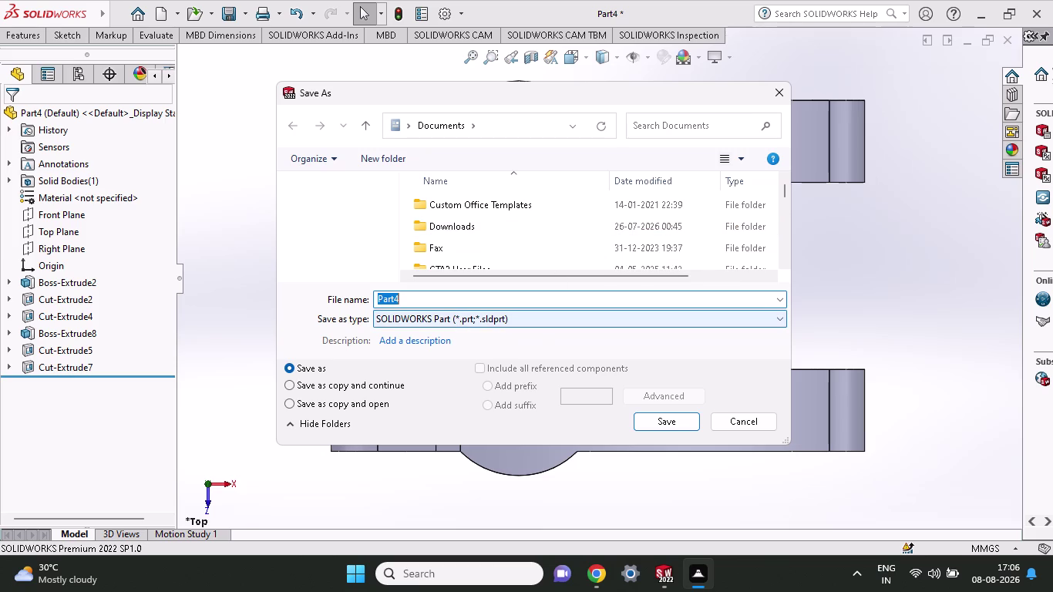
Save the part as 'bike lever half', choosing to rebuild before saving.
drag(437, 300, 363, 311)
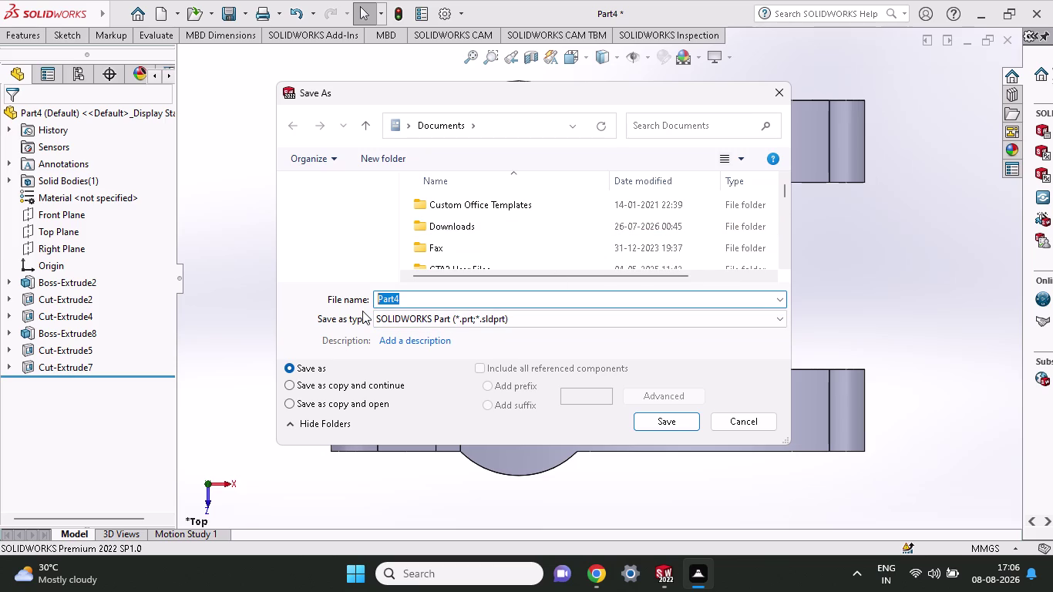
key(BackSpace)
text(bik)
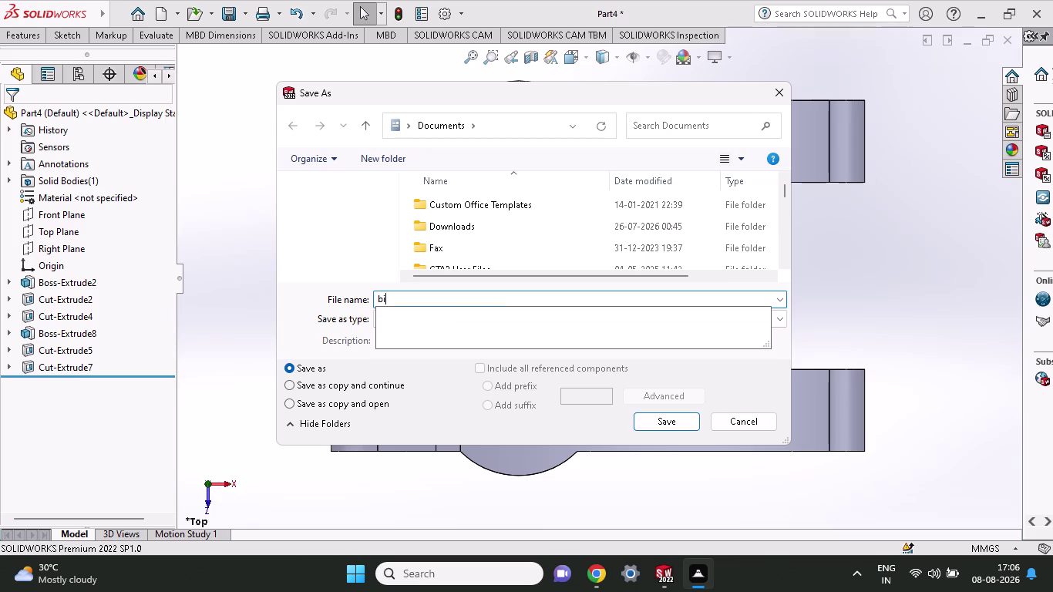
text(e le)
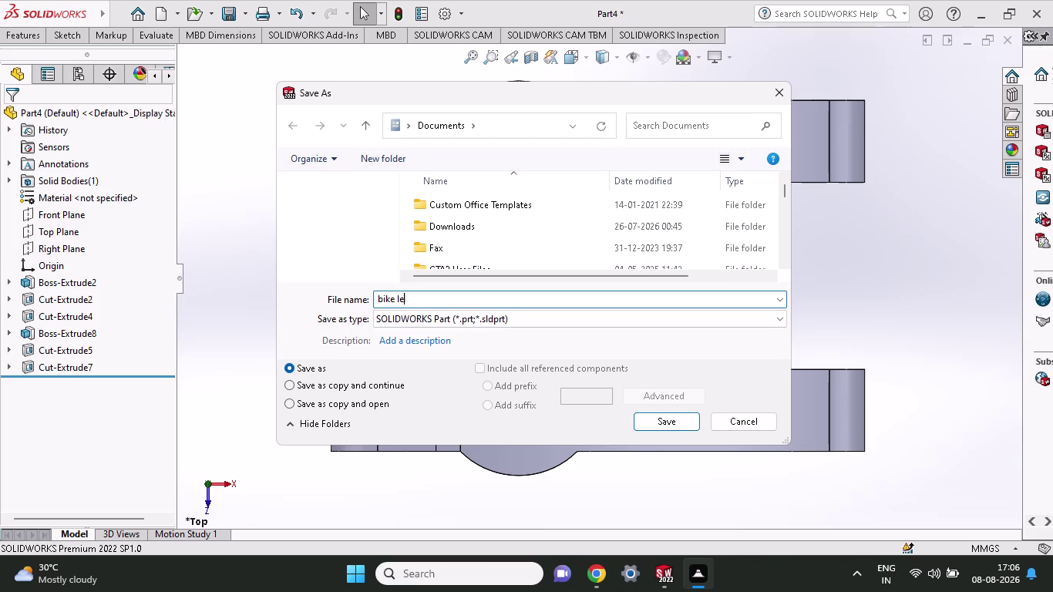
text(ver ha)
key(l)
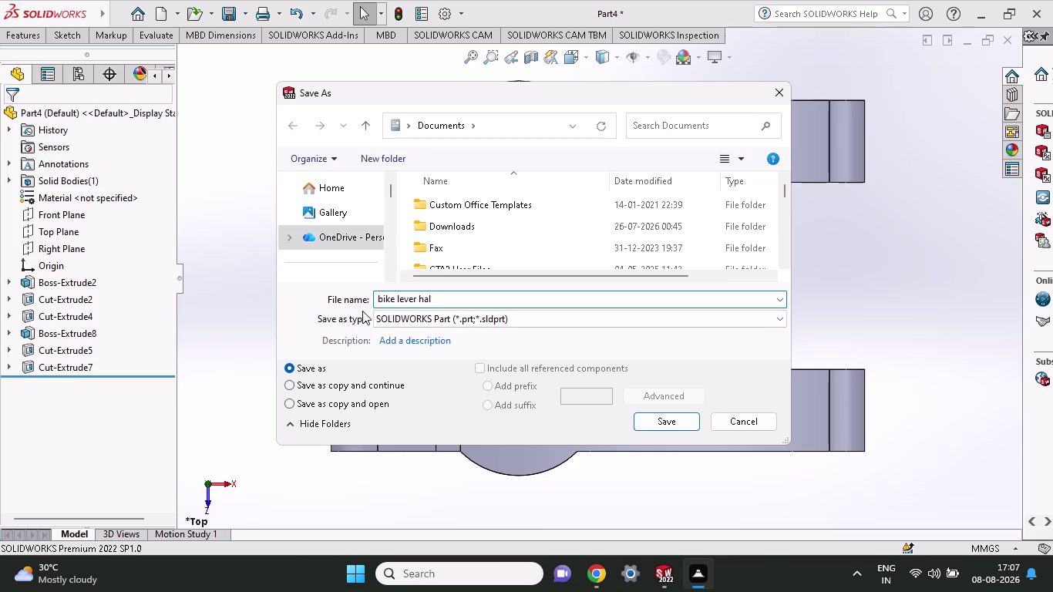
key(f)
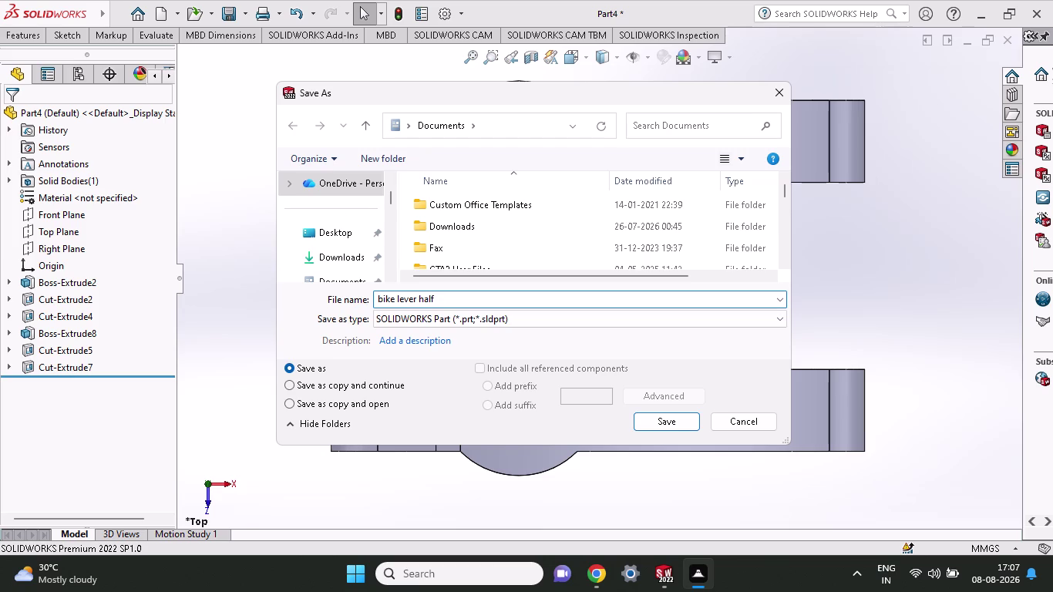
click(669, 427)
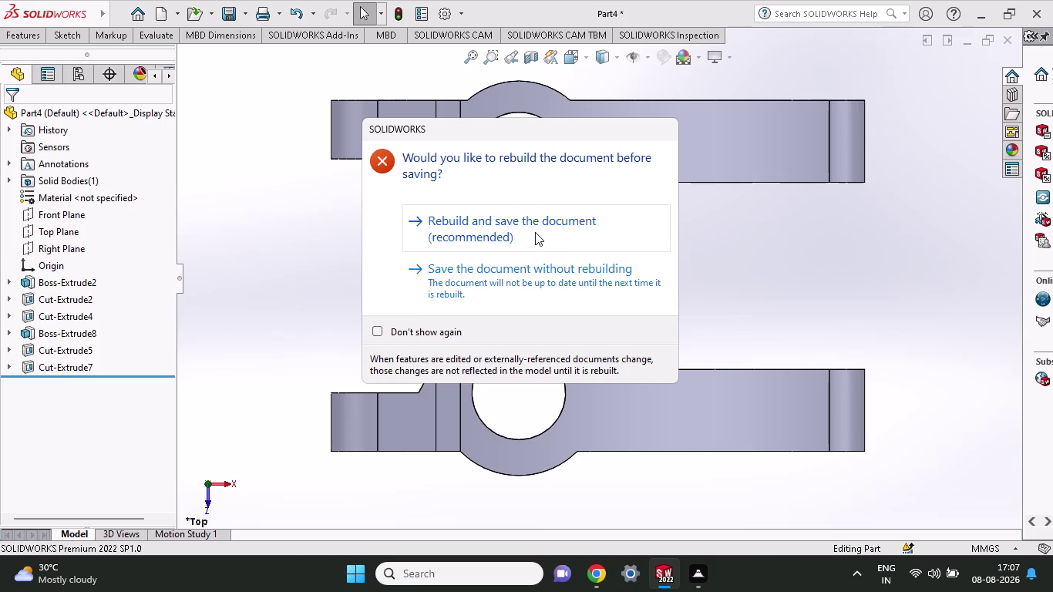
click(484, 218)
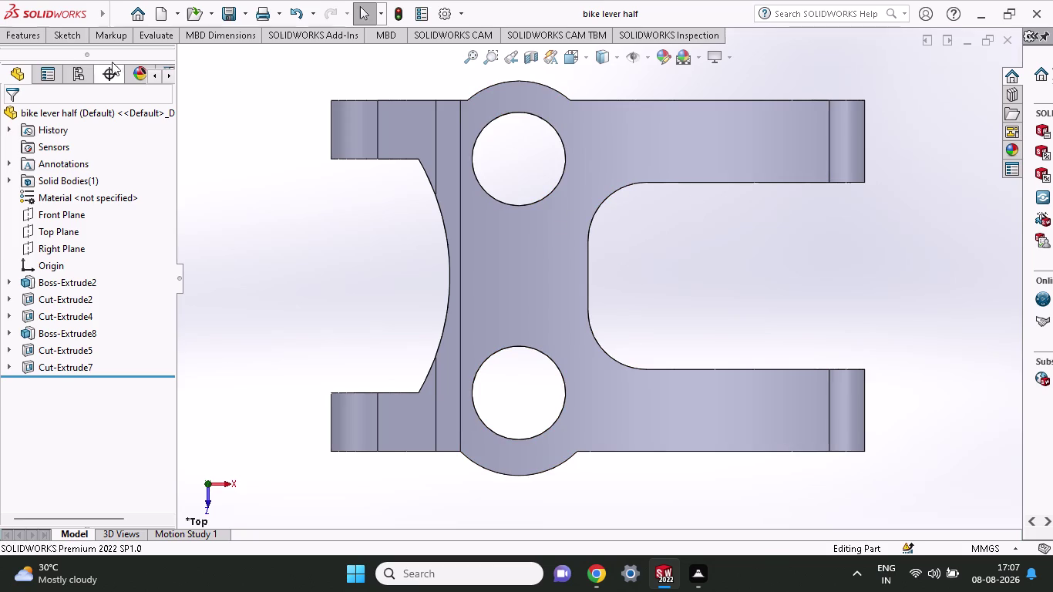
Start a Circle sketch and pick the Top Plane from the feature tree.
click(70, 33)
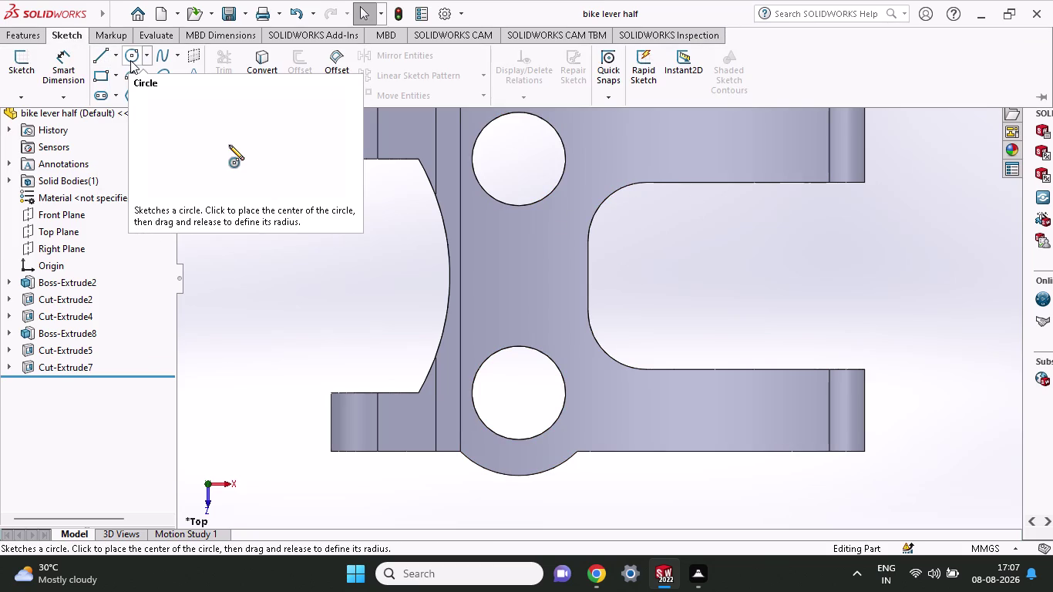
click(130, 60)
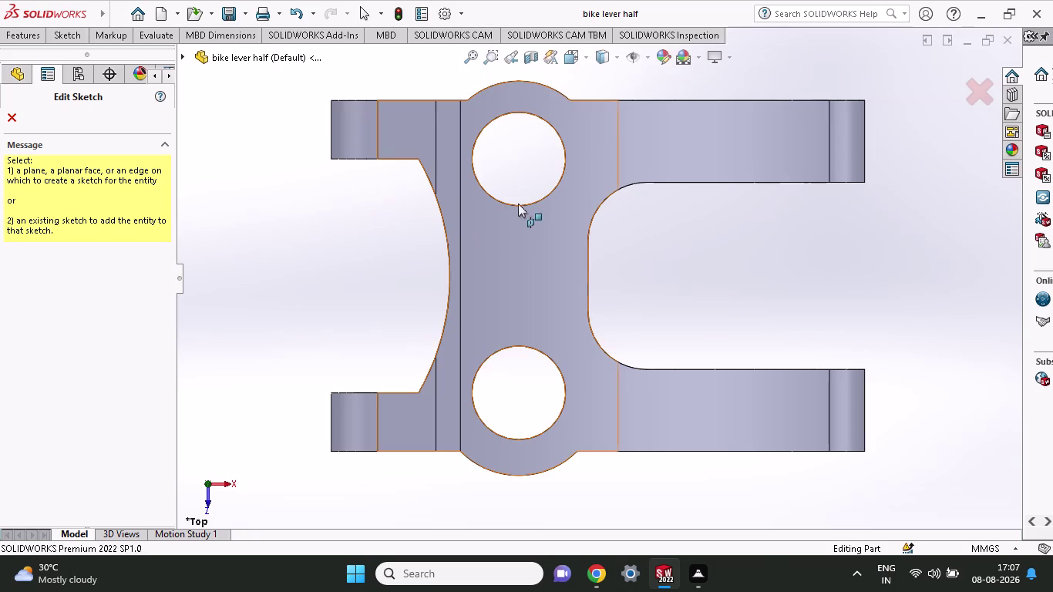
click(5, 75)
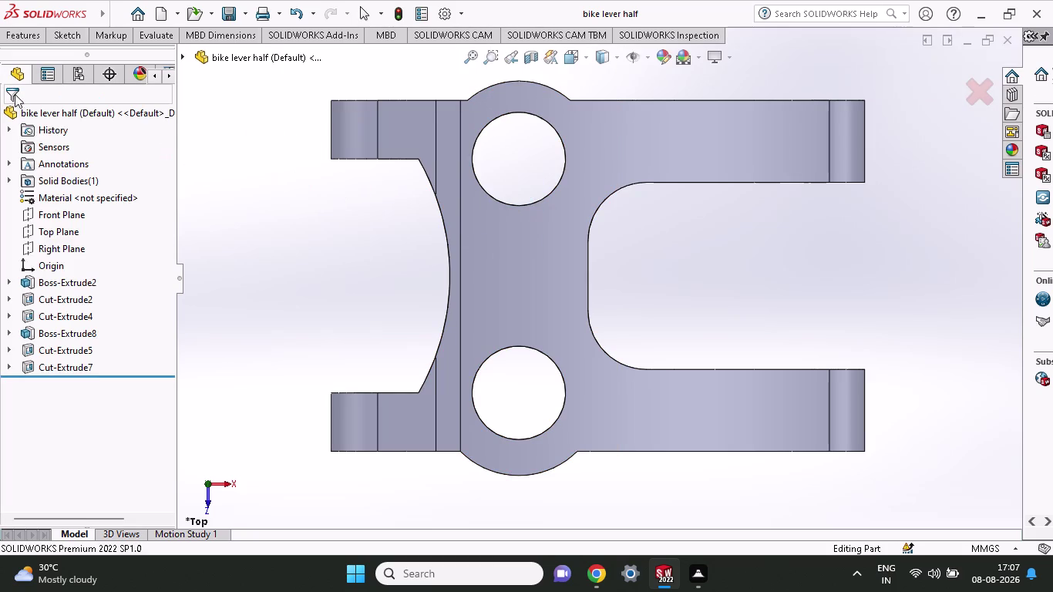
click(37, 235)
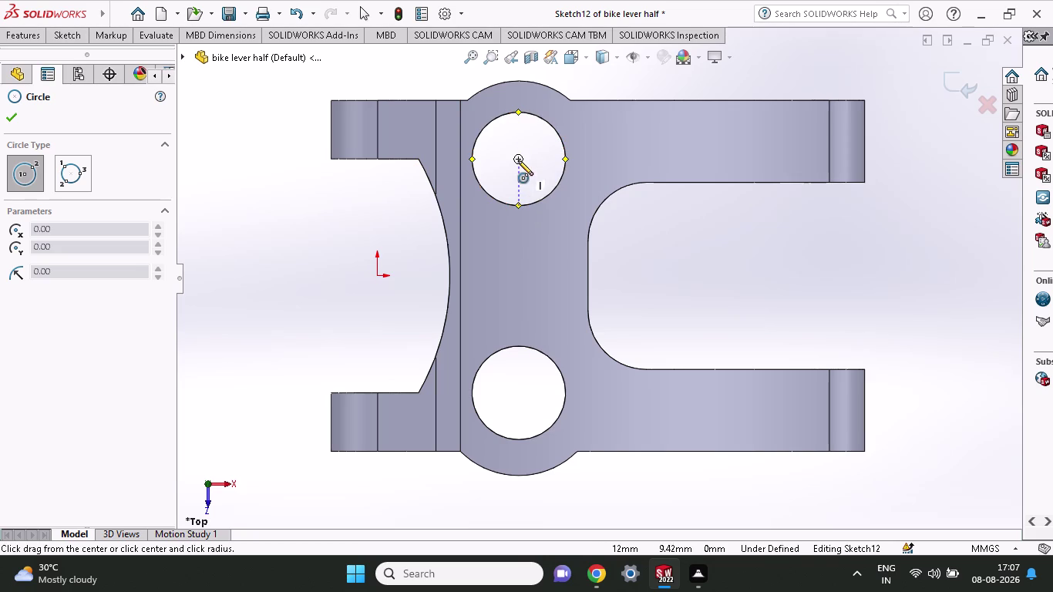
Draw circles of about 7 mm radius around the upper and lower holes.
click(518, 159)
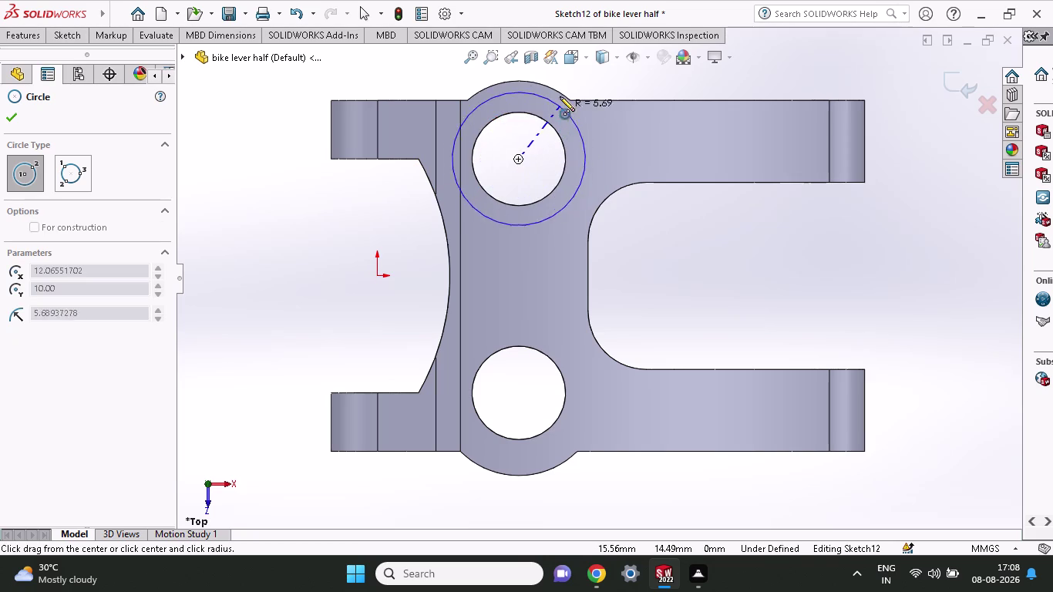
click(528, 81)
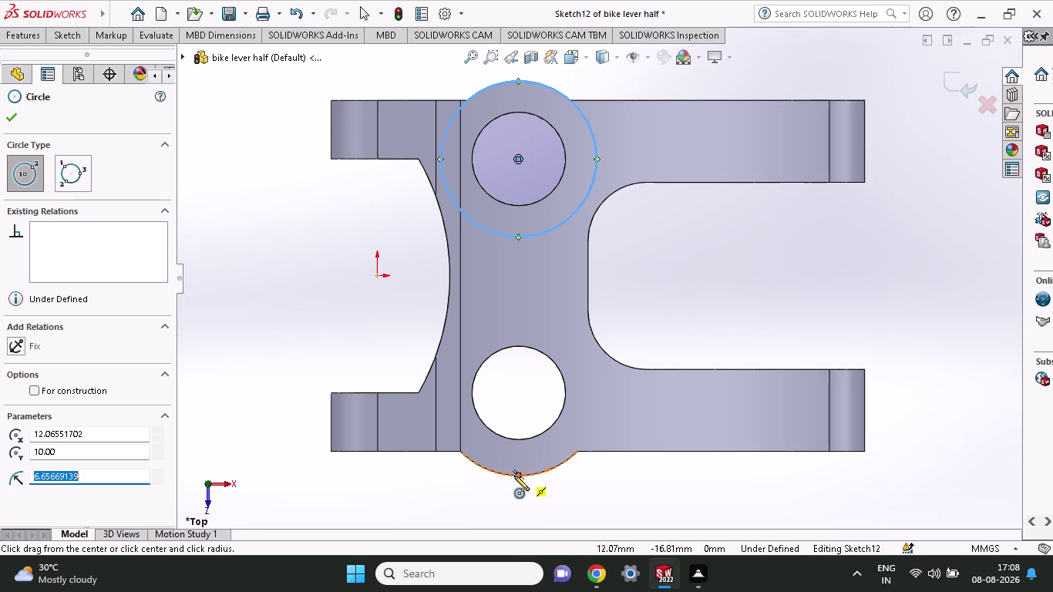
click(519, 393)
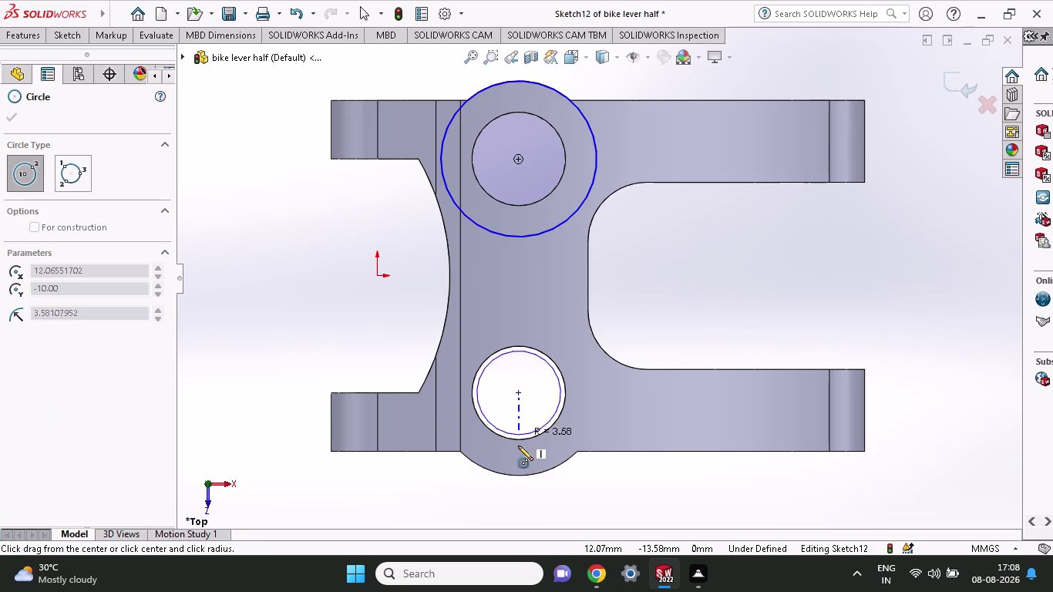
click(518, 476)
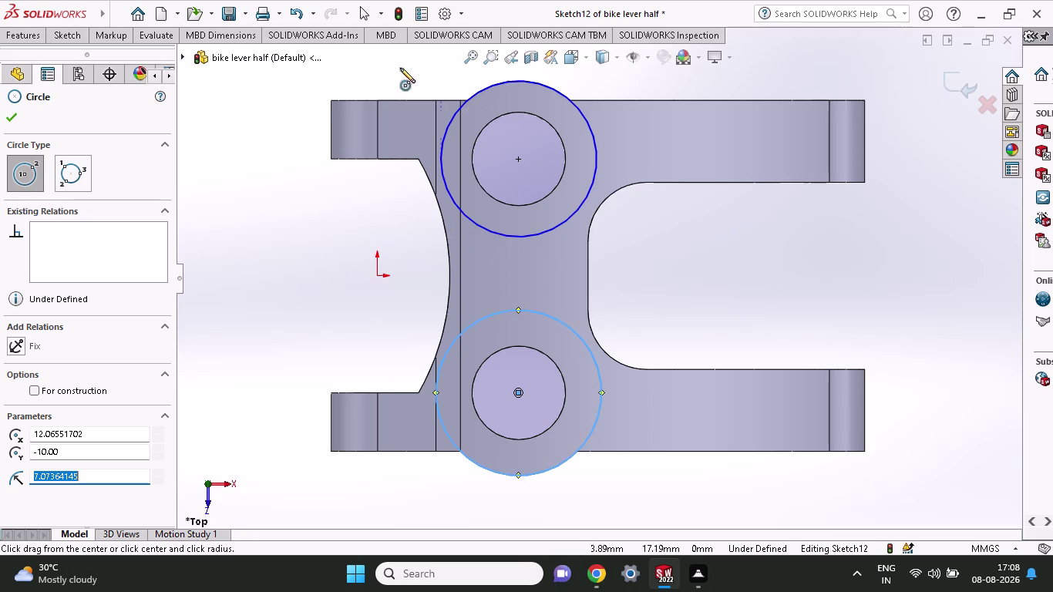
Begin another circle at the right arm's inner corner.
click(81, 38)
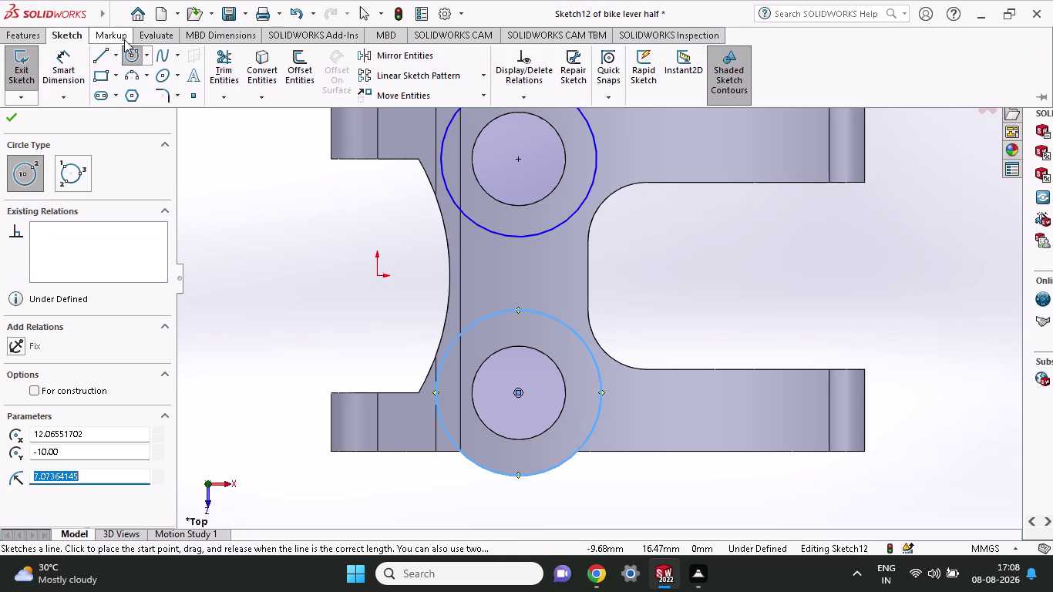
click(104, 59)
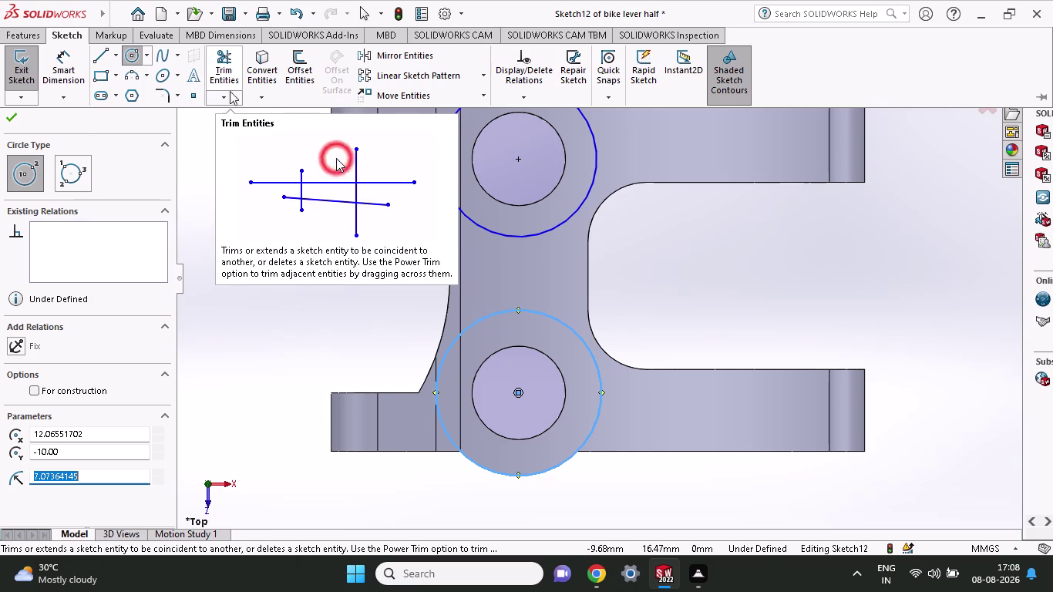
click(866, 181)
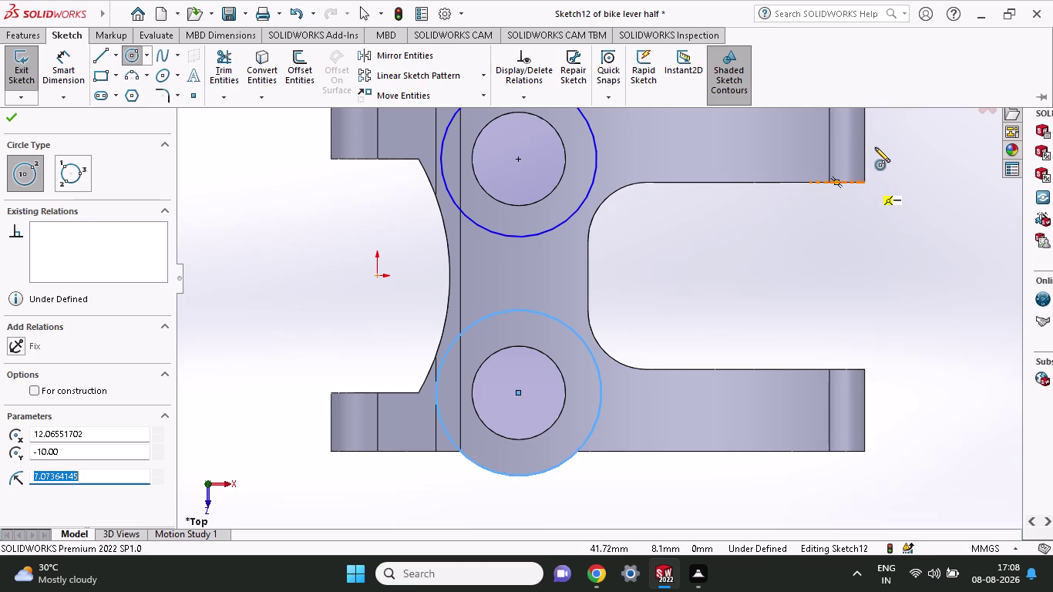
Abandon the stray circle and return to the sketching commands.
right_click(914, 243)
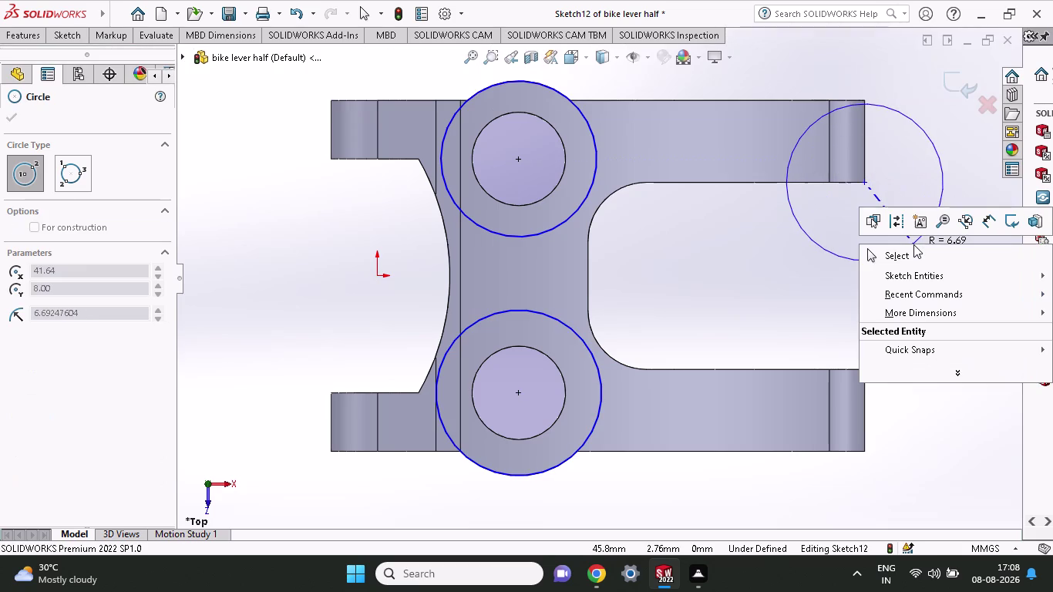
click(910, 258)
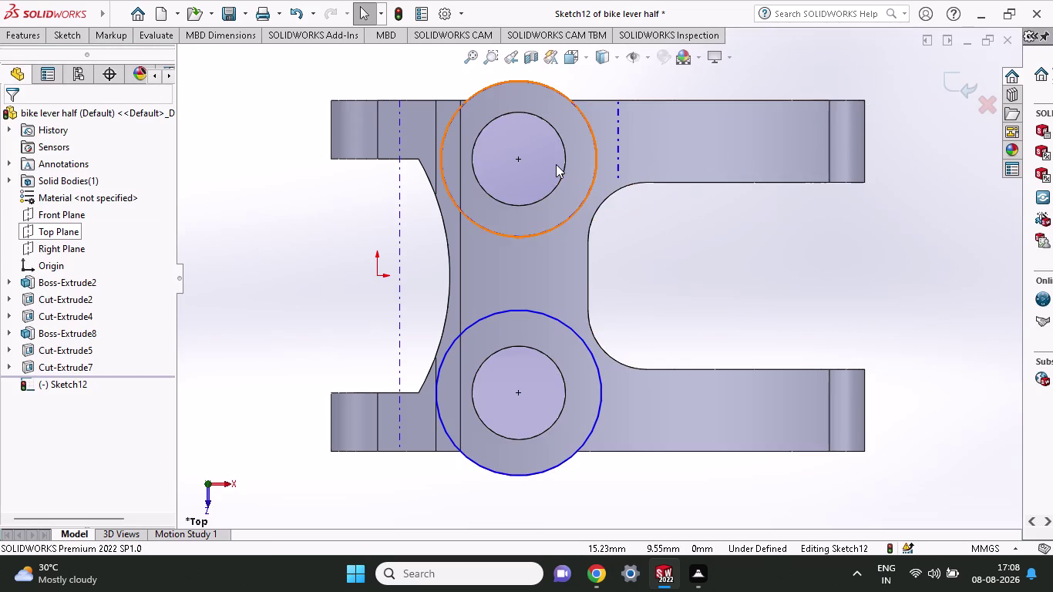
click(27, 39)
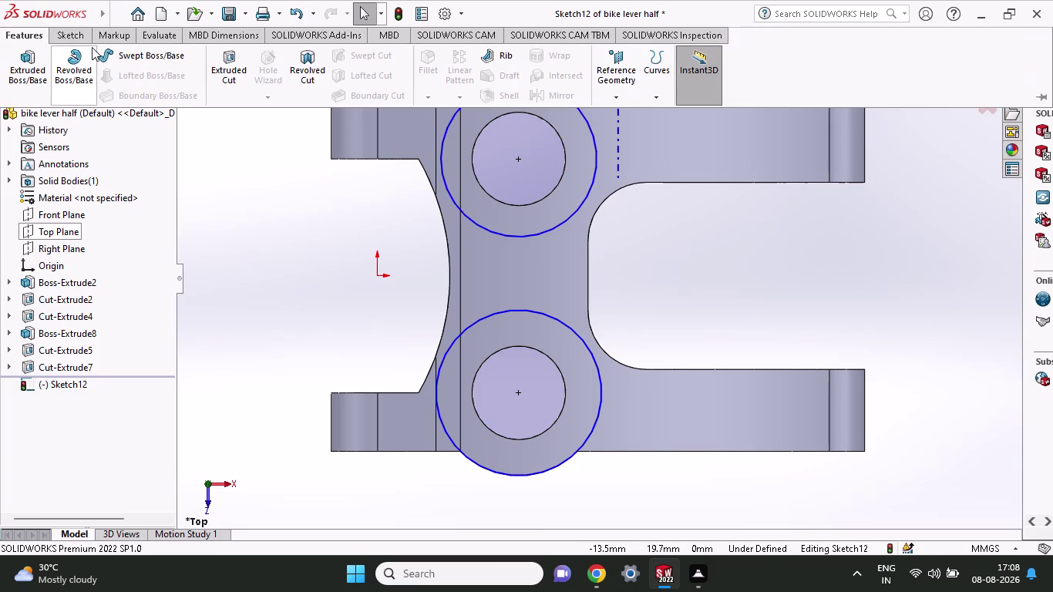
click(89, 39)
click(105, 50)
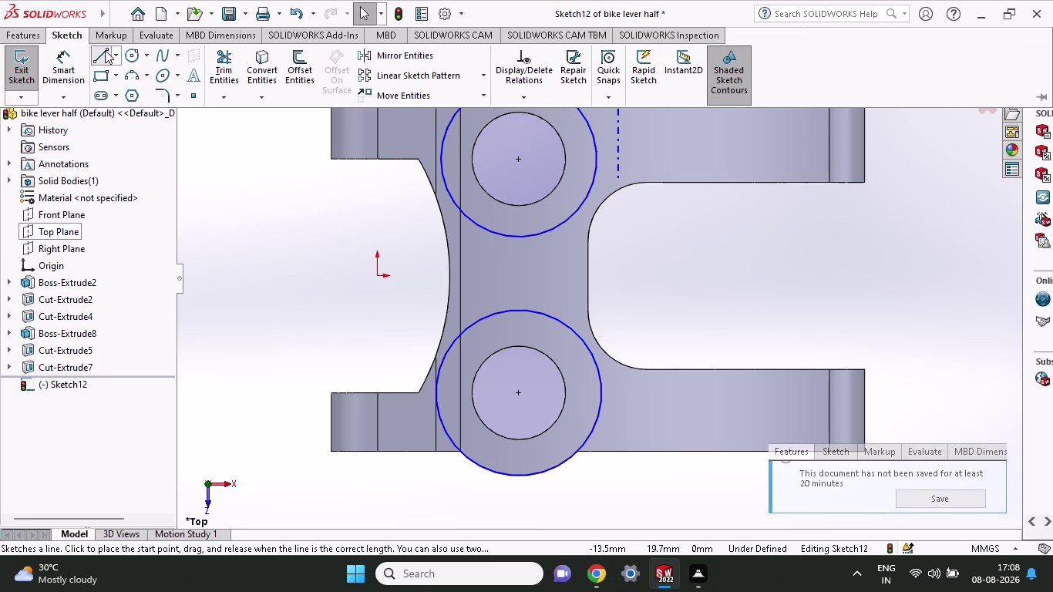
Draw a line from the right arm's inner corner across to the upper circle.
click(866, 183)
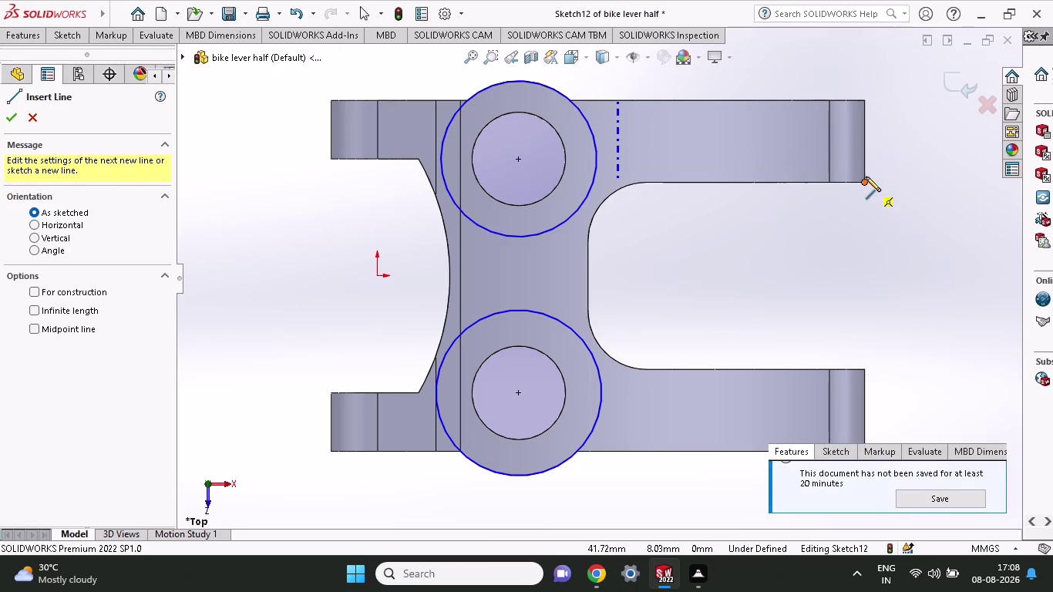
click(867, 132)
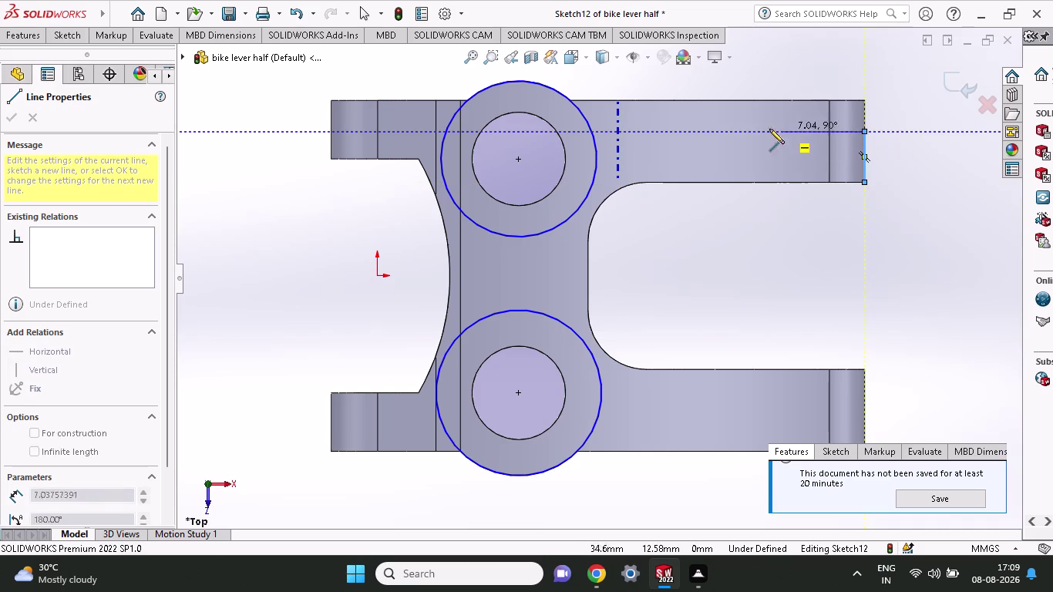
click(592, 133)
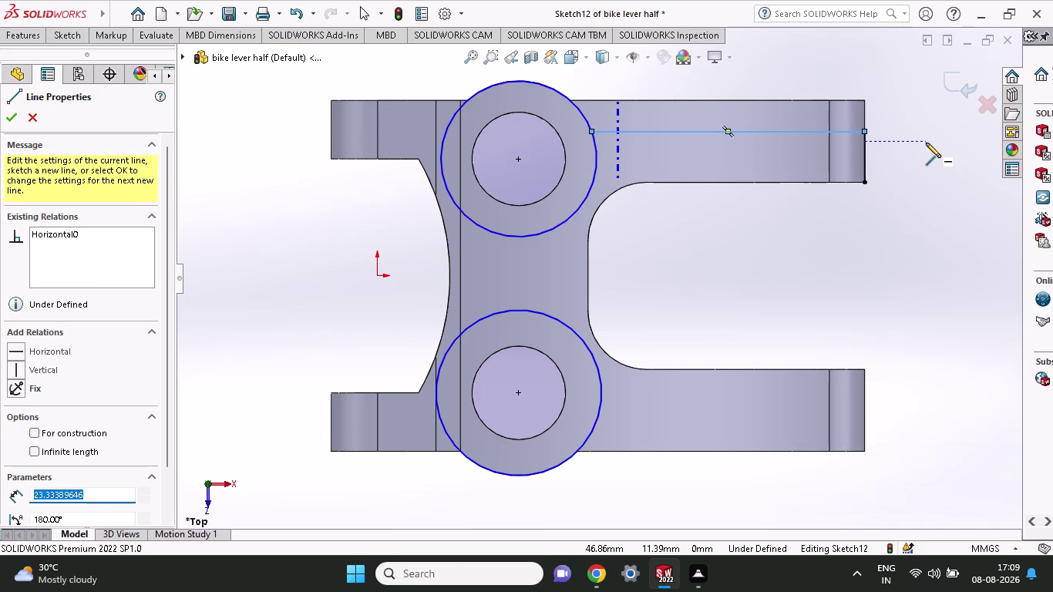
key(Escape)
click(74, 36)
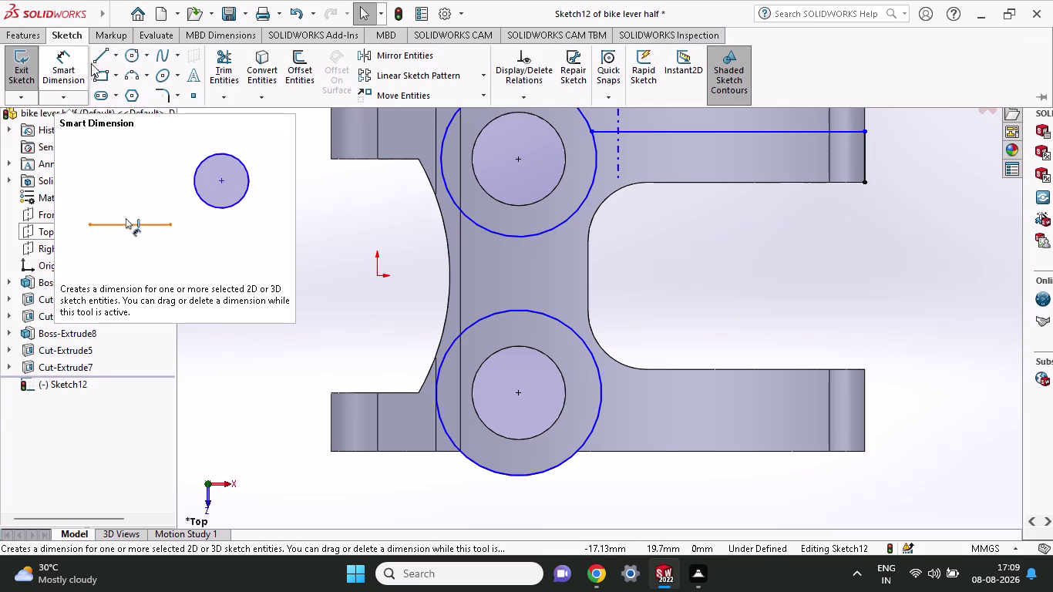
click(63, 67)
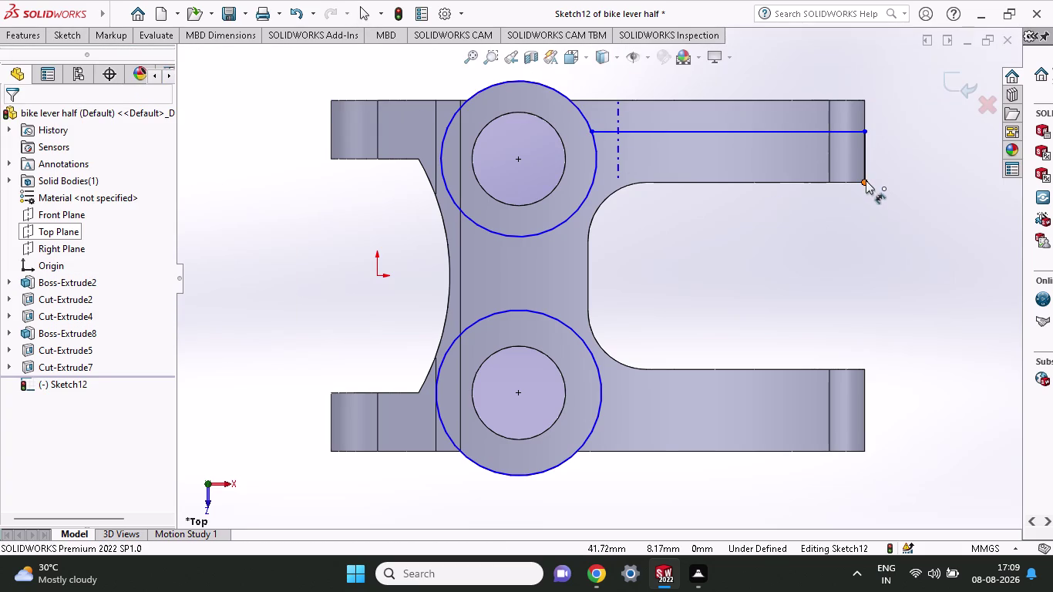
Dimension the line 4.50 mm above the right arm's inner corner.
click(866, 180)
click(864, 130)
click(909, 174)
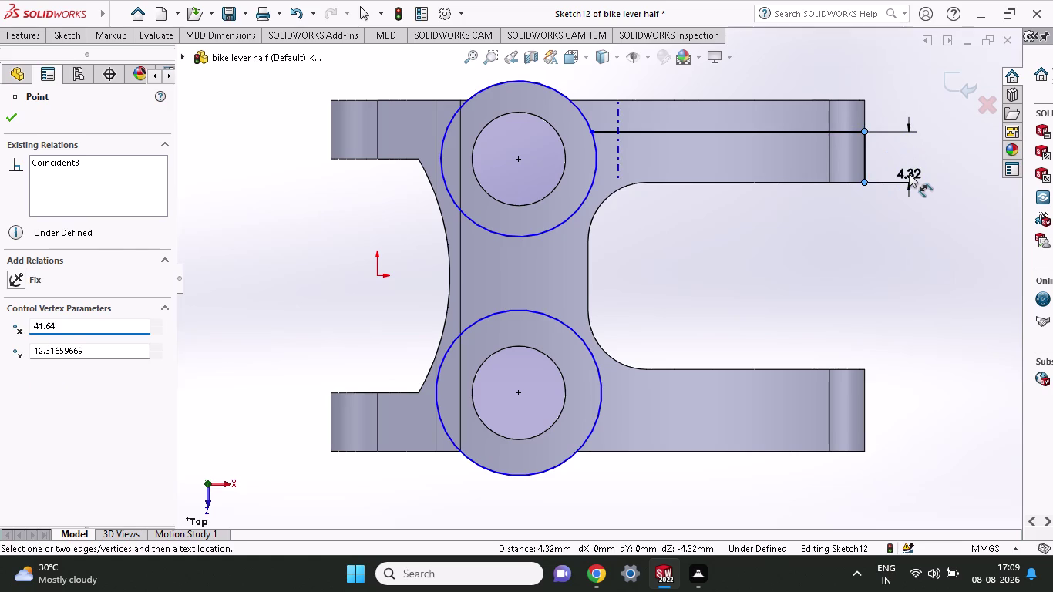
key(4)
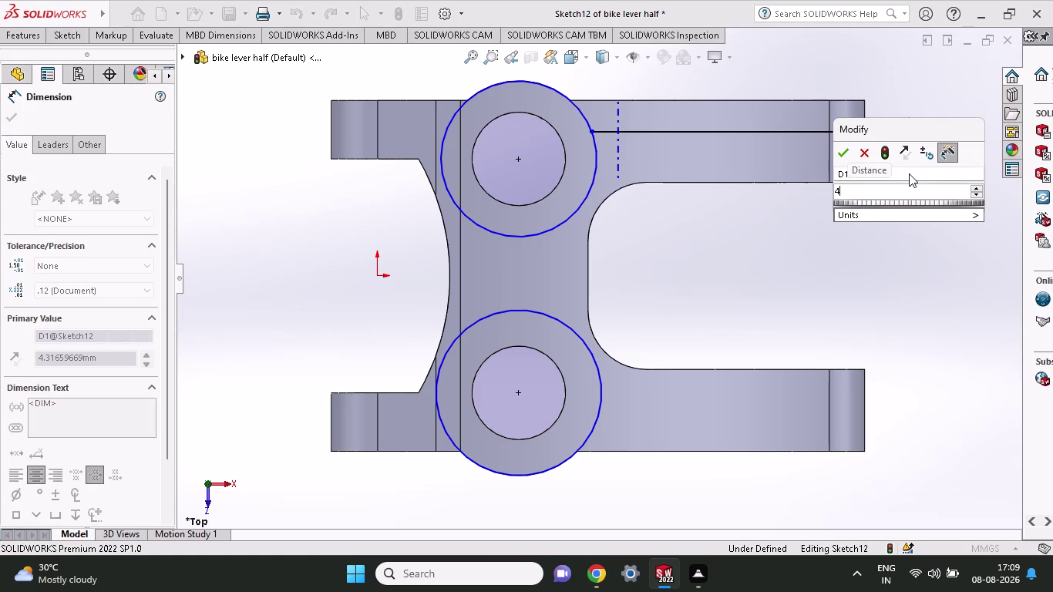
text(.5)
key(Return)
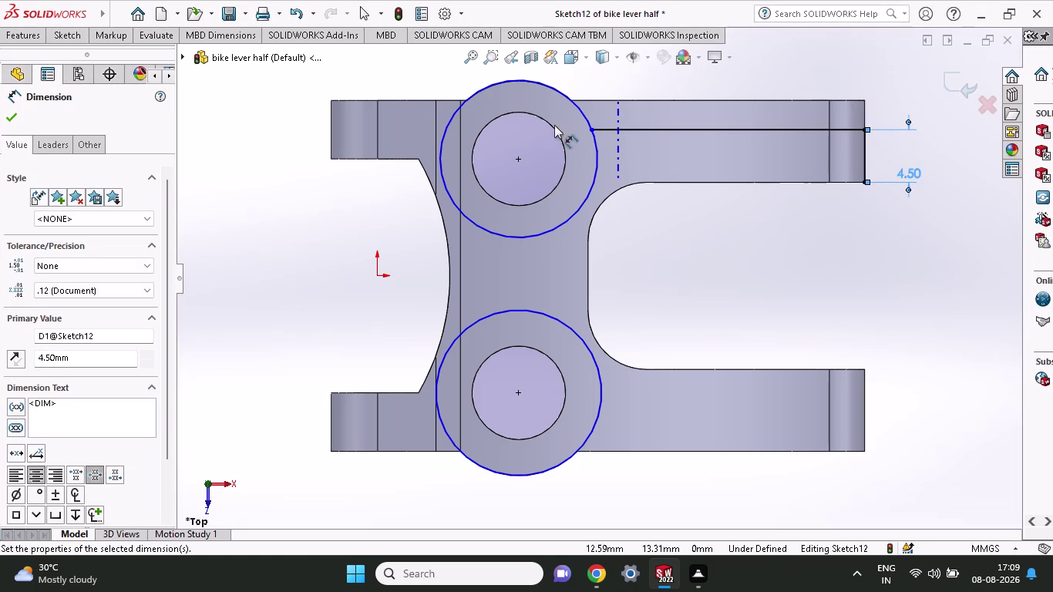
Power-trim the upper circle, then undo the trim.
click(67, 31)
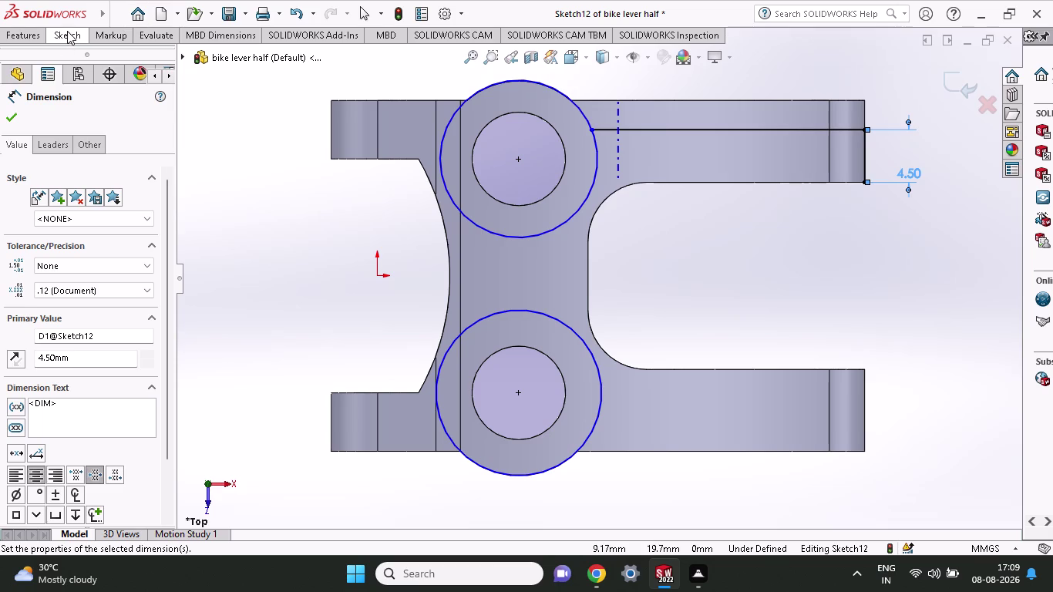
click(211, 62)
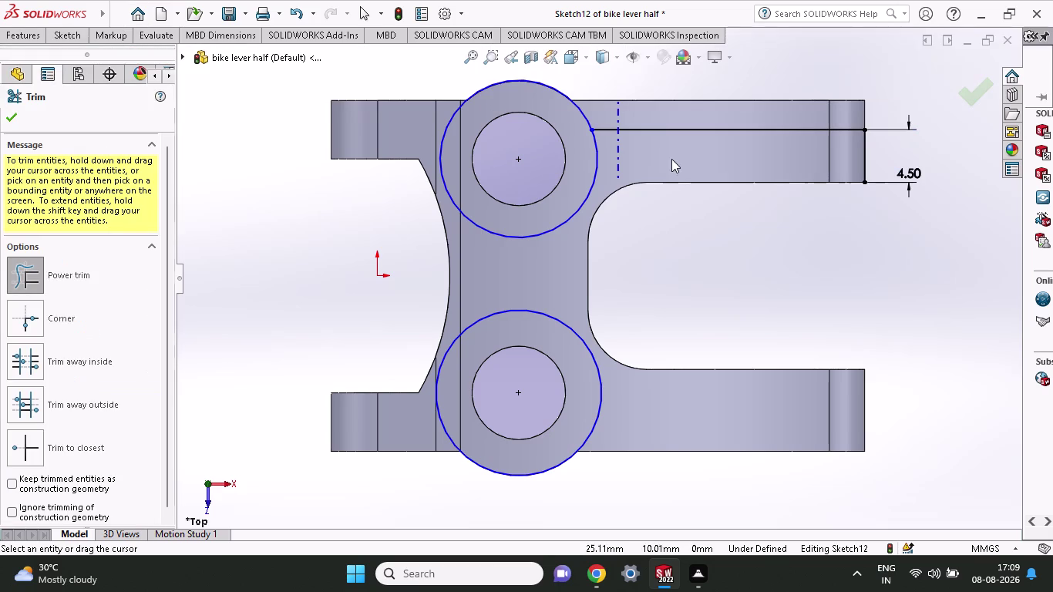
drag(617, 153, 599, 155)
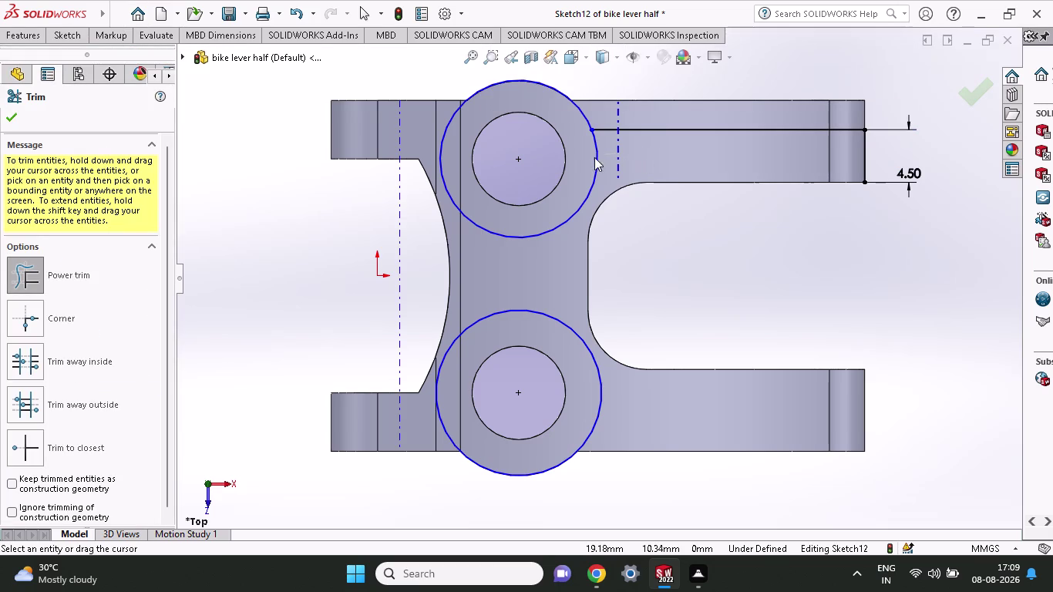
drag(599, 156, 584, 160)
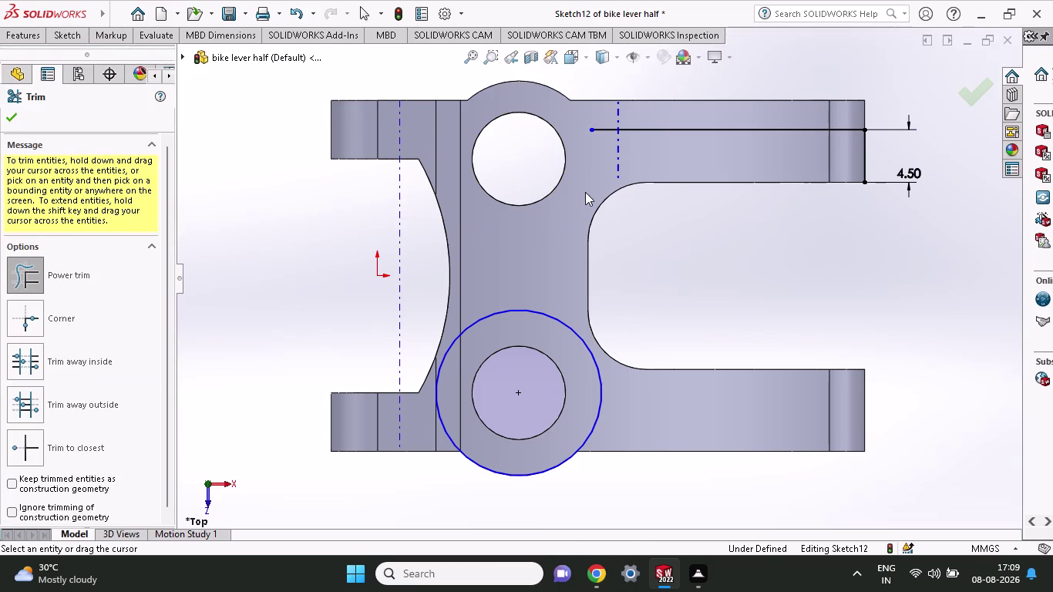
key(ctrl+z)
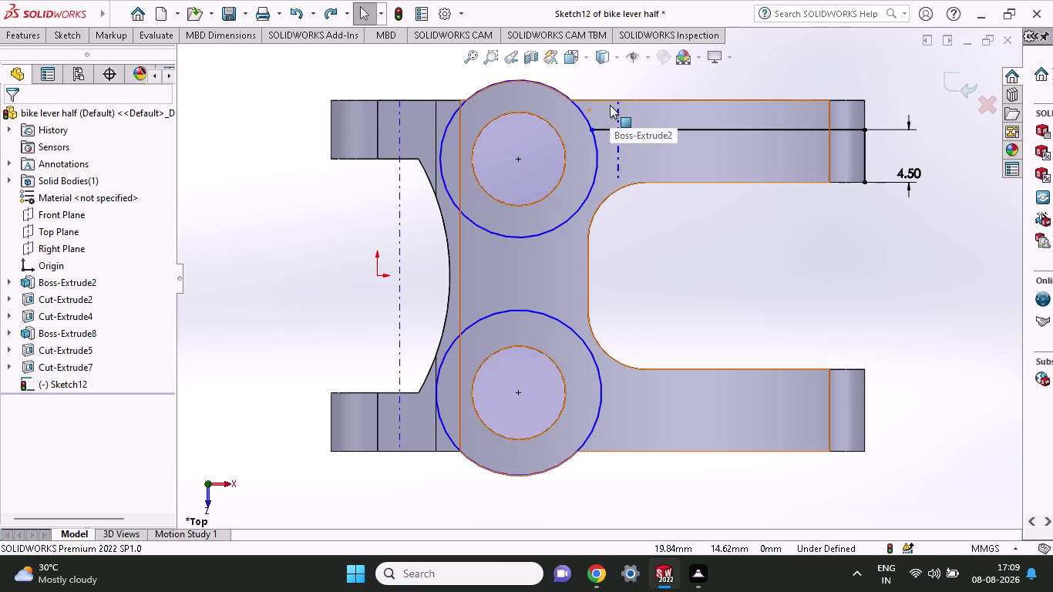
Draw a top edge line to the part's right edge with a short vertical drop.
click(53, 33)
click(102, 53)
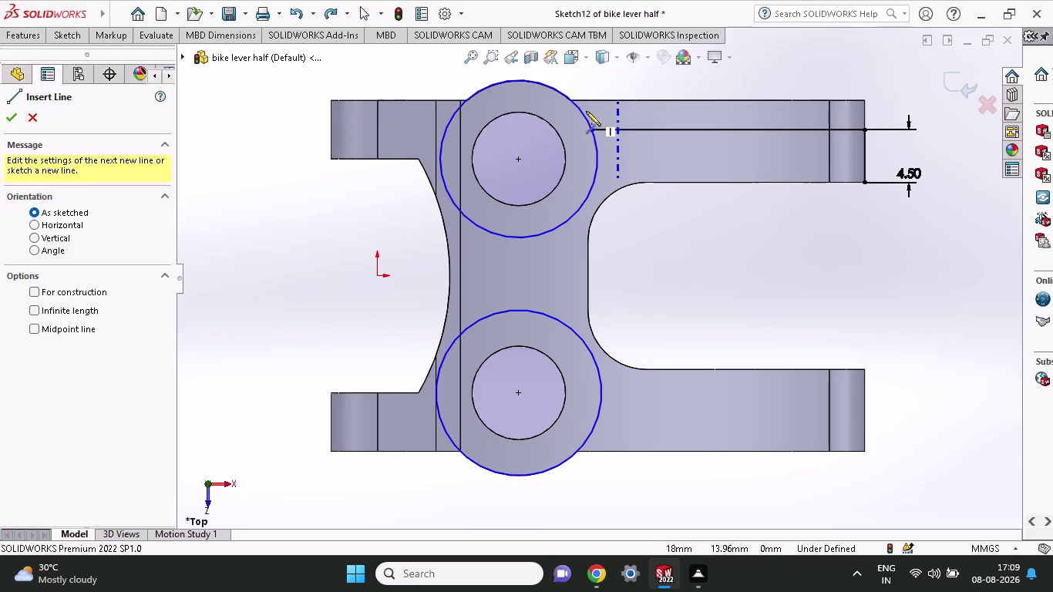
click(572, 101)
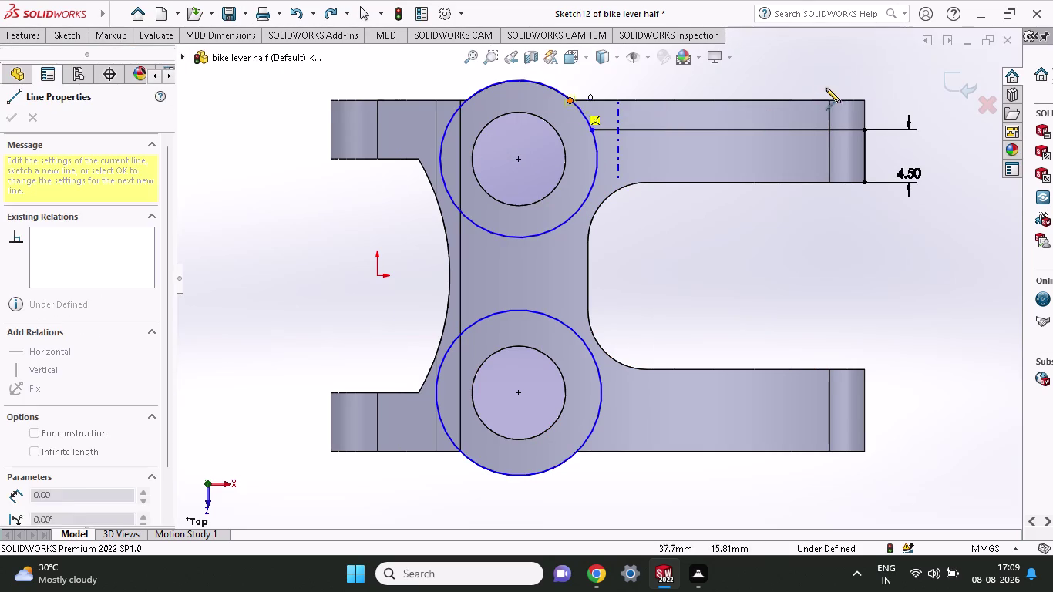
click(864, 99)
click(864, 126)
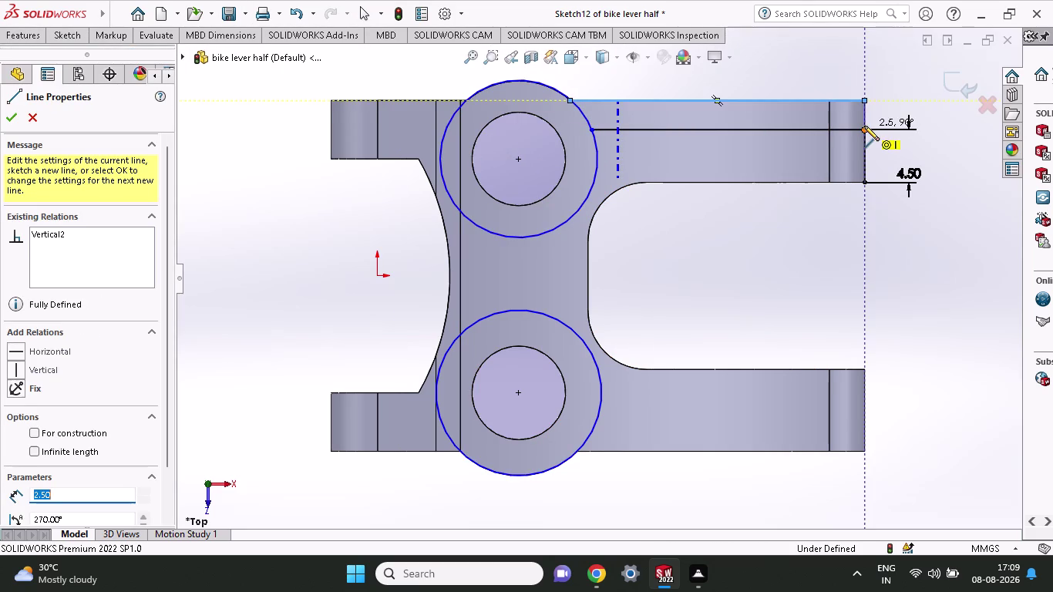
right_click(874, 256)
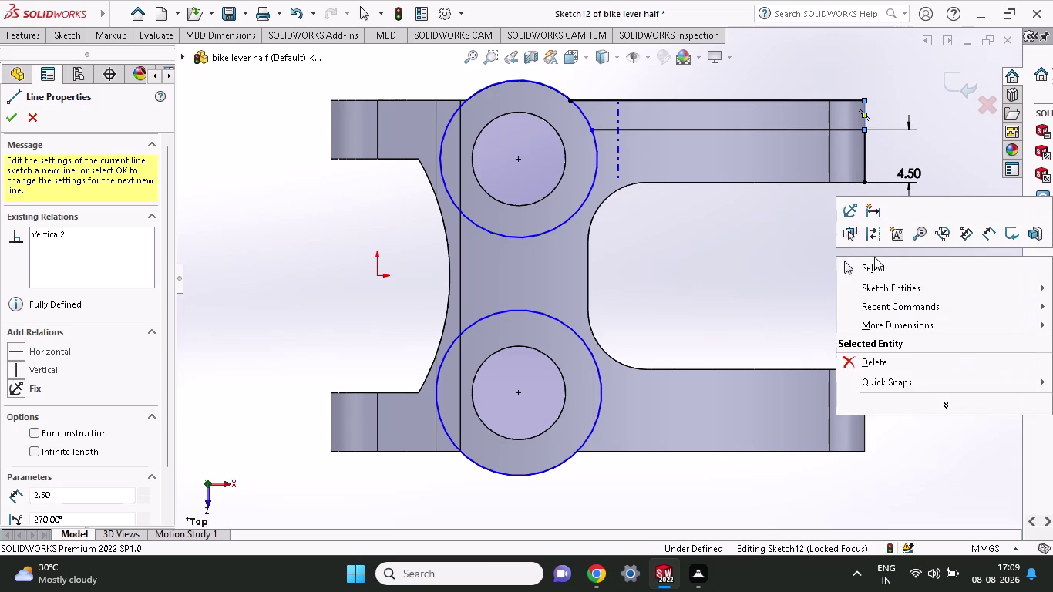
click(872, 269)
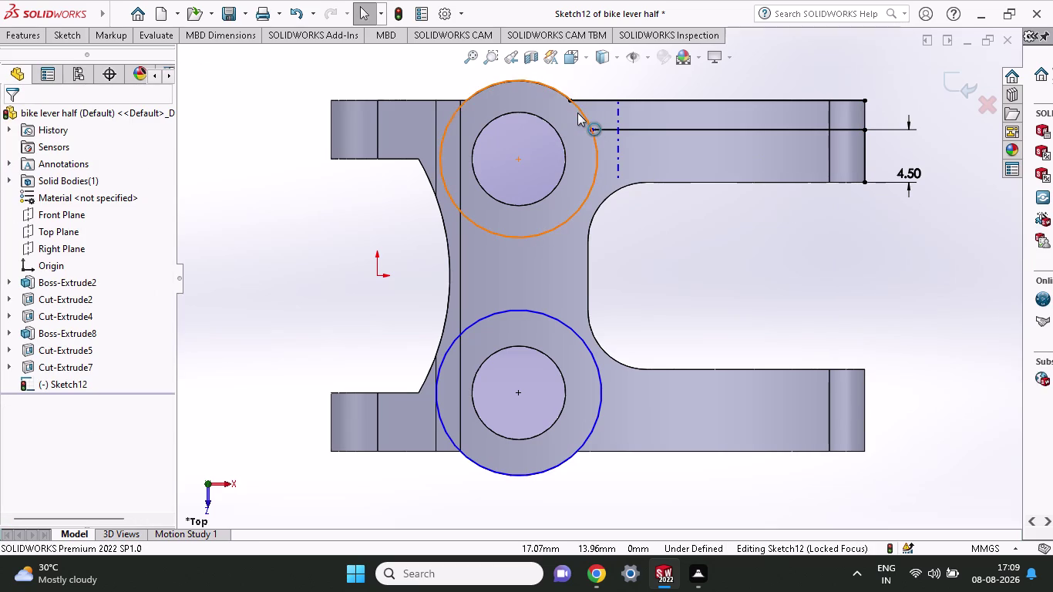
Trim the upper circle down to a short connecting arc.
click(83, 37)
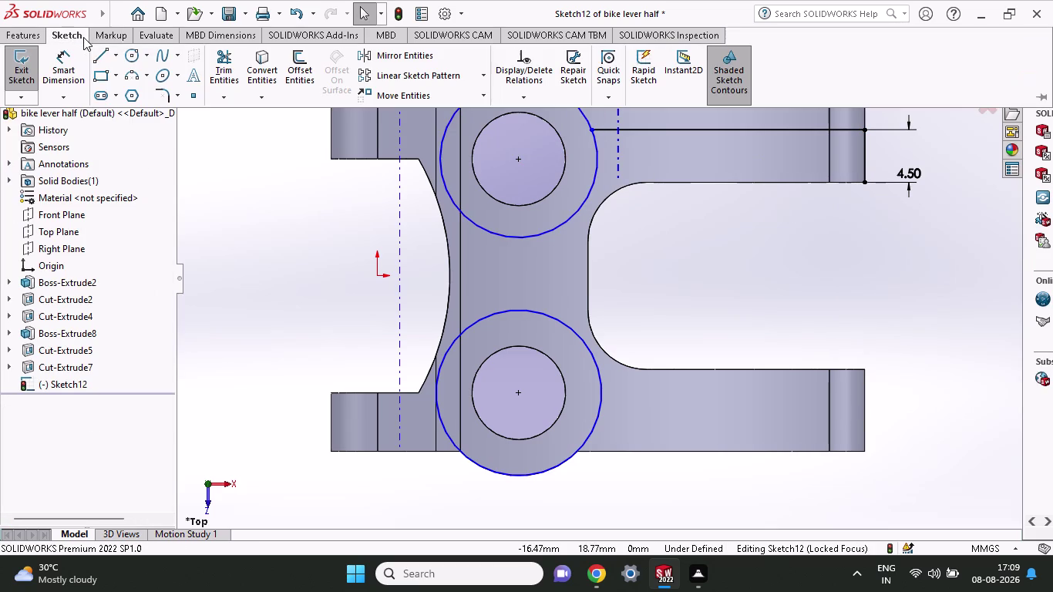
click(220, 63)
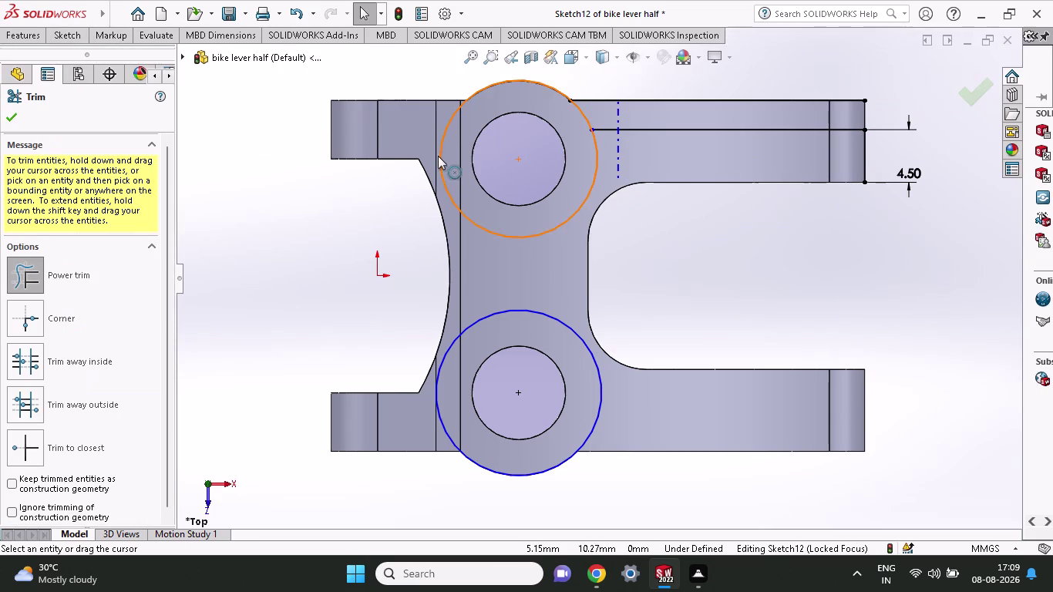
drag(518, 100, 536, 68)
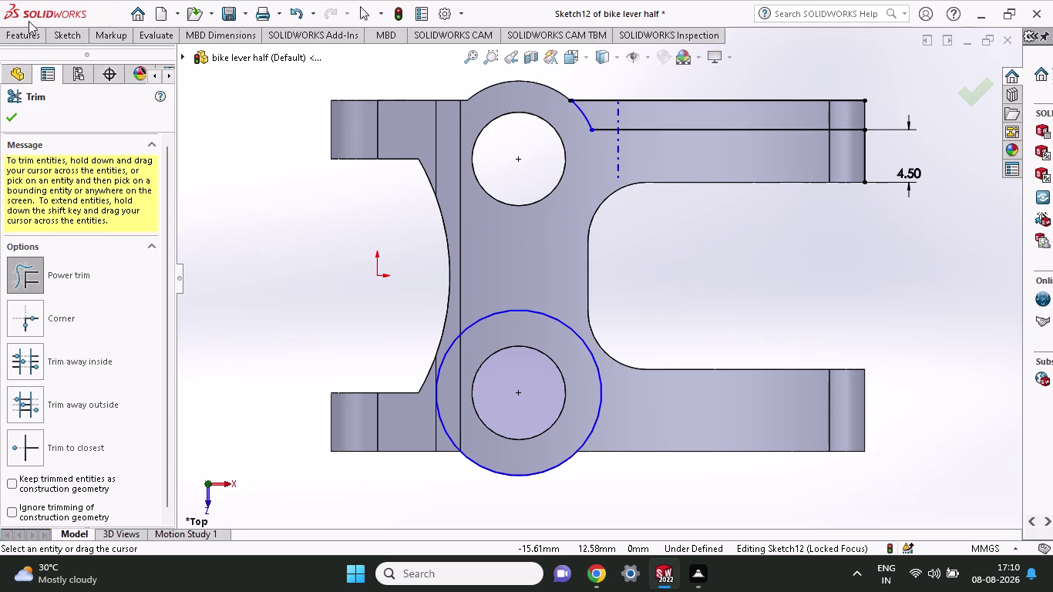
Start a line at the slot's inner curved edge.
click(69, 32)
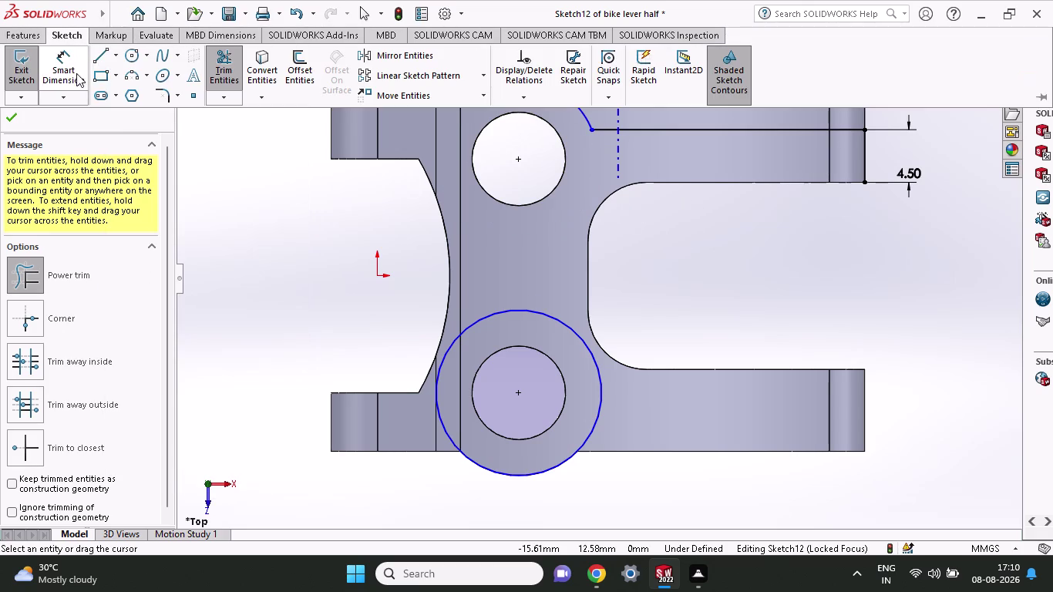
click(102, 57)
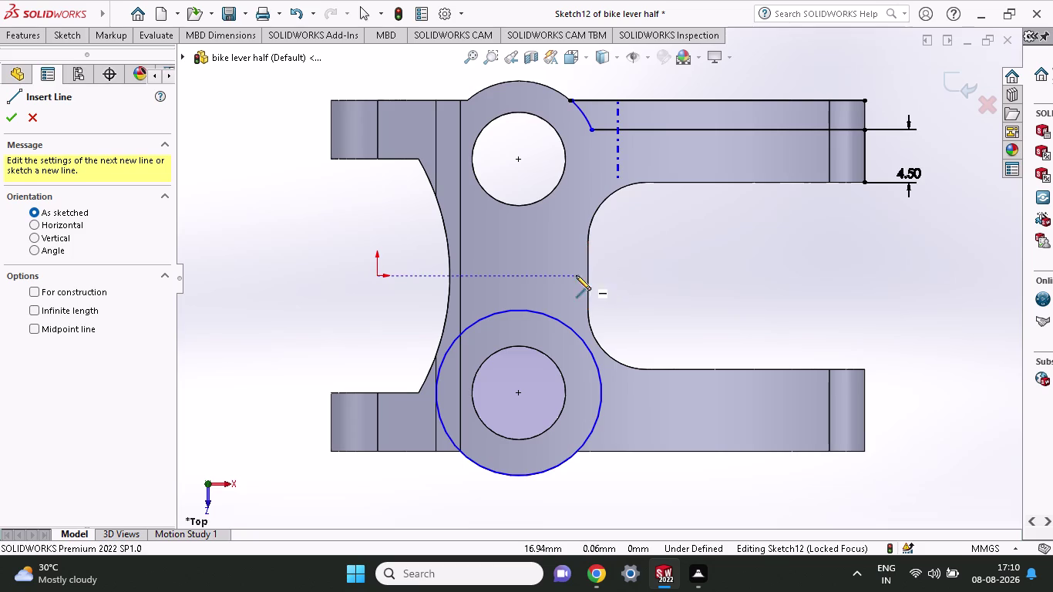
click(586, 275)
Finish the short horizontal line along the slot's mid-height.
click(701, 275)
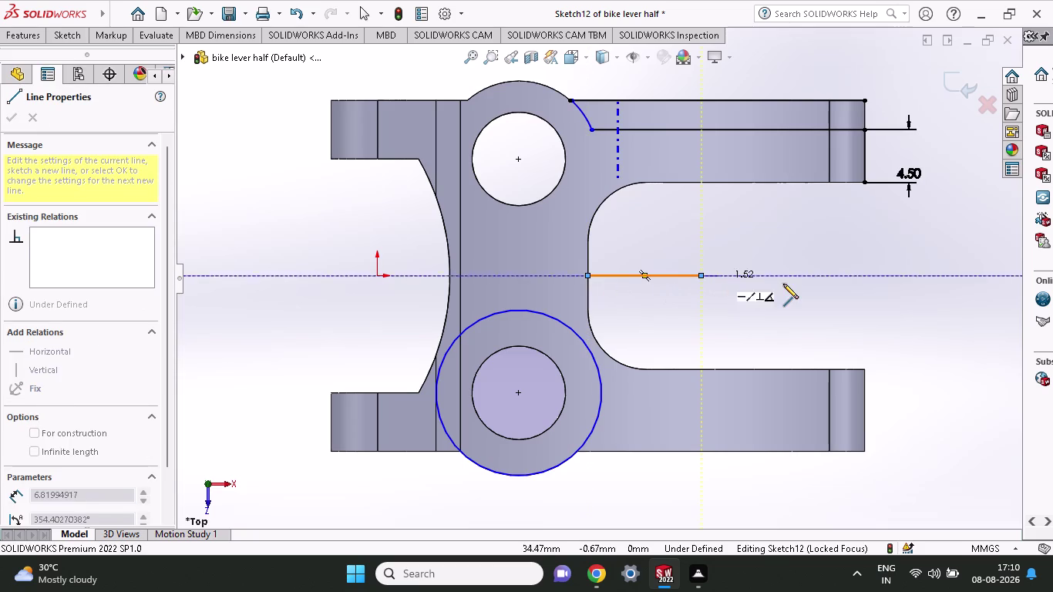
right_click(784, 284)
click(791, 292)
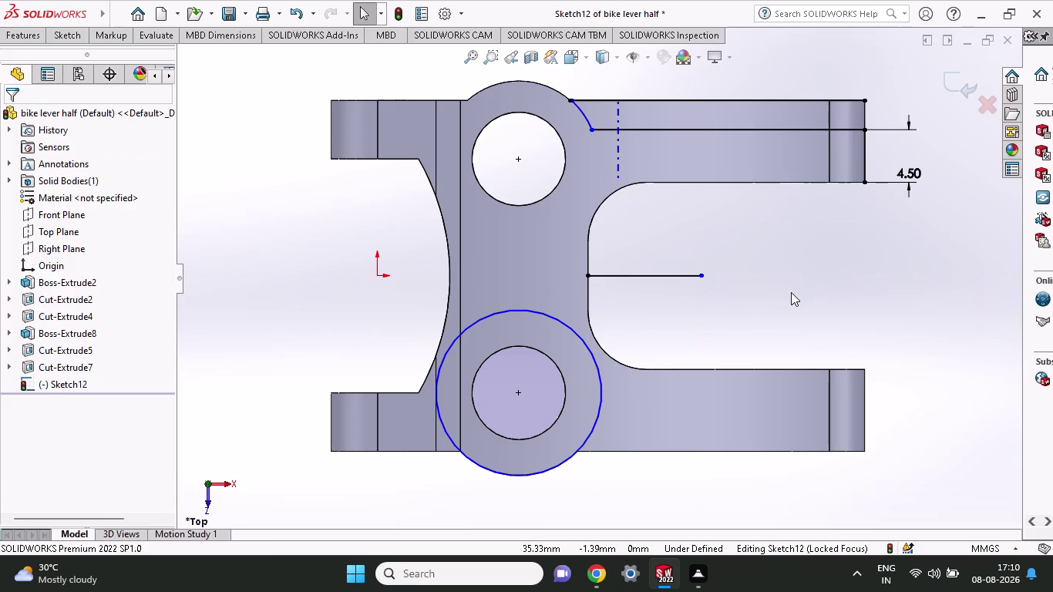
Inspect the horizontal line and the short arc, then clear the selection.
click(691, 130)
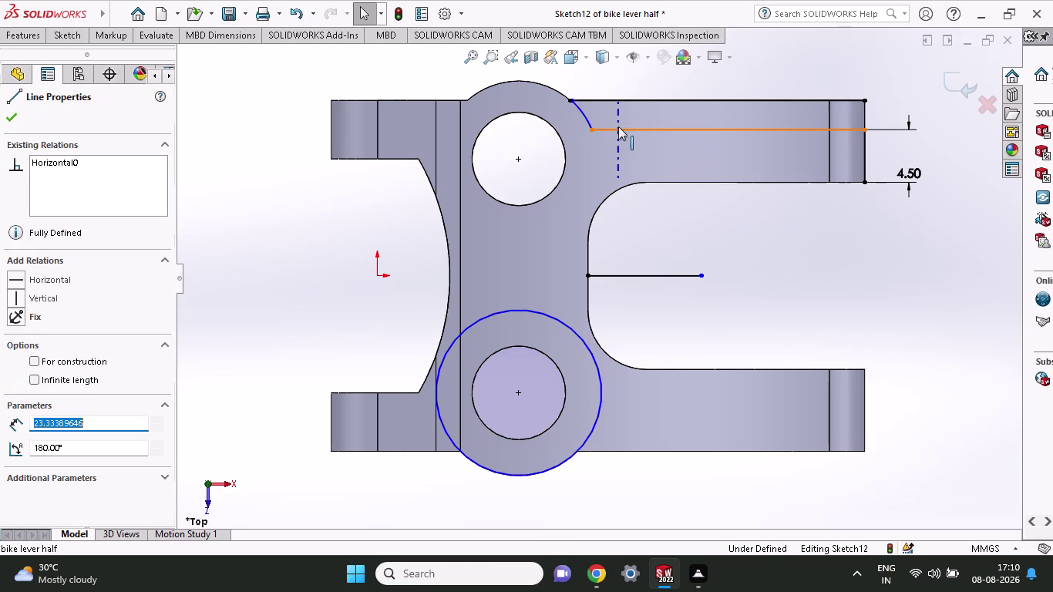
click(587, 120)
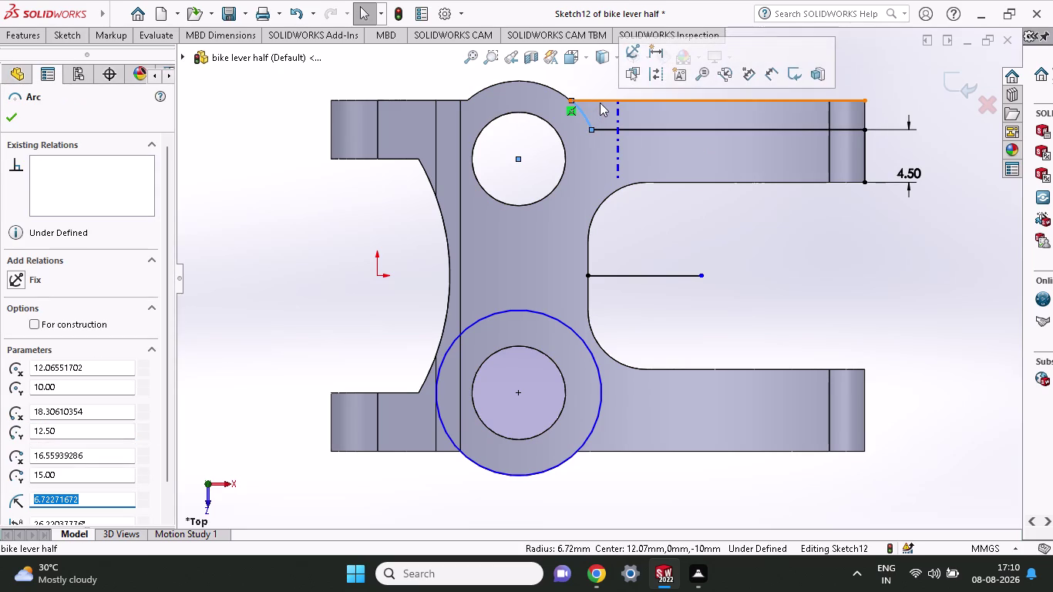
key(Escape)
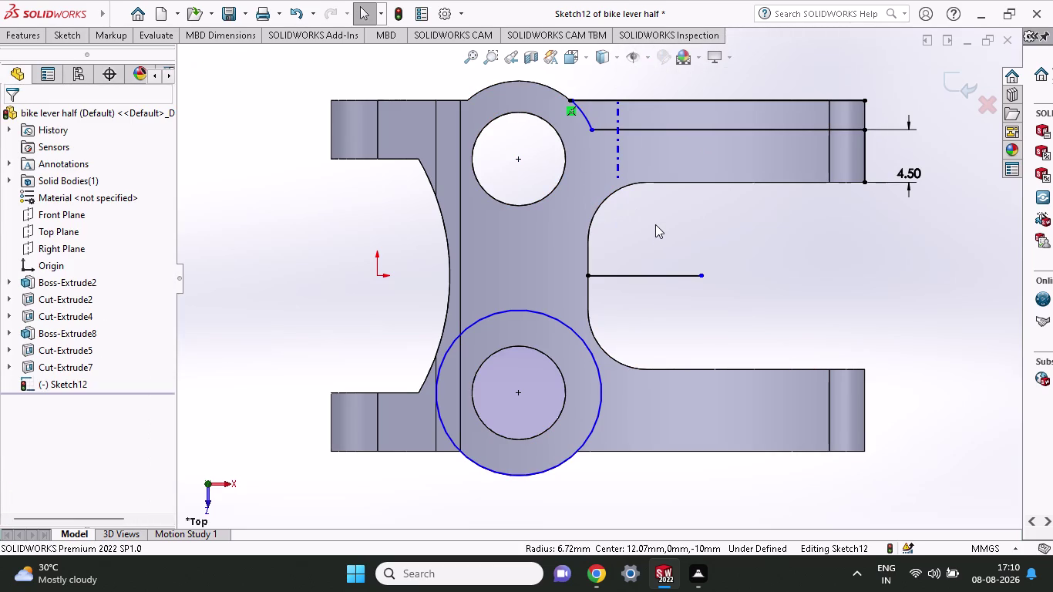
click(54, 31)
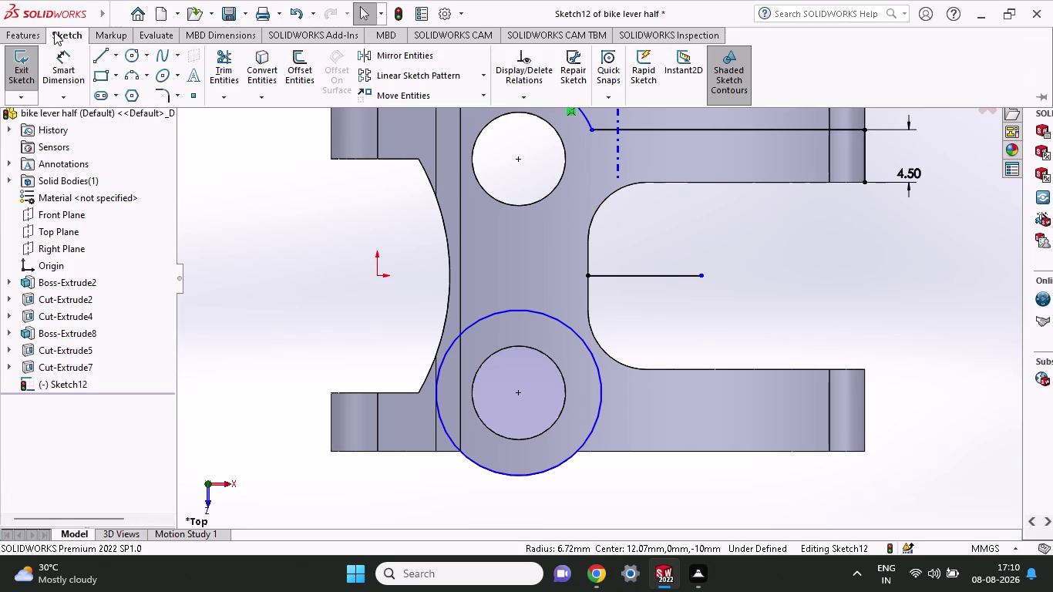
click(374, 58)
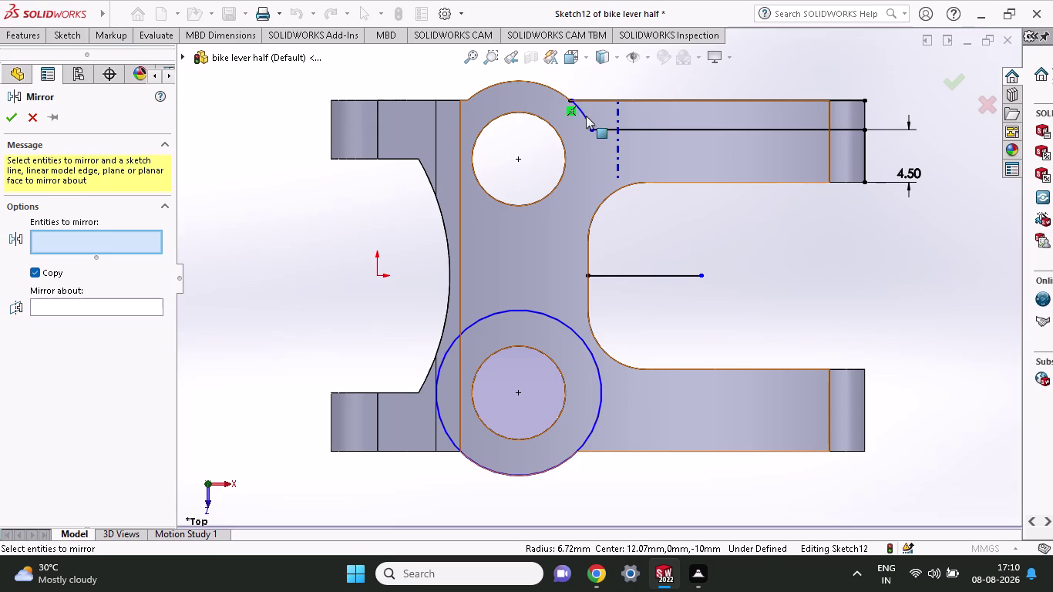
Mirror Arc1 and Lines 3, 4 and 5 about Line6 onto the lower arm.
click(586, 116)
click(686, 131)
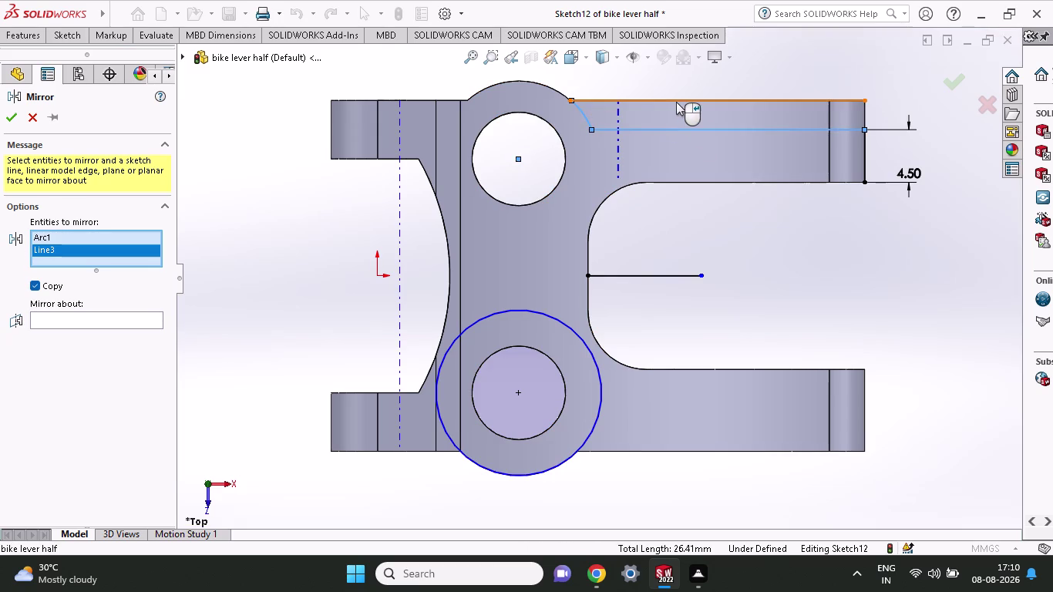
click(676, 102)
click(862, 115)
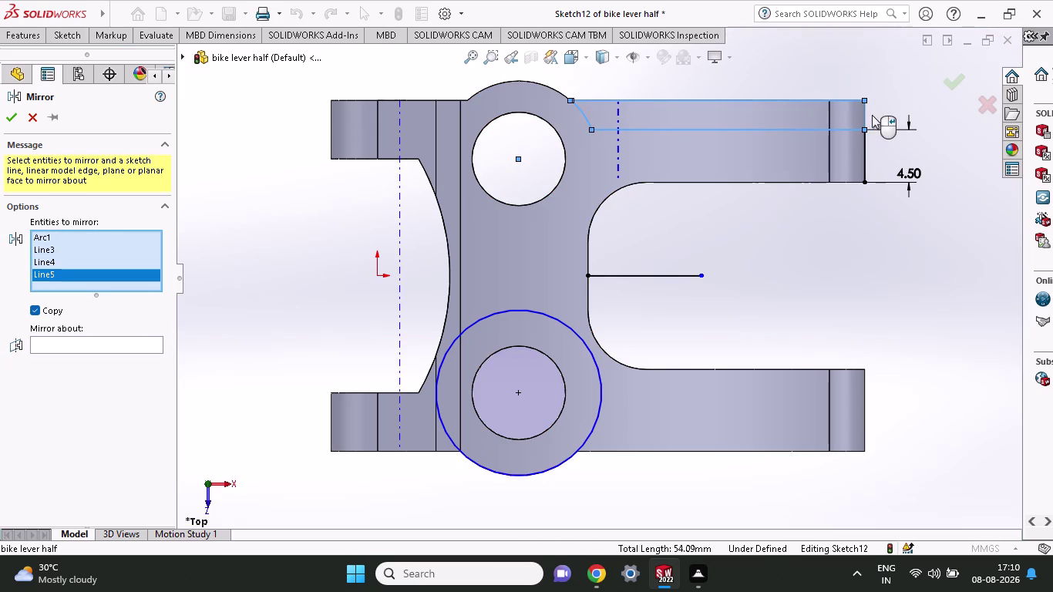
click(138, 354)
click(136, 349)
click(134, 344)
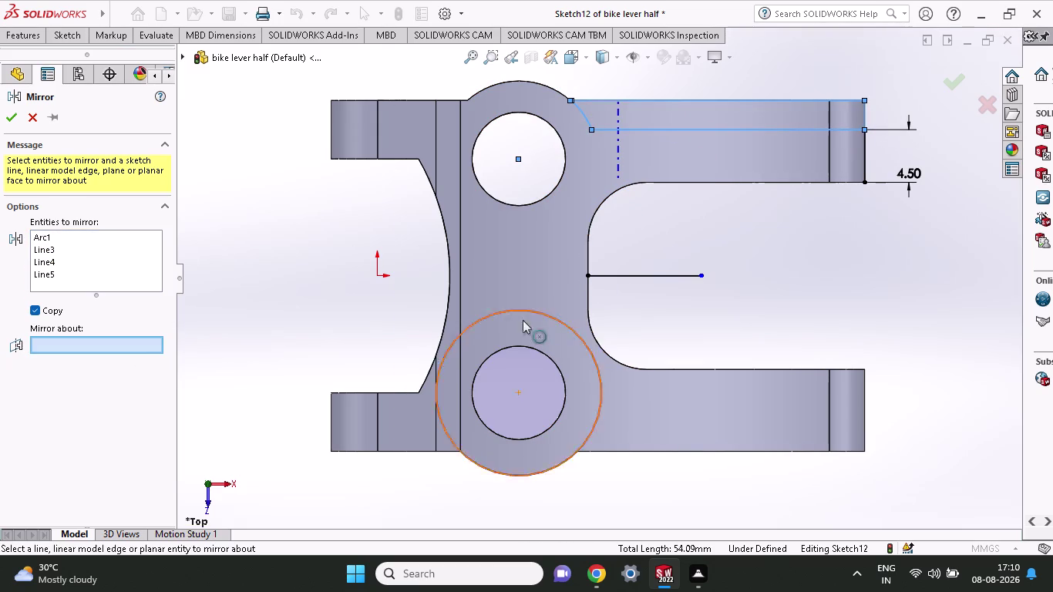
click(647, 279)
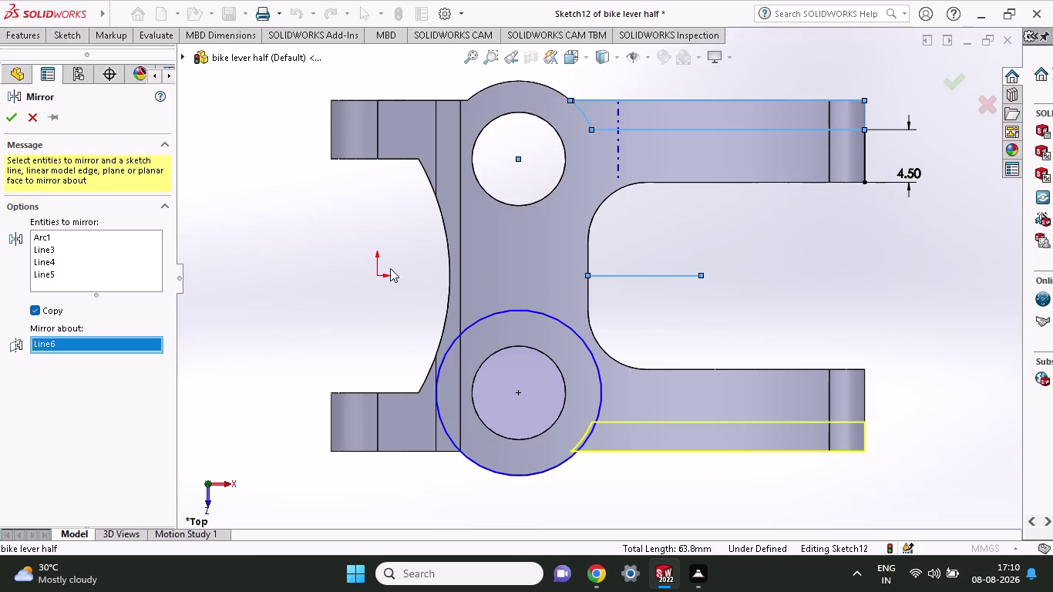
click(16, 114)
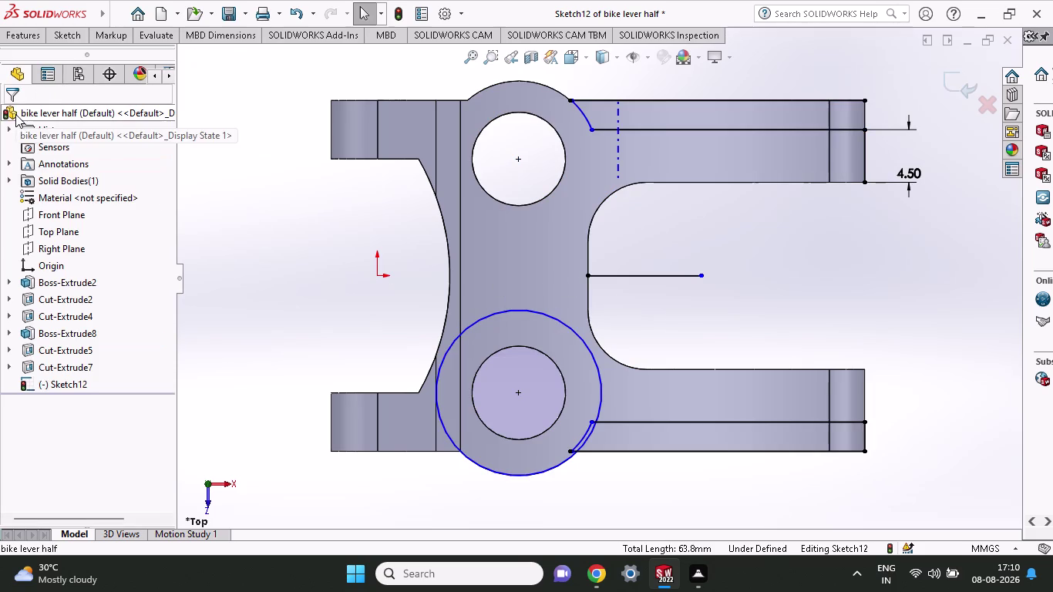
click(29, 36)
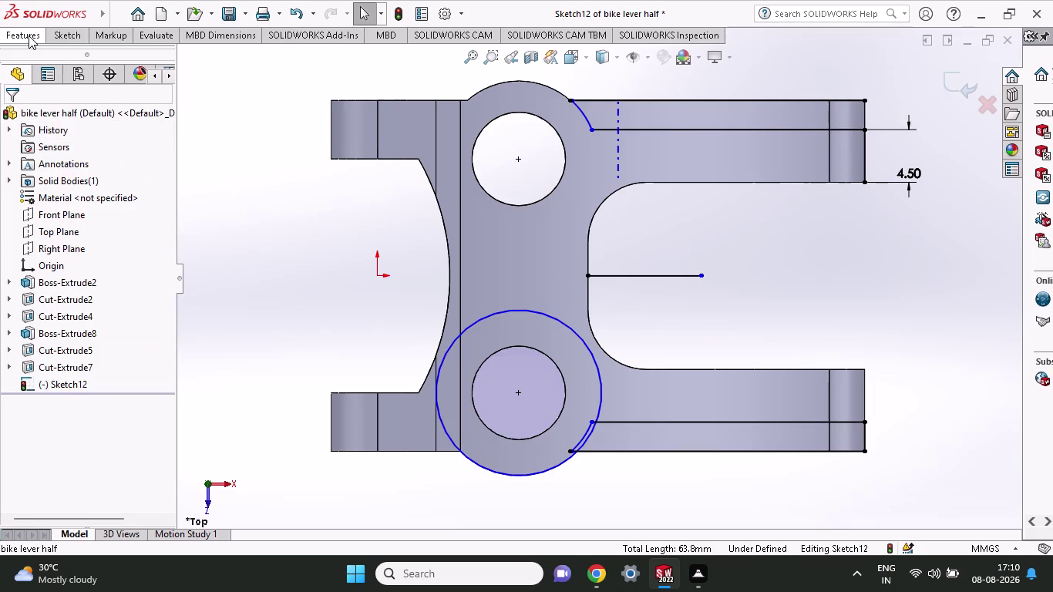
click(230, 52)
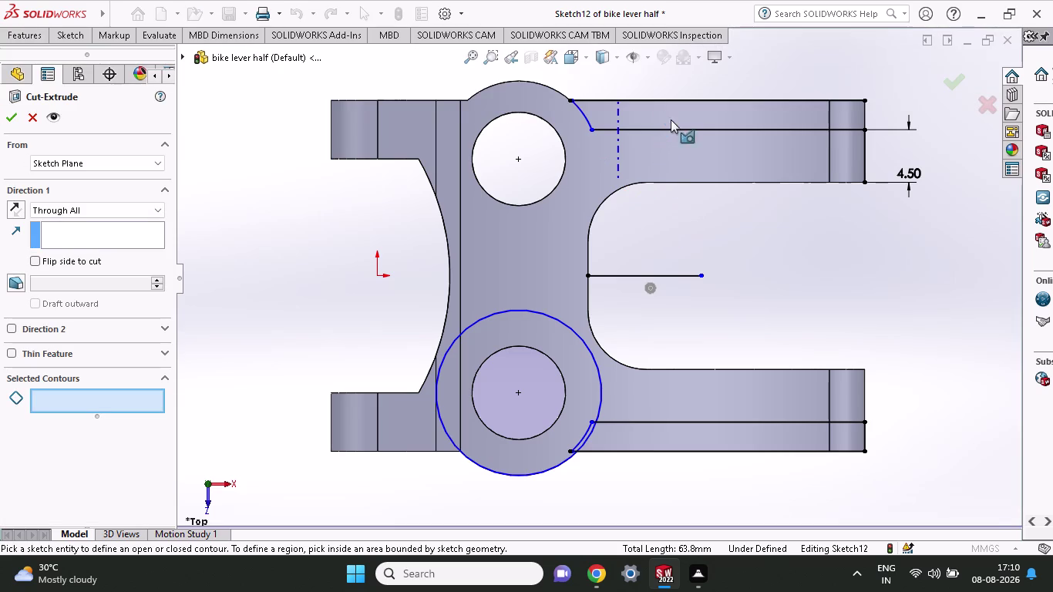
Pick the upper and lower arm strip regions as cut contours.
click(671, 120)
click(648, 119)
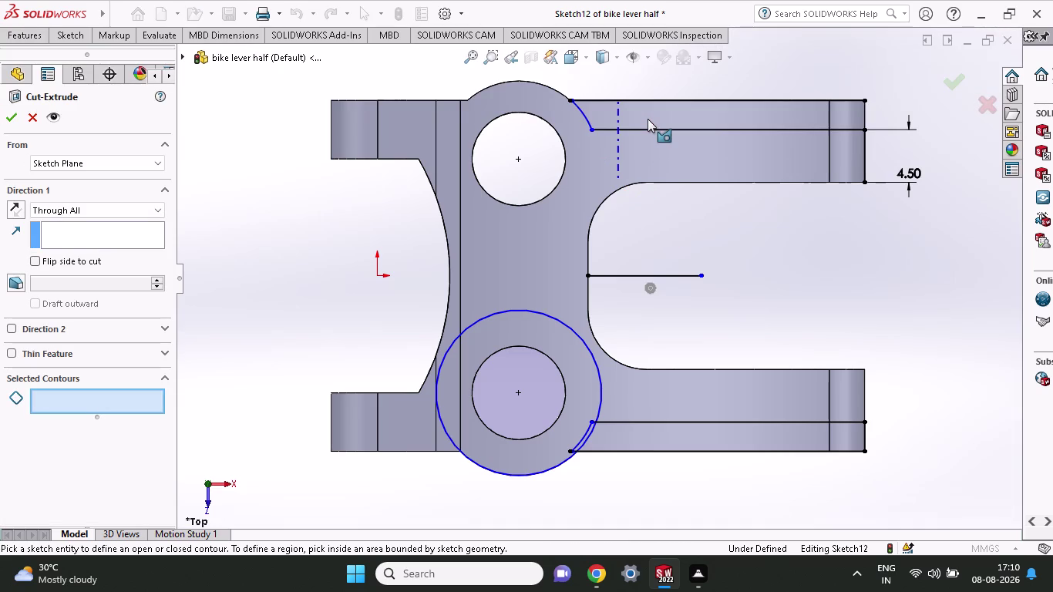
click(627, 117)
click(628, 116)
click(693, 444)
click(629, 447)
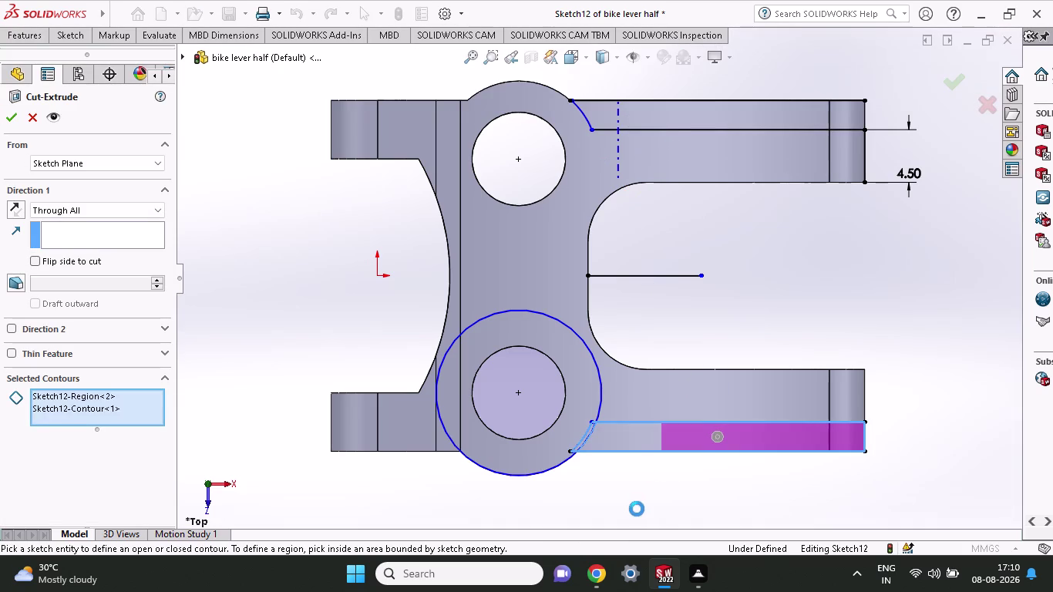
middle_drag(637, 509, 620, 388)
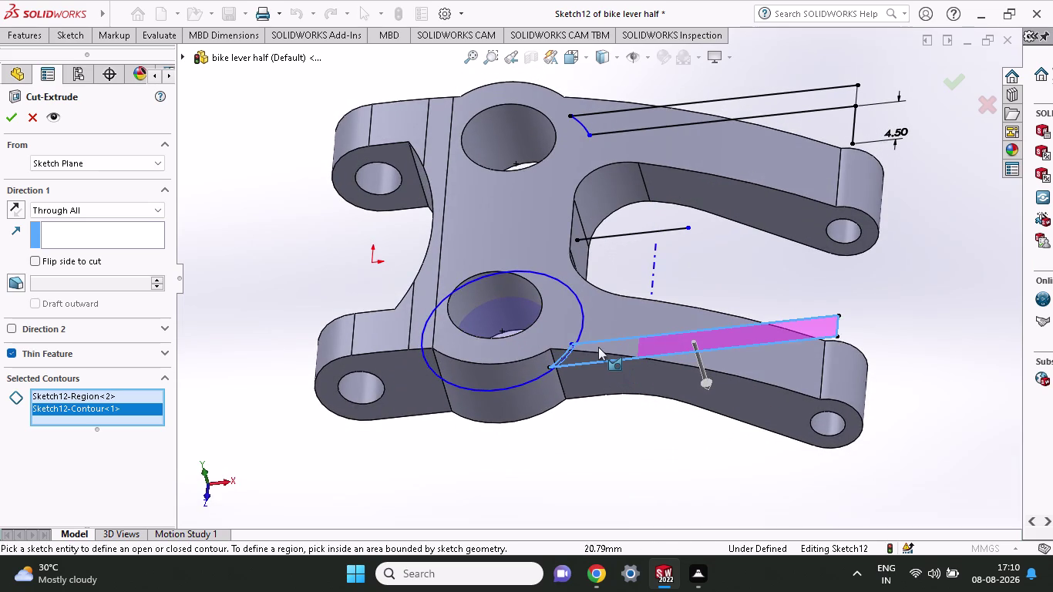
click(598, 348)
middle_drag(632, 433, 632, 444)
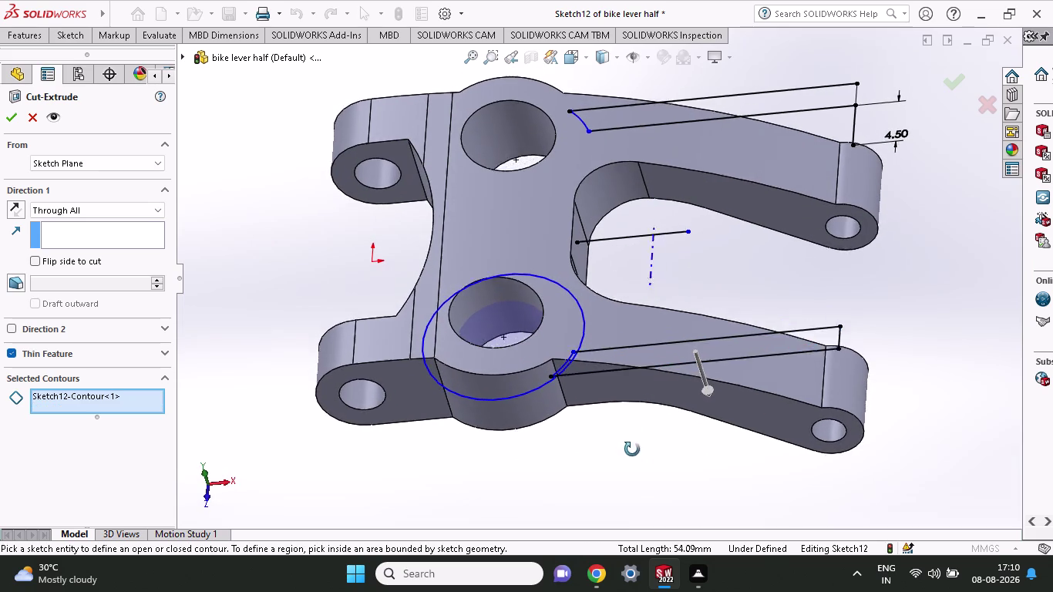
middle_drag(632, 445, 653, 545)
click(651, 438)
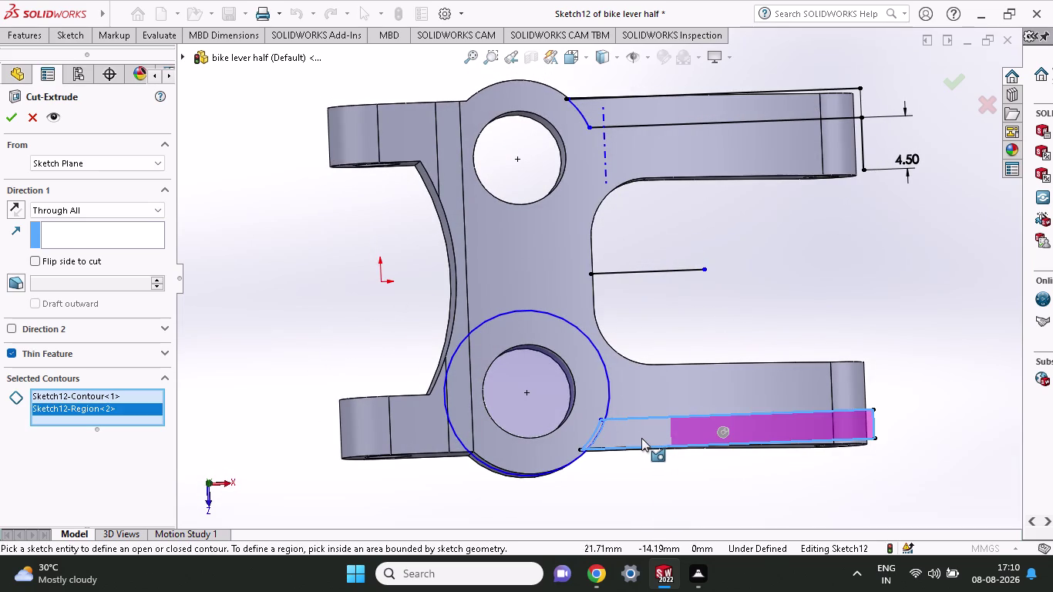
click(641, 438)
click(711, 108)
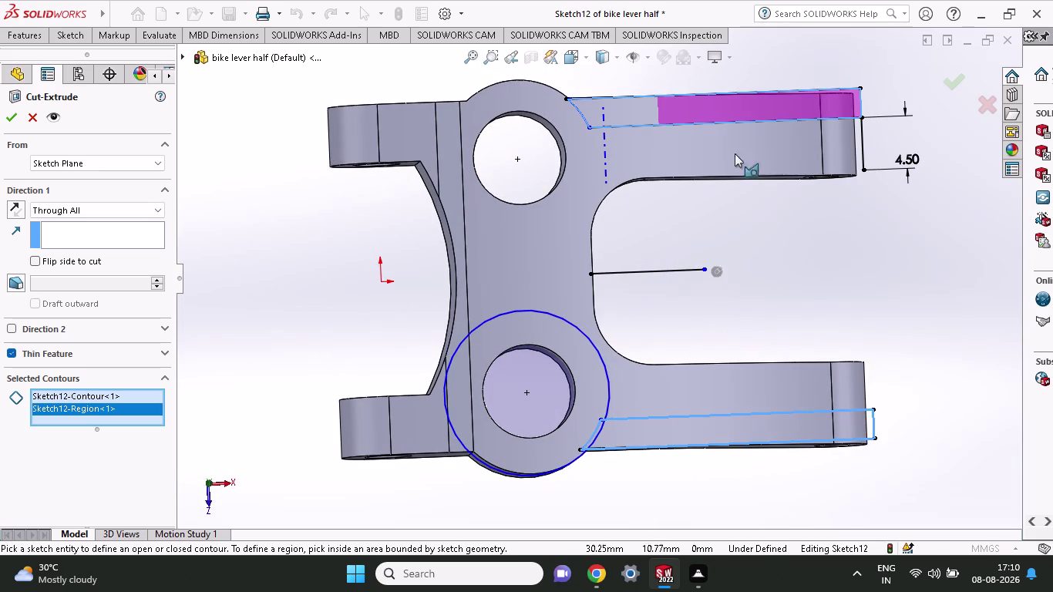
Adjust the cut depth and enable Direction 2 for a two-way cut.
middle_drag(815, 269, 797, 131)
drag(711, 268, 788, 476)
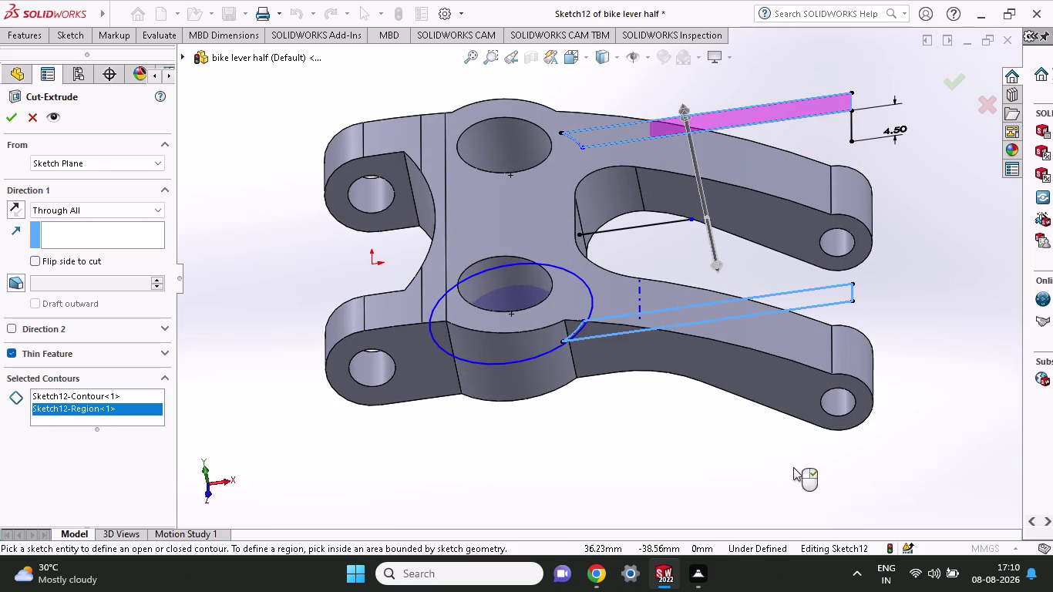
drag(712, 267, 758, 425)
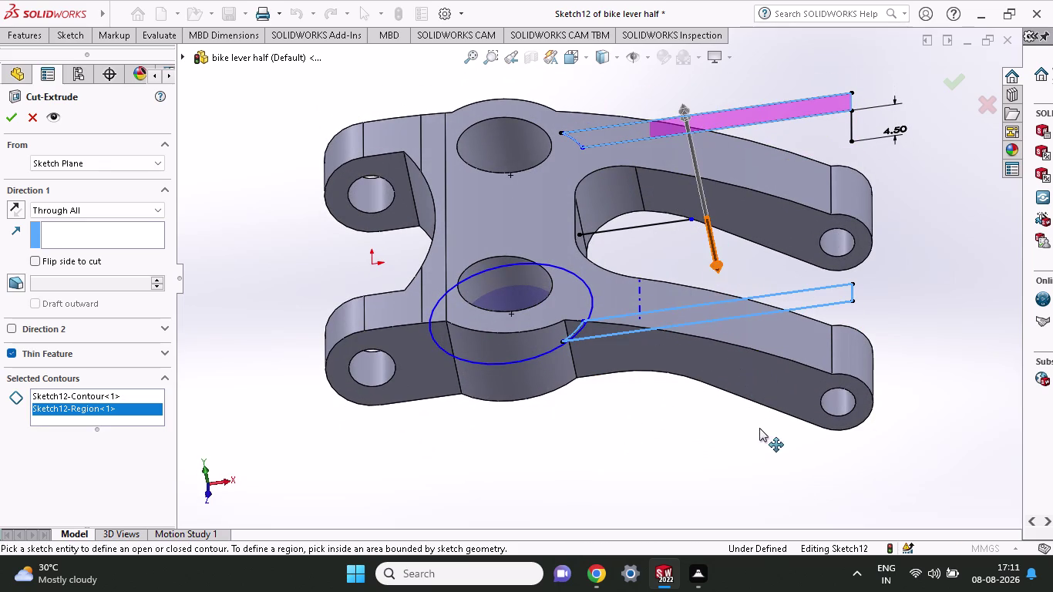
drag(758, 426, 765, 428)
drag(716, 268, 762, 402)
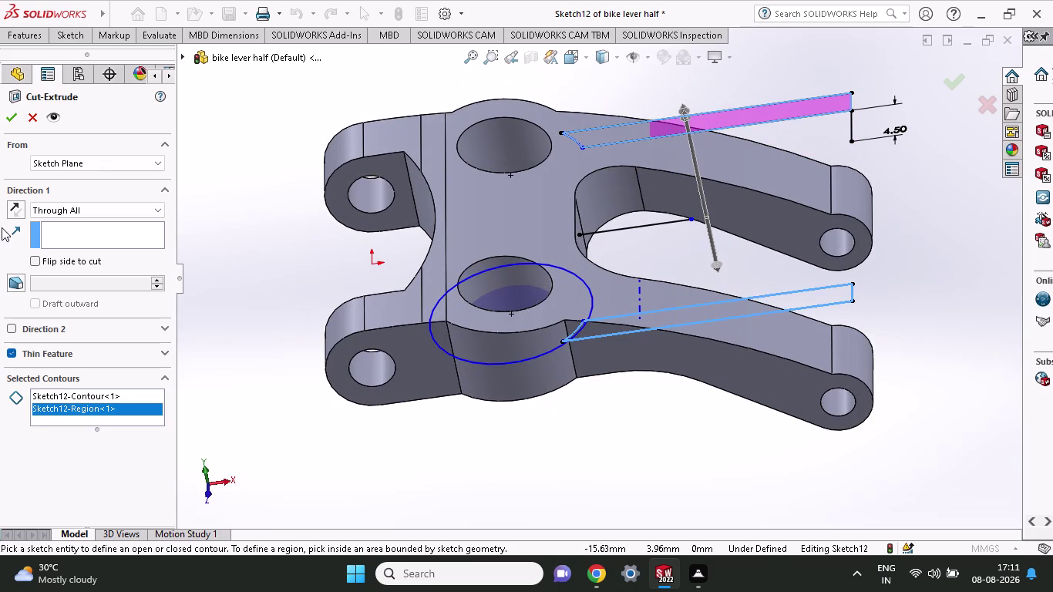
click(13, 328)
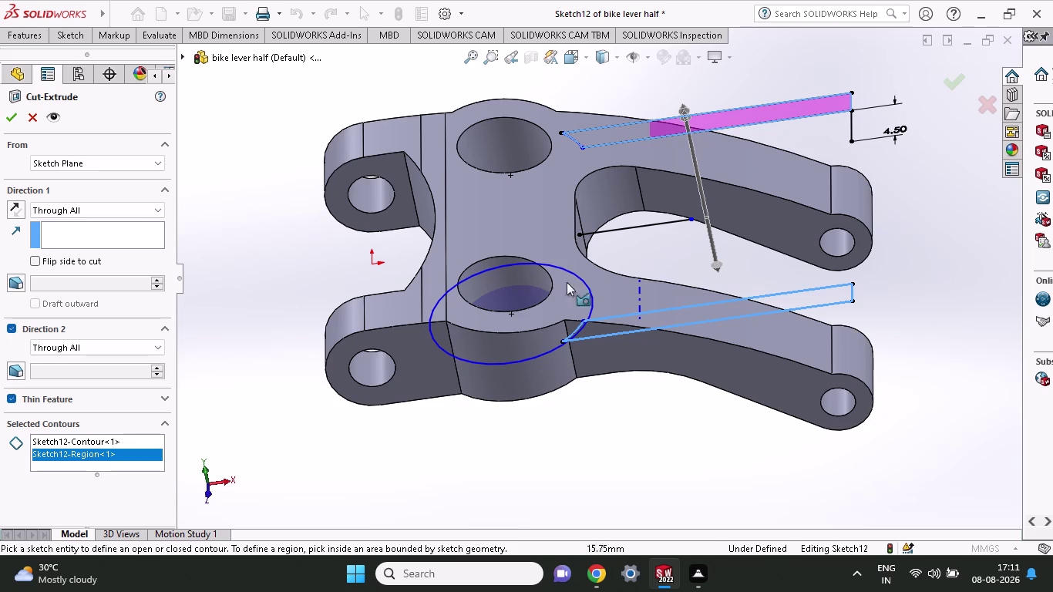
drag(717, 262, 741, 449)
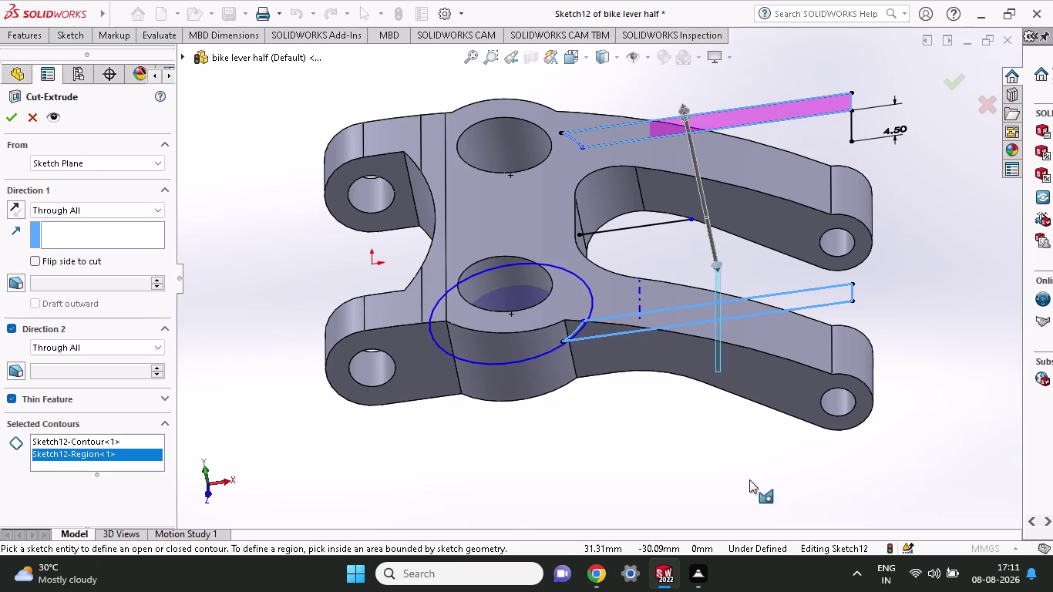
drag(742, 448, 751, 490)
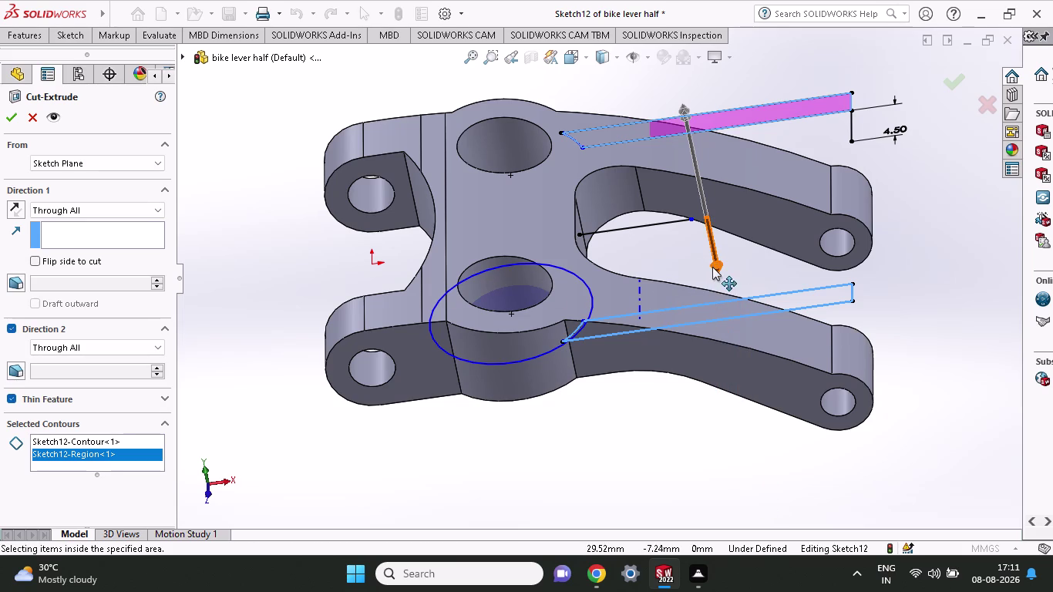
drag(712, 267, 766, 417)
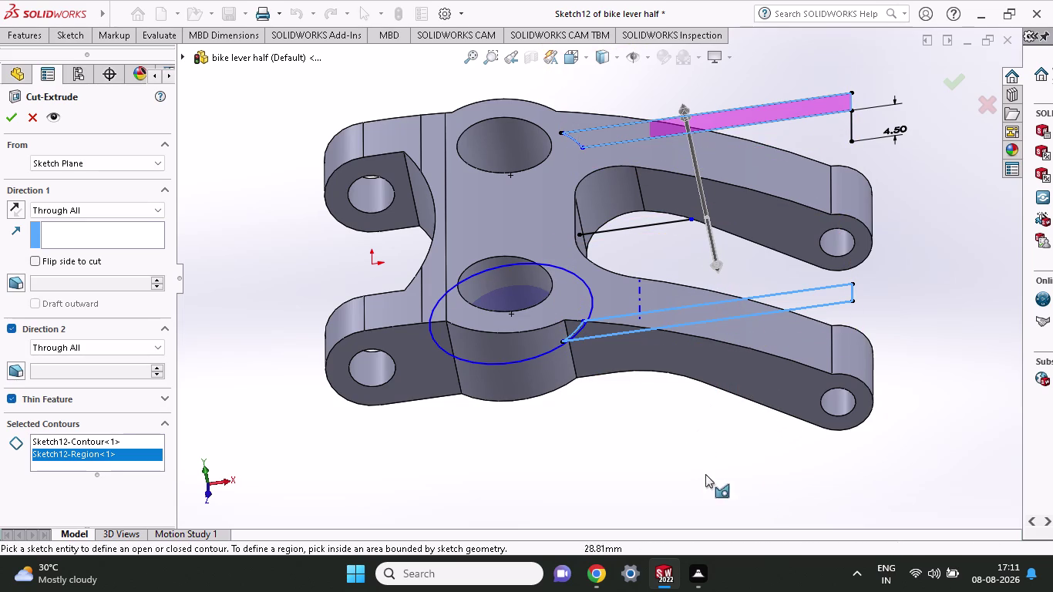
Re-pick both arm strip regions in Selected Contours.
middle_drag(687, 444, 669, 327)
scroll(up, 3)
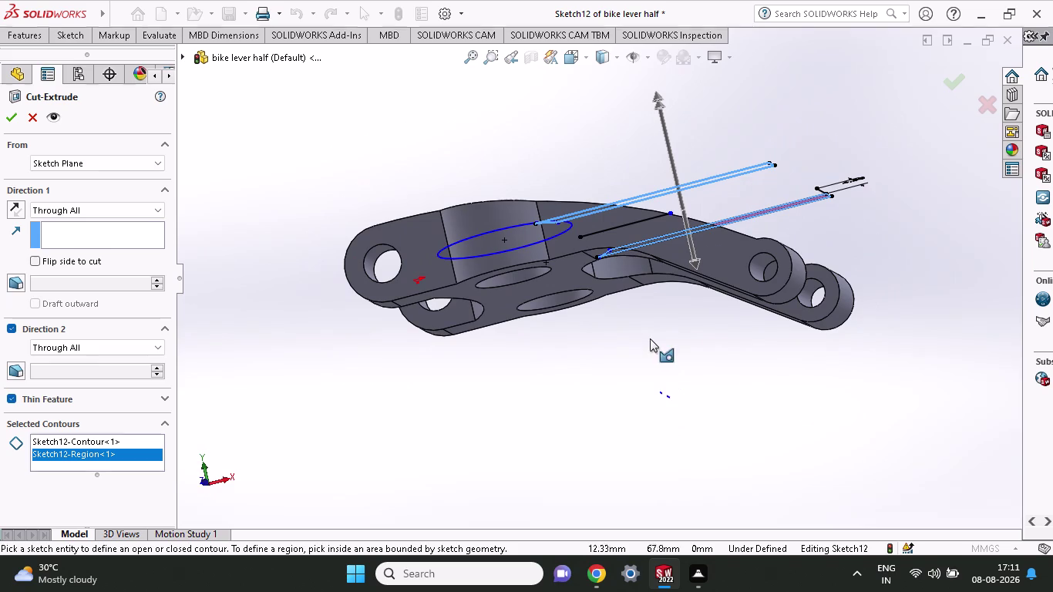
middle_drag(623, 355, 577, 257)
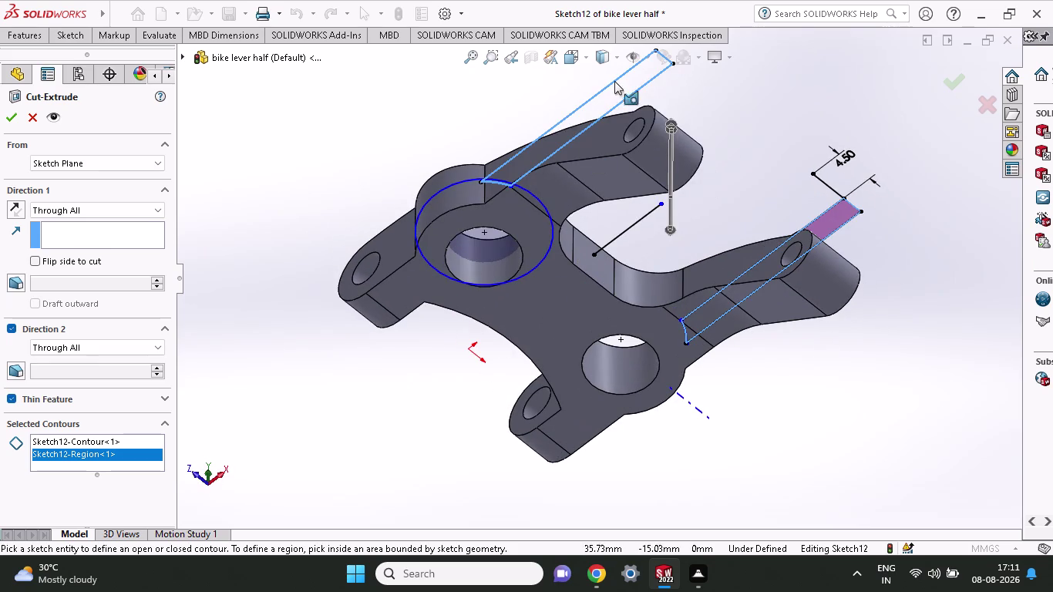
click(623, 80)
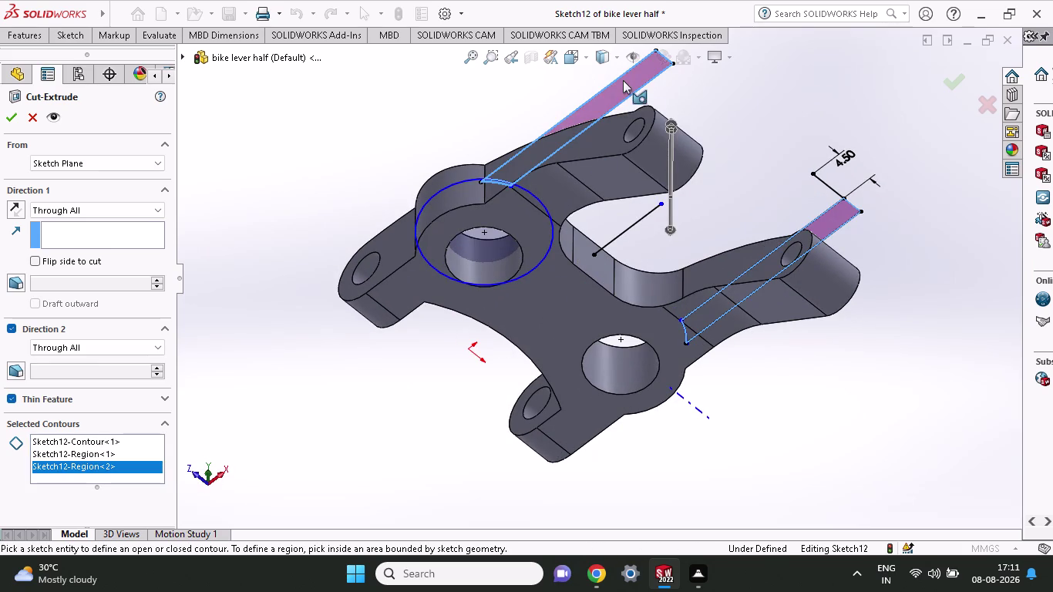
click(822, 226)
click(822, 227)
drag(673, 234, 677, 370)
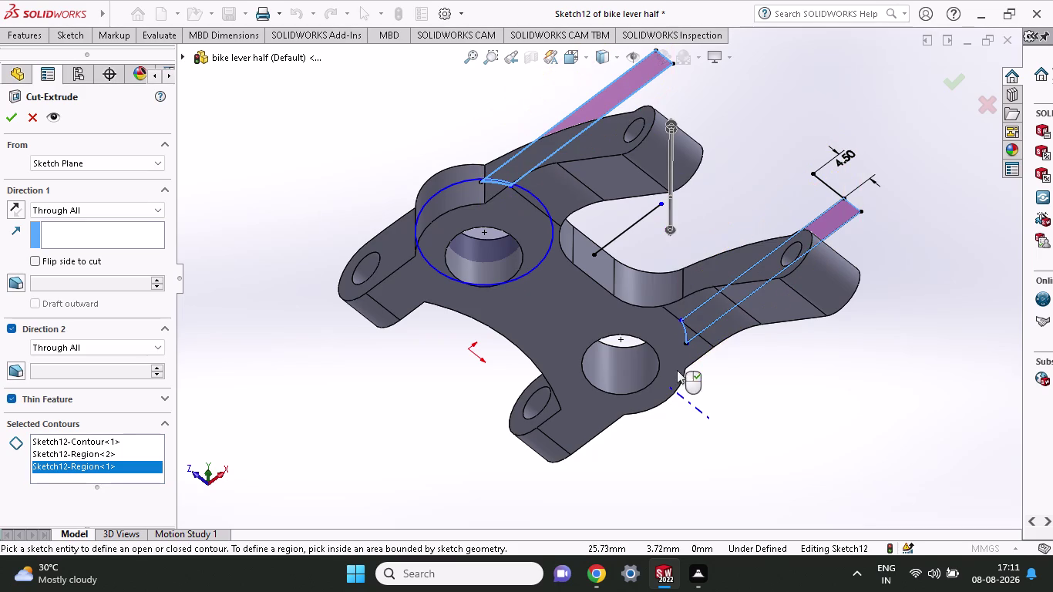
middle_drag(716, 490, 755, 585)
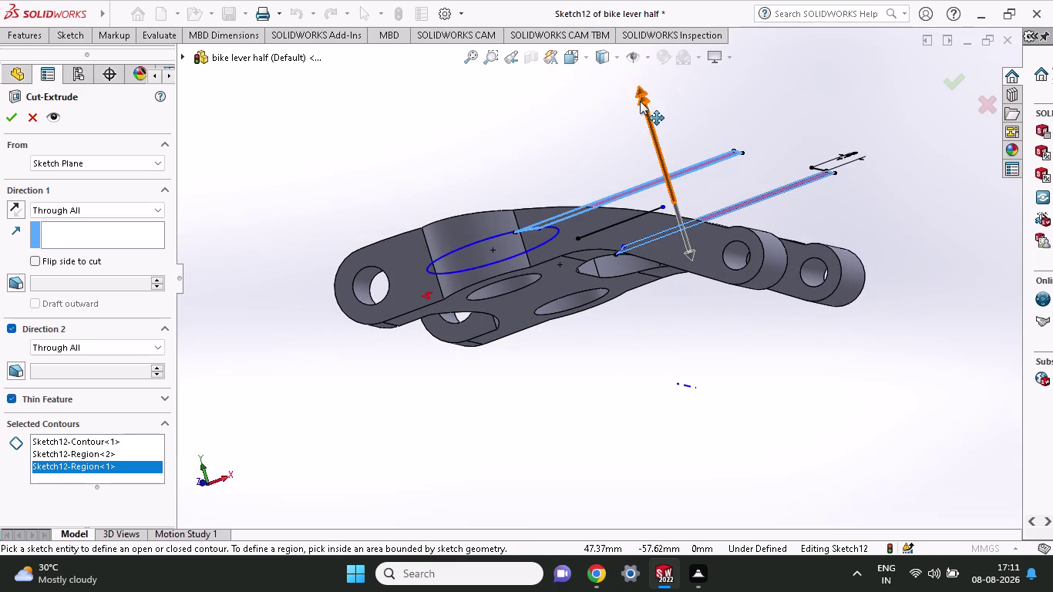
drag(639, 101, 638, 78)
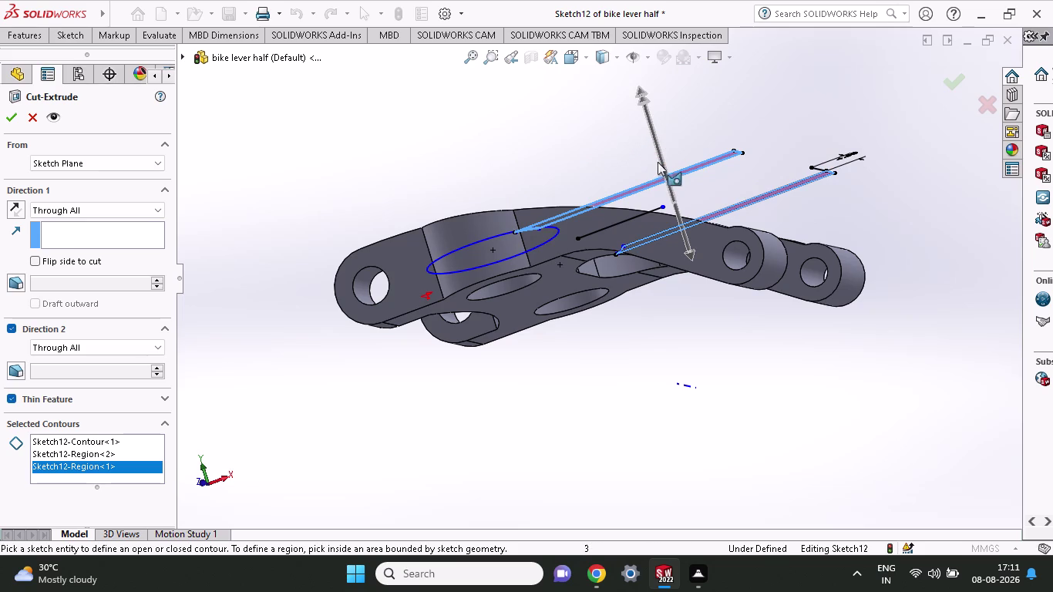
drag(689, 255, 701, 338)
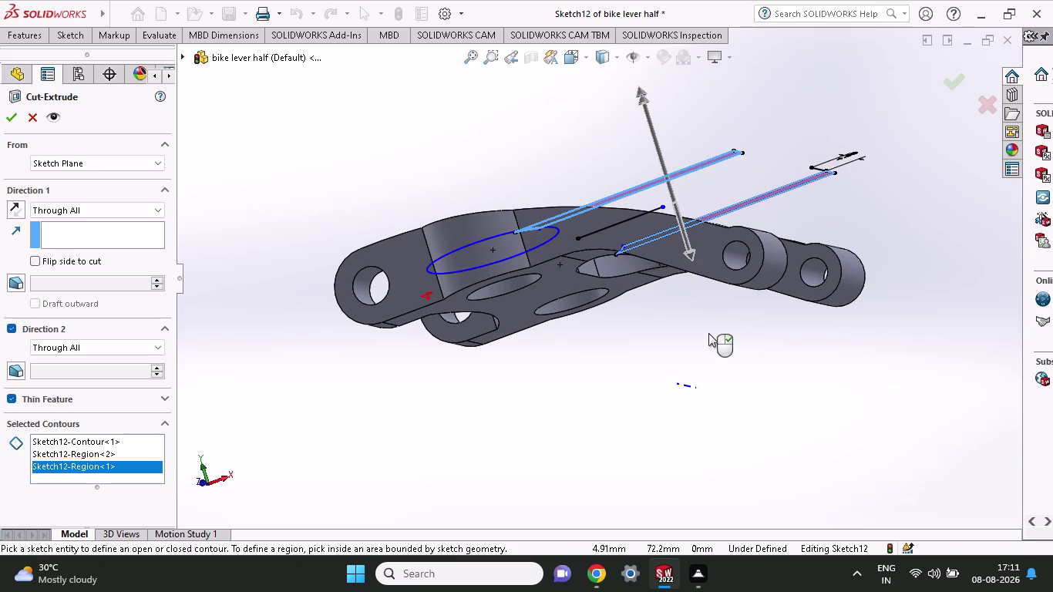
Re-add the lower and upper strip regions and accept the Through All cut settings.
middle_drag(711, 331, 654, 416)
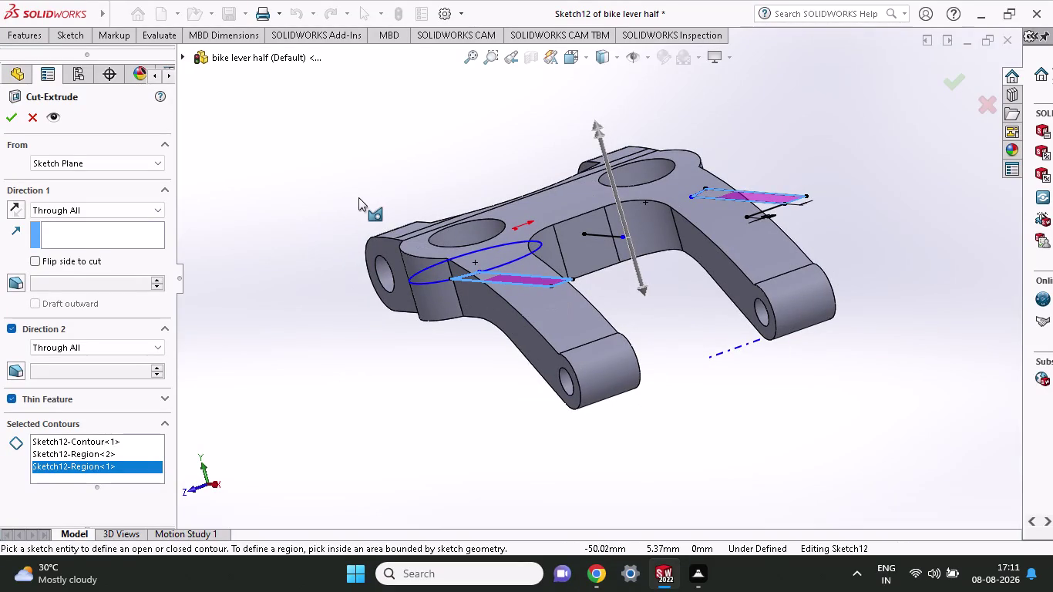
middle_drag(332, 203, 450, 334)
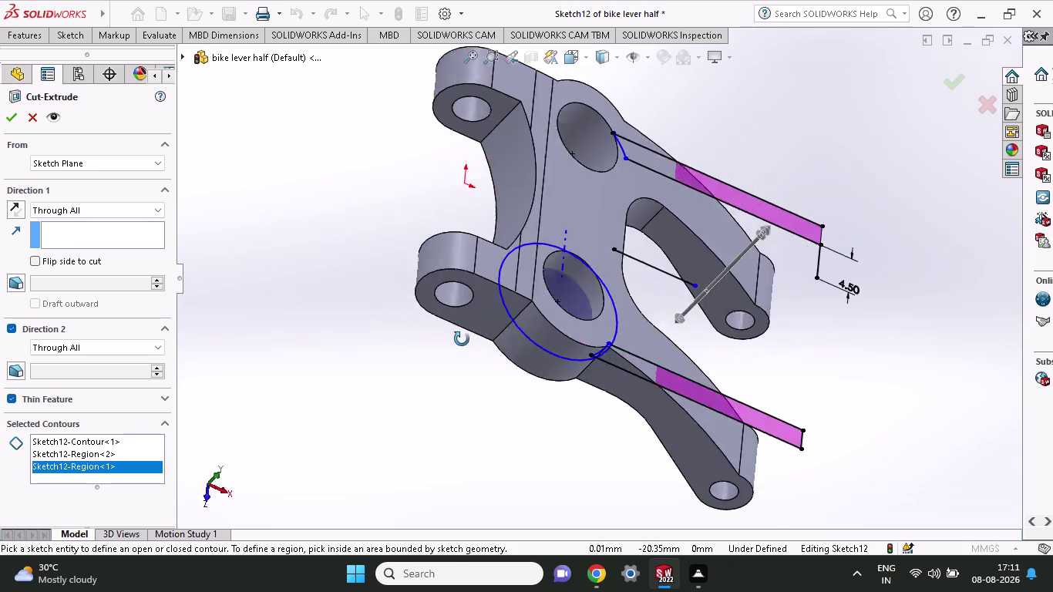
middle_drag(450, 334, 462, 339)
middle_drag(446, 341, 393, 377)
scroll(up, 3)
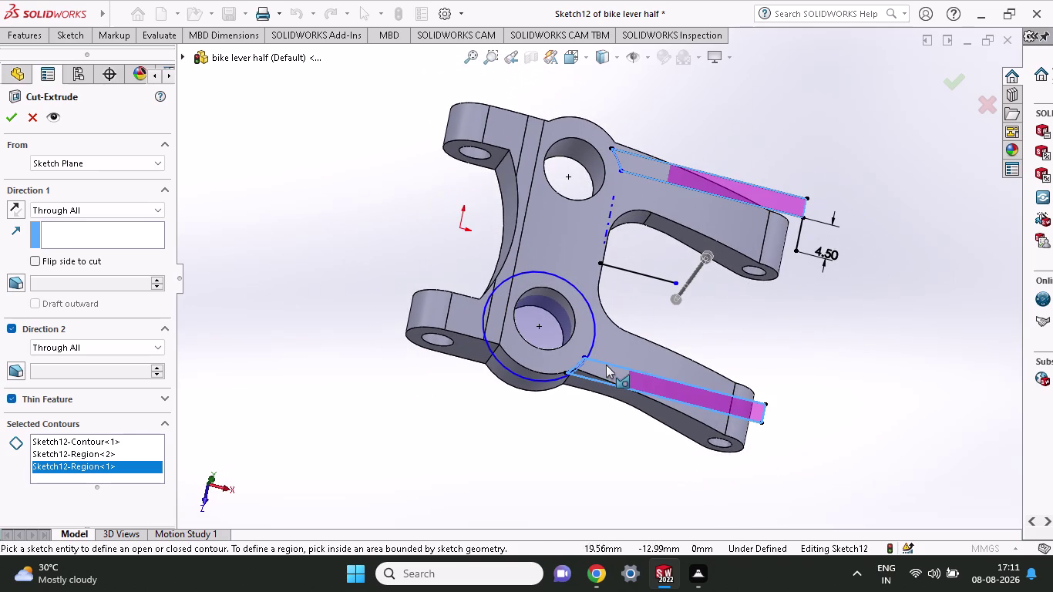
click(602, 372)
click(602, 371)
click(642, 164)
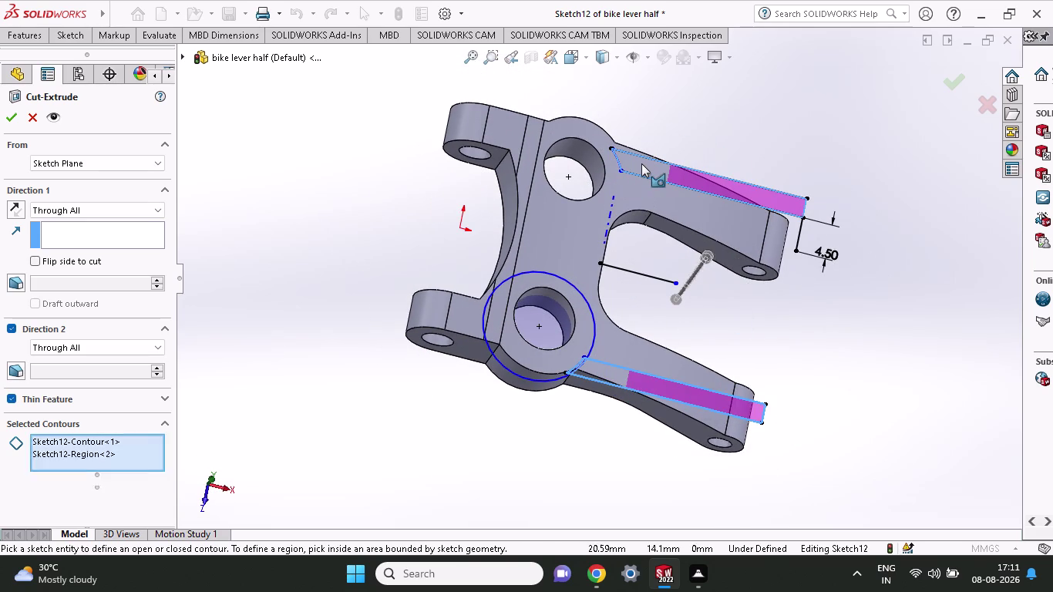
click(641, 164)
middle_drag(644, 266, 636, 324)
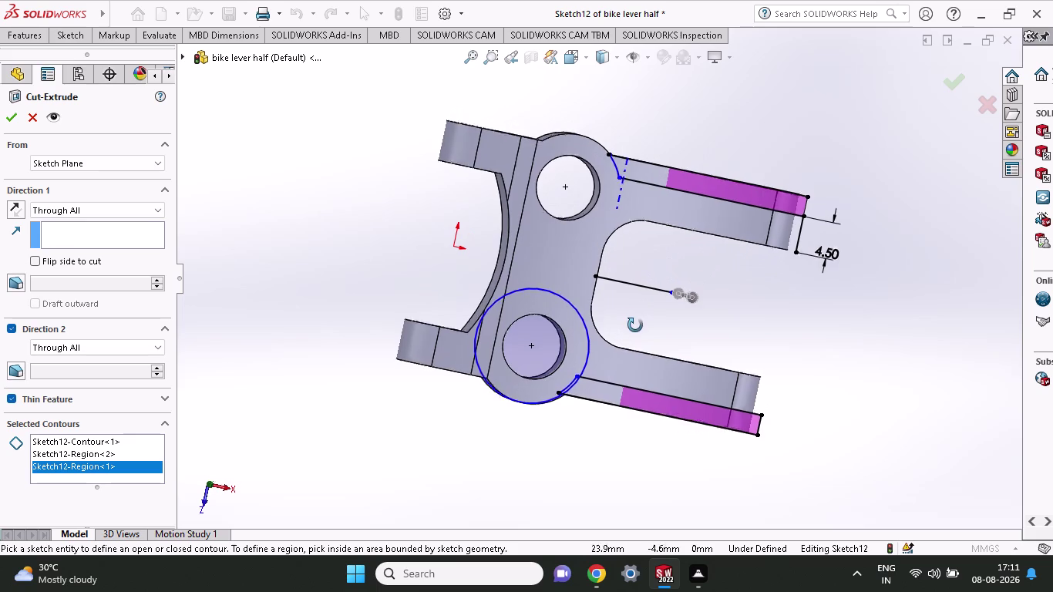
middle_drag(635, 324, 636, 325)
click(10, 123)
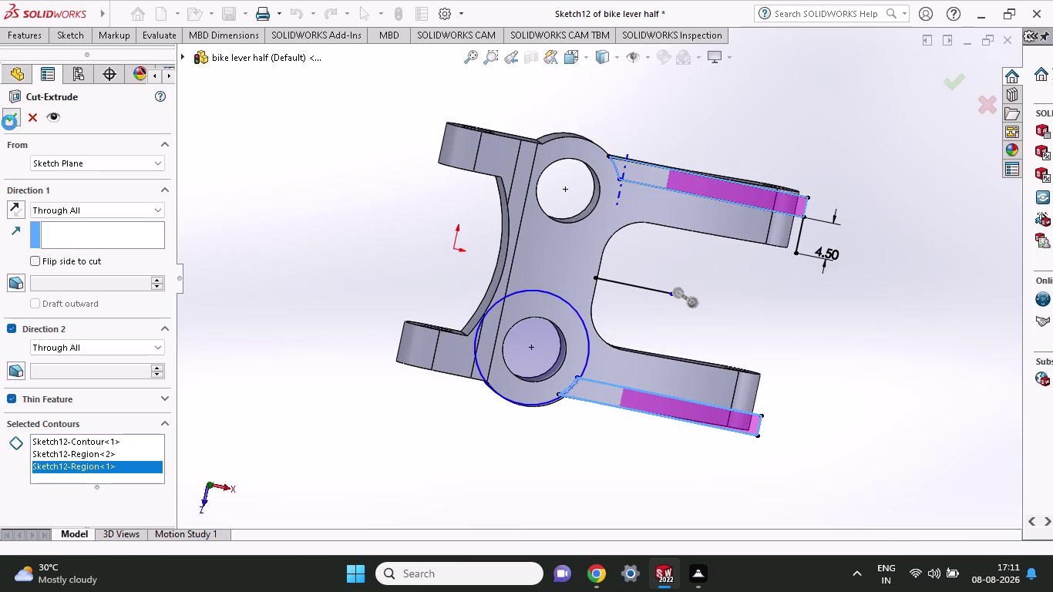
right_click(269, 191)
Leave the cut uncreated and orbit to inspect the Sketch12 arm profiles.
click(286, 138)
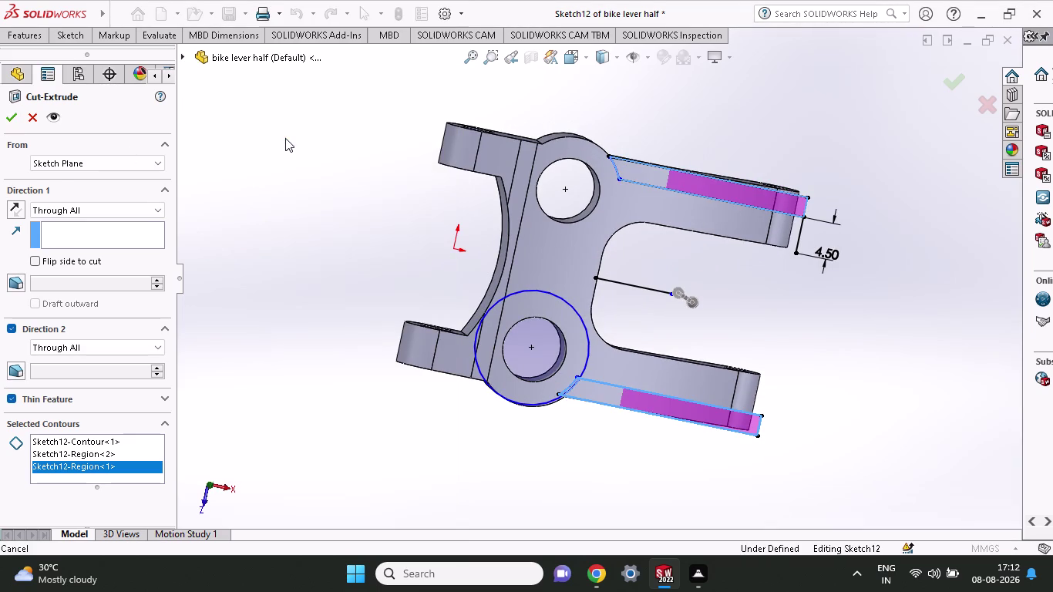
middle_drag(795, 278, 772, 286)
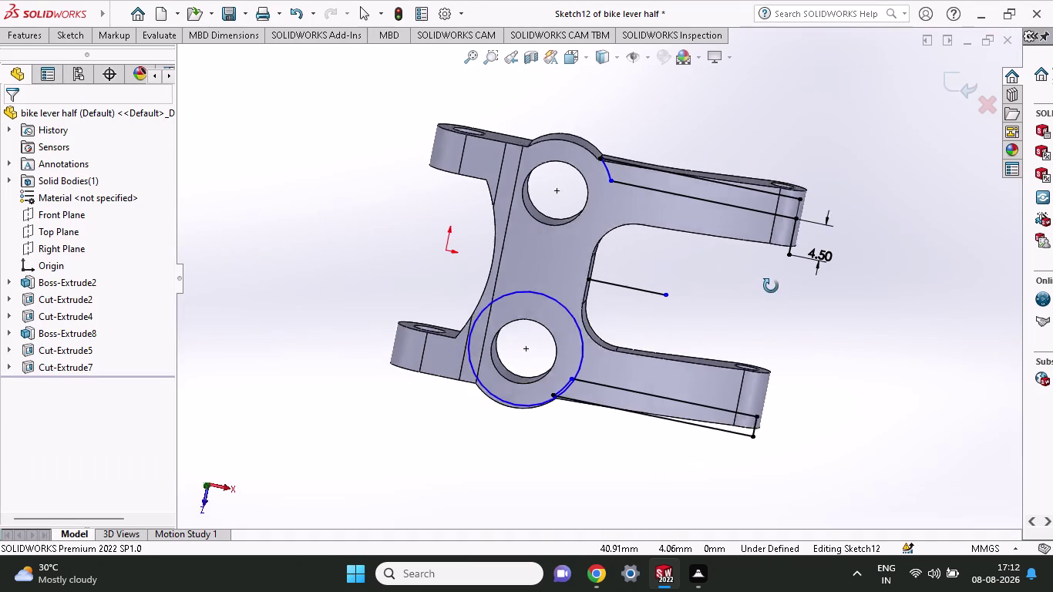
middle_drag(772, 286, 726, 211)
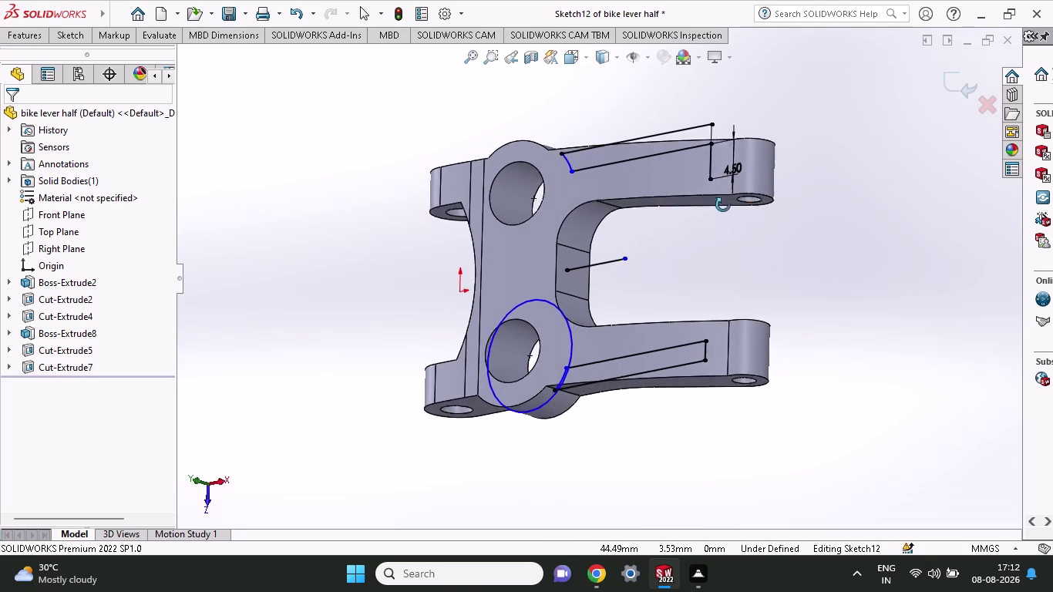
middle_click(712, 154)
middle_drag(712, 249, 675, 121)
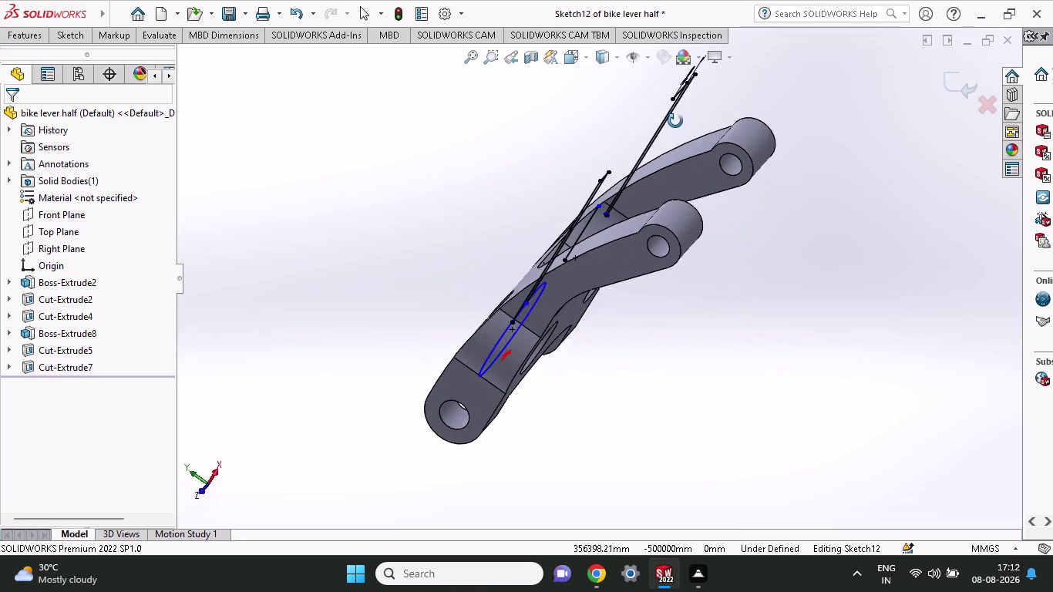
middle_drag(675, 121, 758, 308)
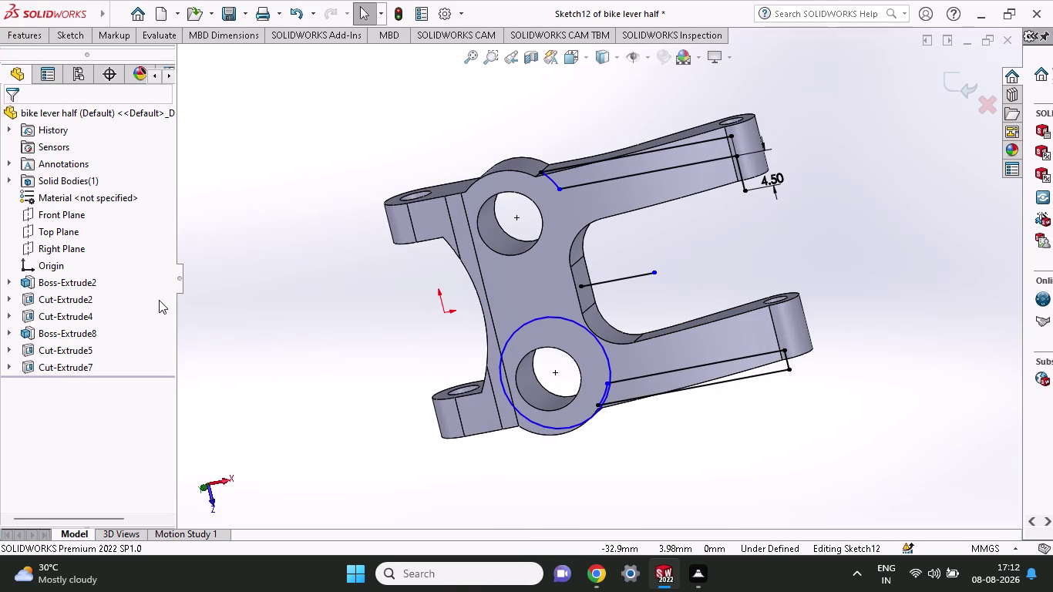
Try starting a feature from the sketch via the Features and Sketch commands.
click(14, 33)
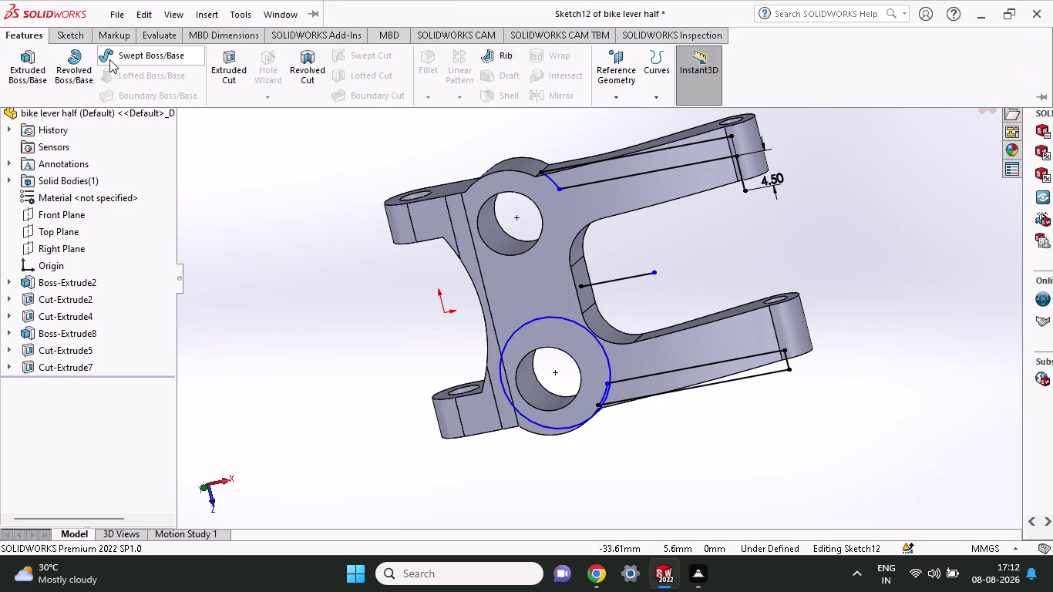
click(228, 53)
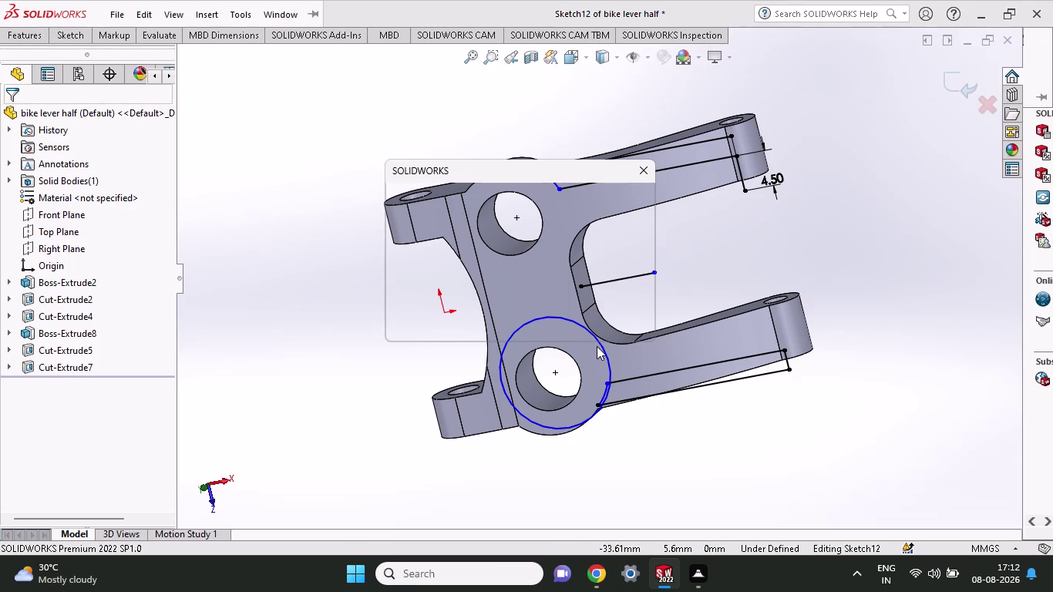
click(607, 328)
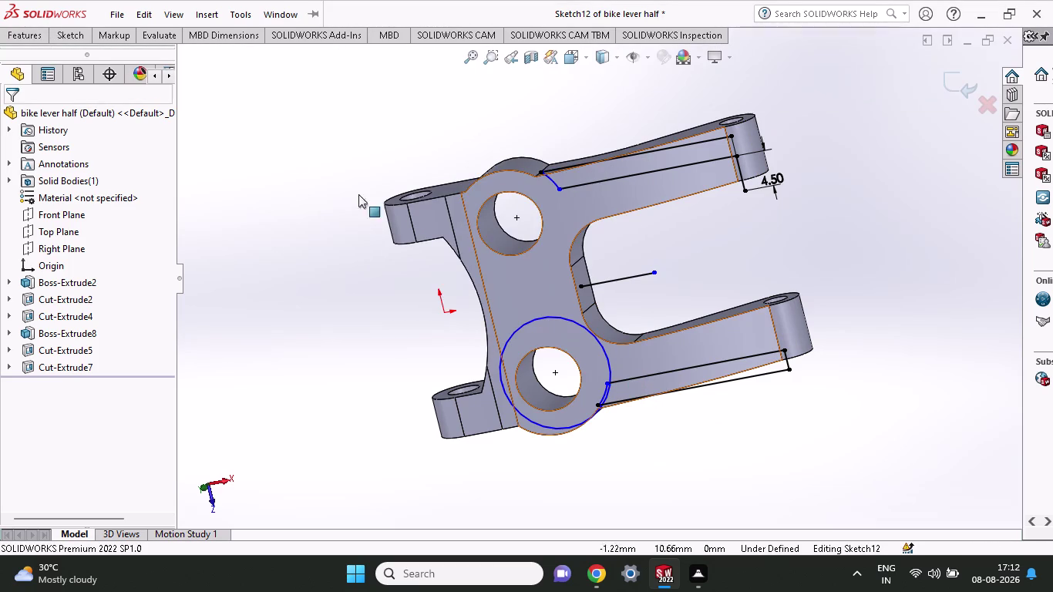
click(64, 36)
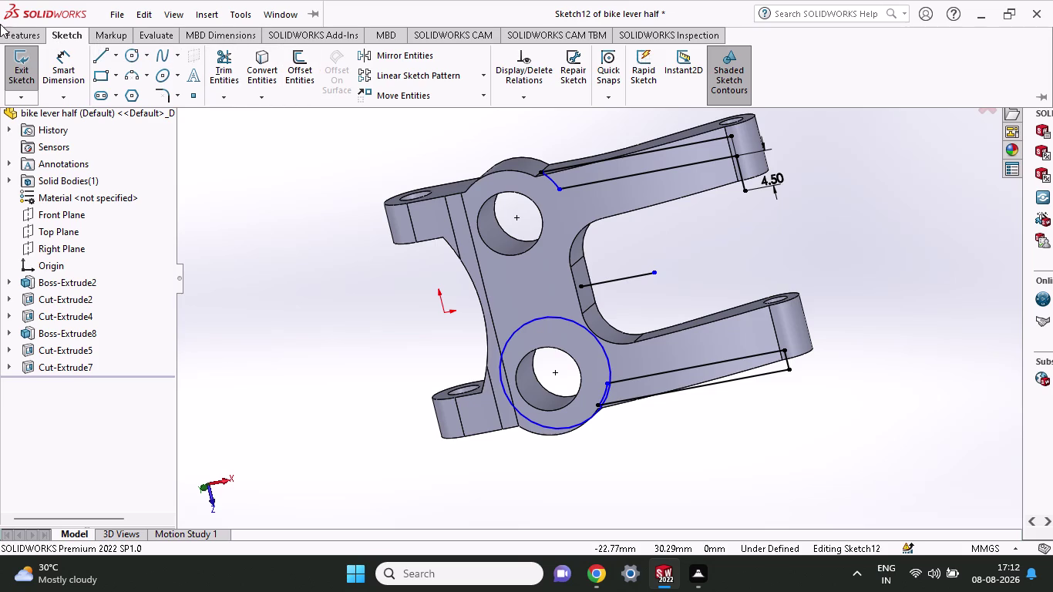
click(24, 33)
click(232, 60)
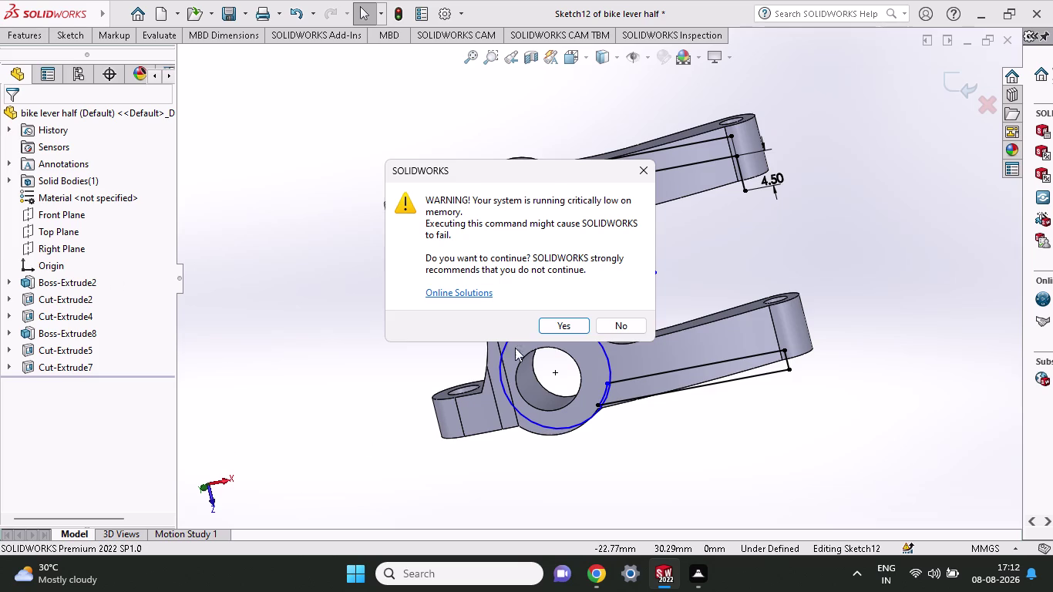
click(617, 331)
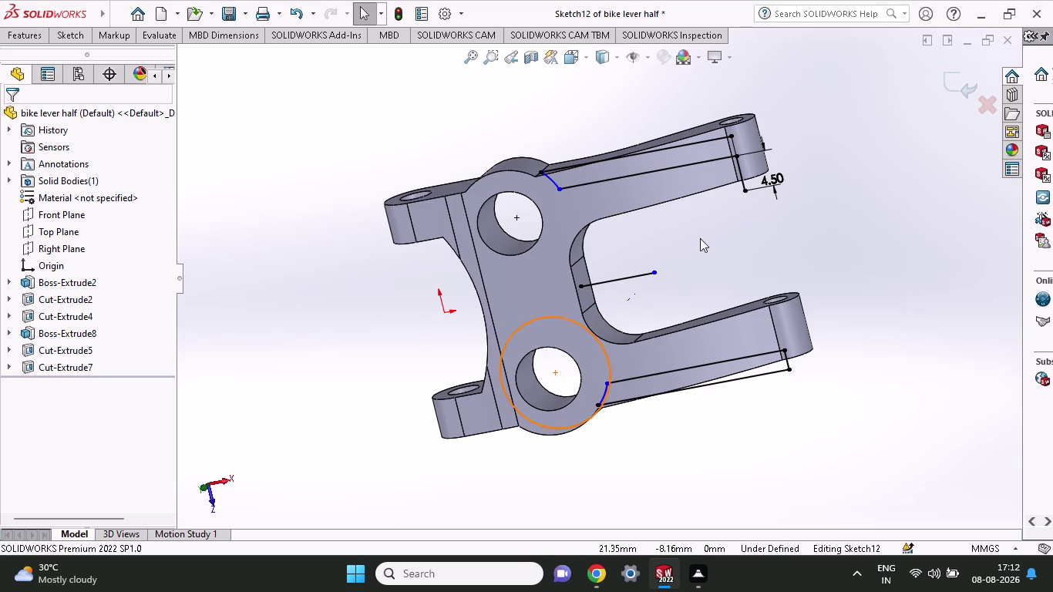
Orbit the lever edge-on and back to face the slot profiles.
middle_drag(765, 267, 628, 379)
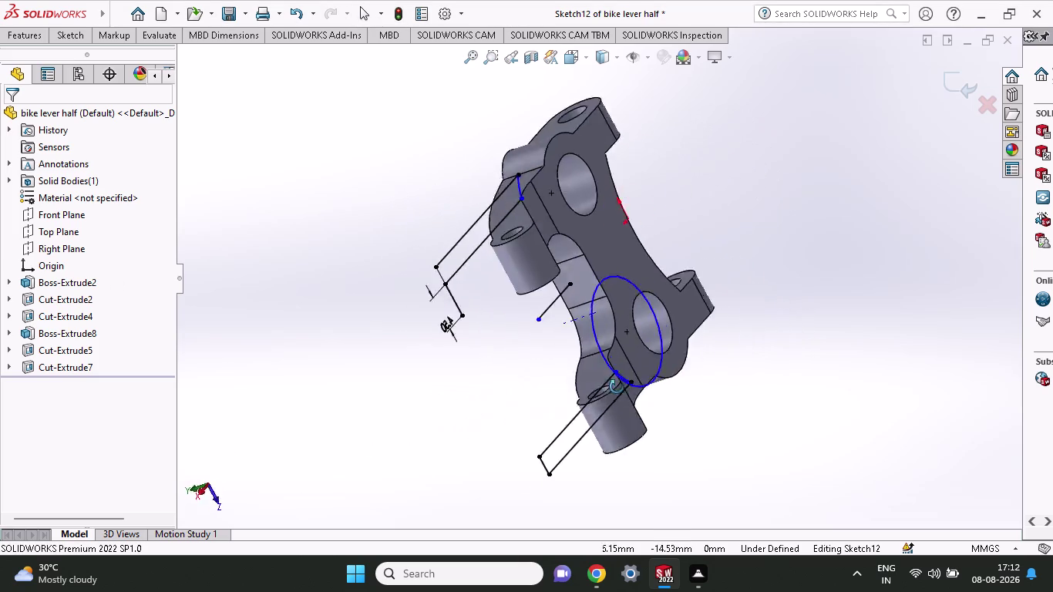
middle_drag(628, 379, 737, 266)
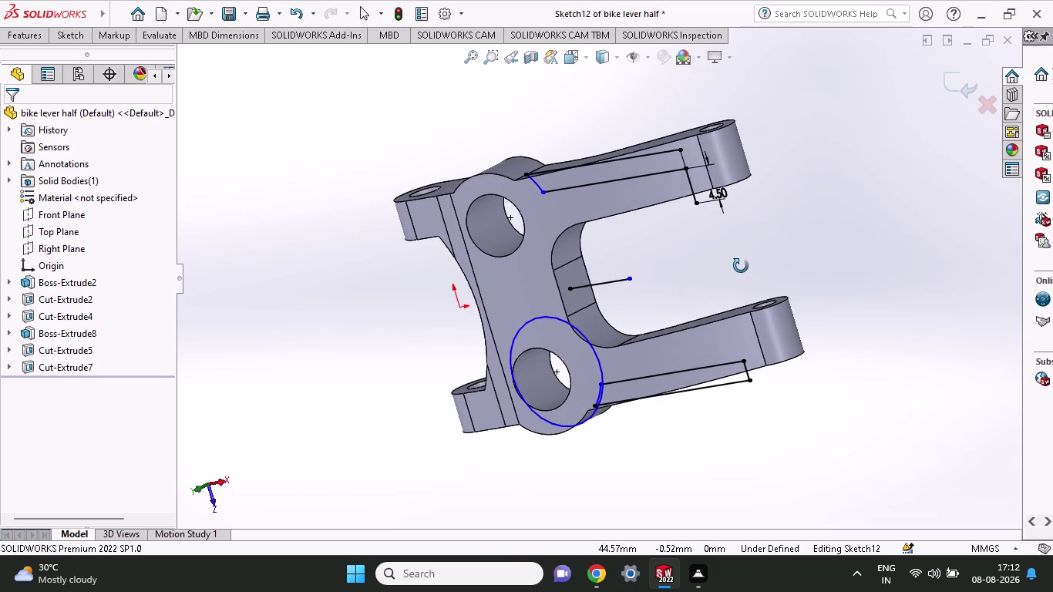
middle_drag(737, 266, 780, 262)
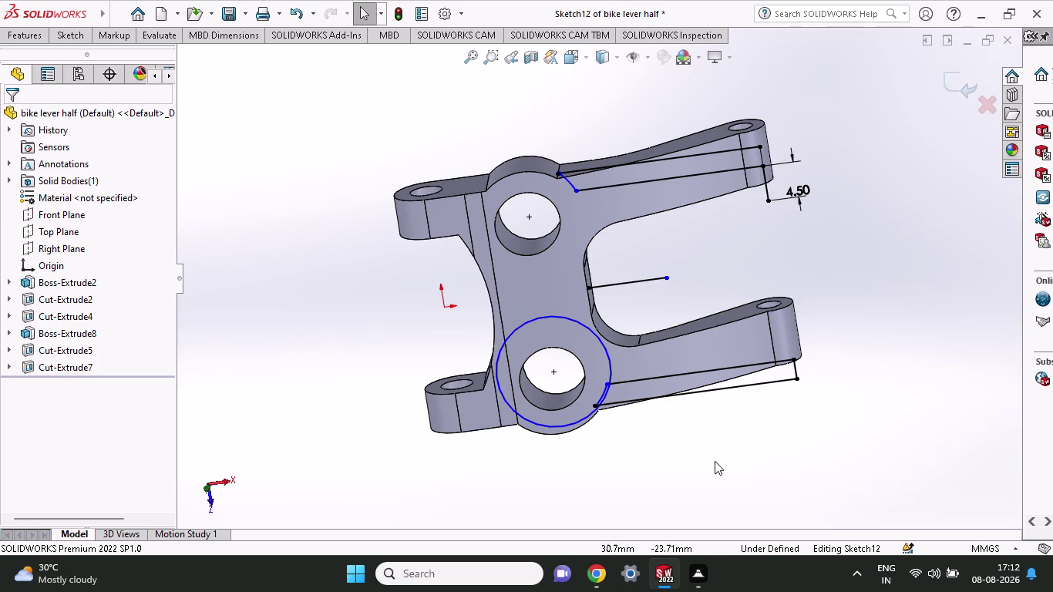
middle_drag(712, 464, 700, 409)
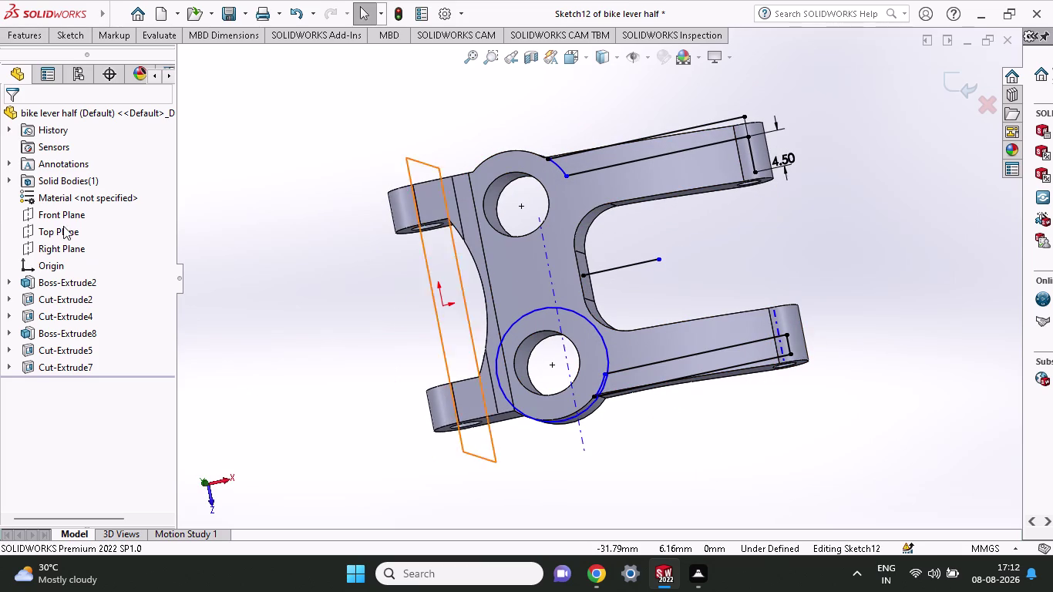
click(69, 30)
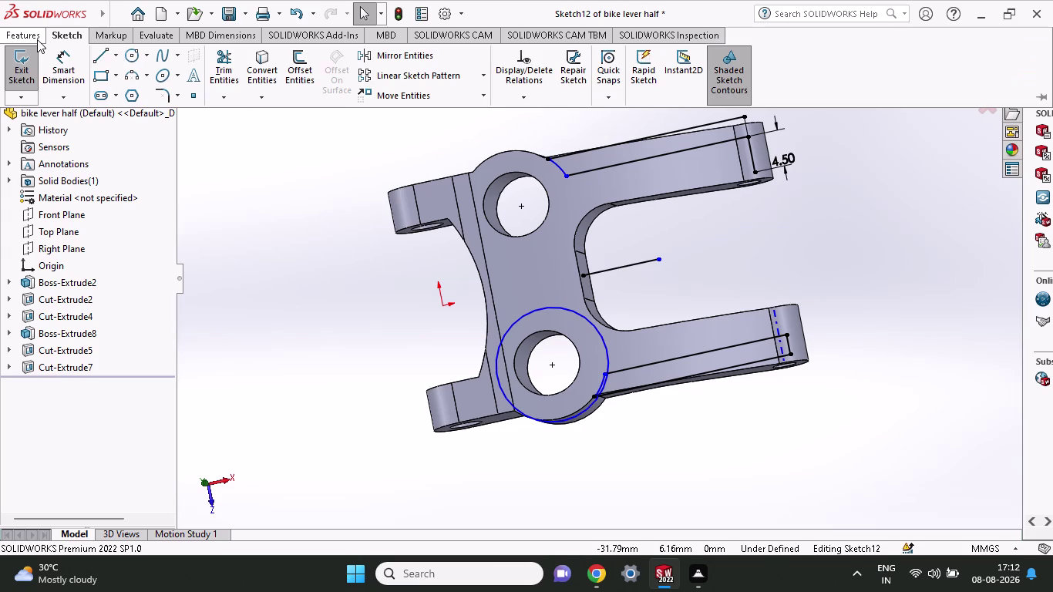
click(37, 40)
Cut both Sketch12 slot regions on the upper and lower arms Through All, creating Cut-Extrude8.
click(241, 77)
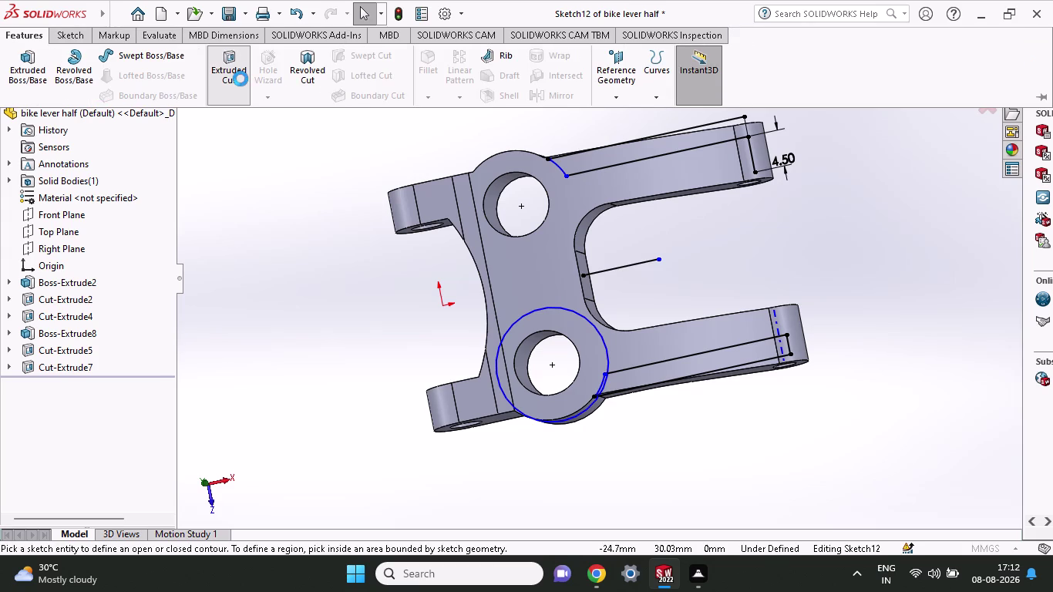
click(671, 376)
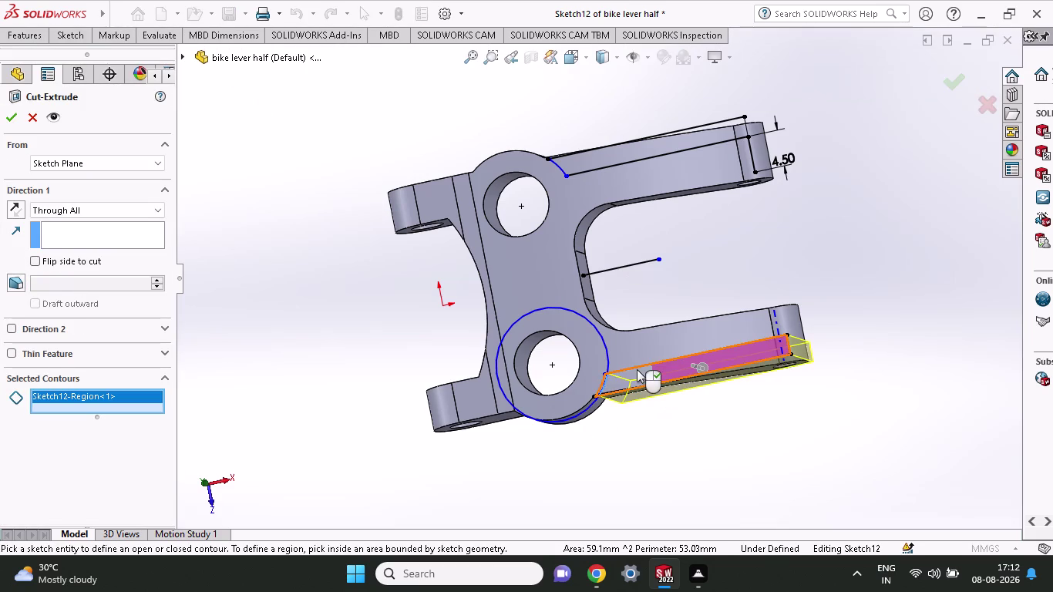
click(615, 158)
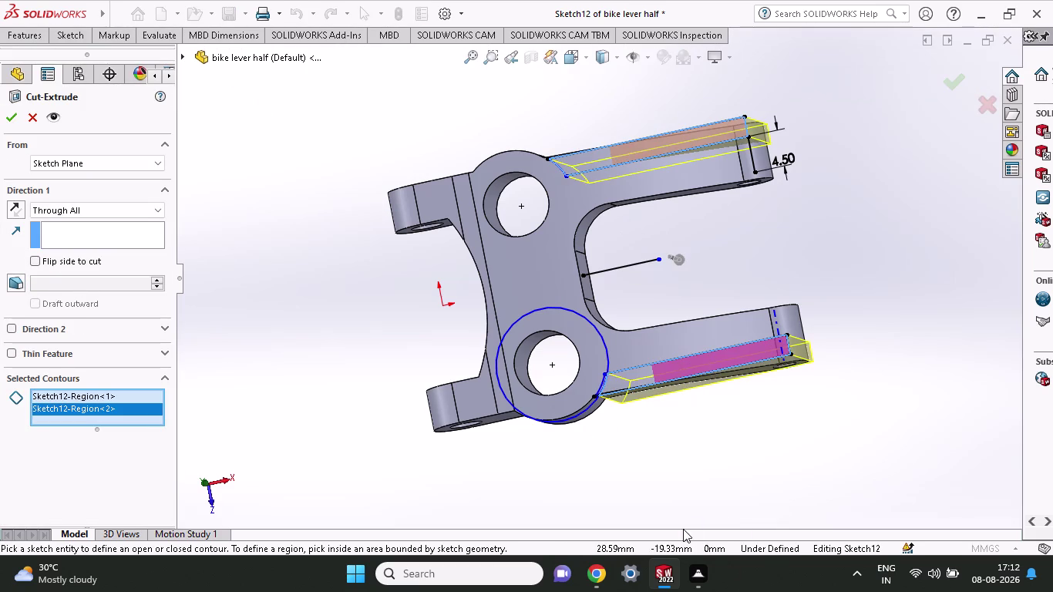
middle_drag(673, 512, 633, 375)
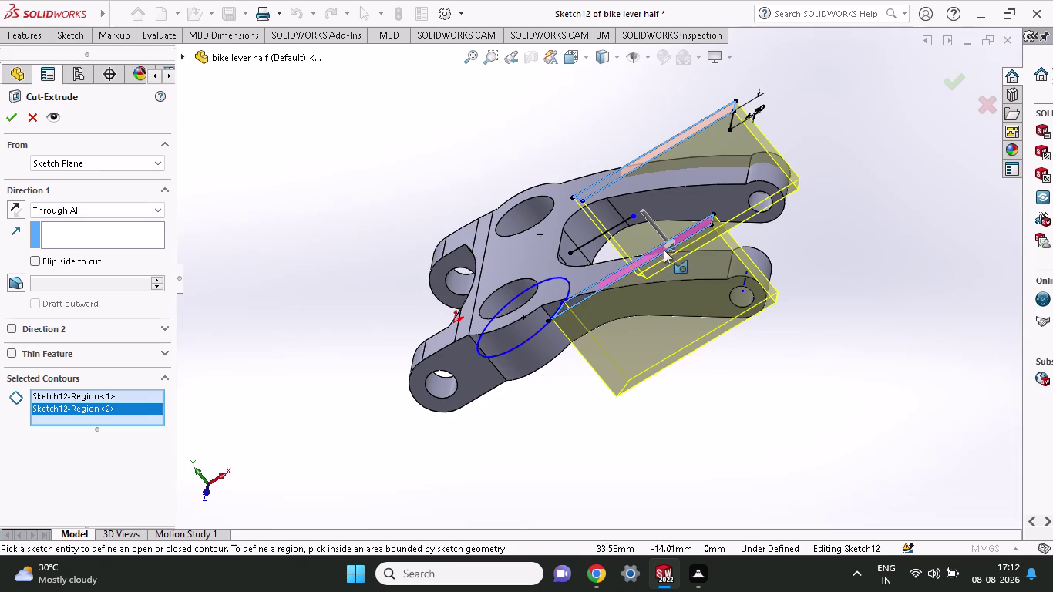
drag(671, 247, 740, 395)
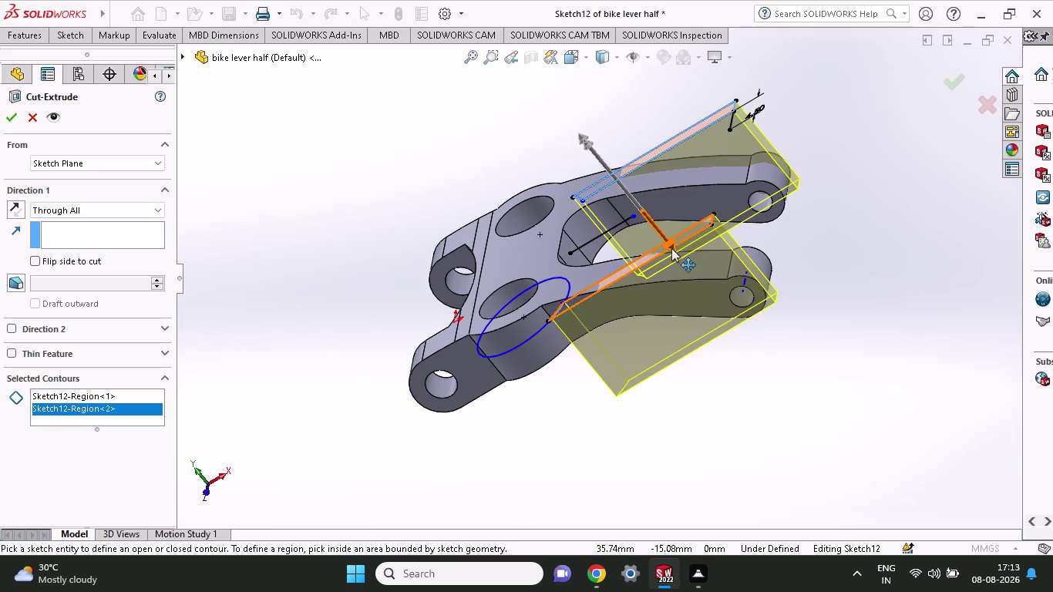
drag(672, 249, 717, 419)
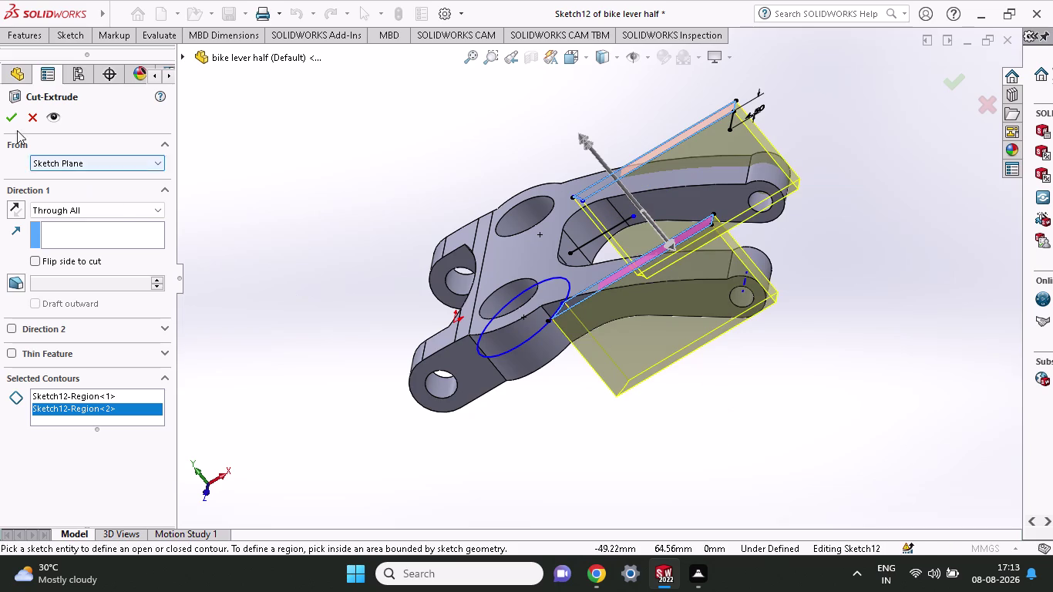
click(12, 110)
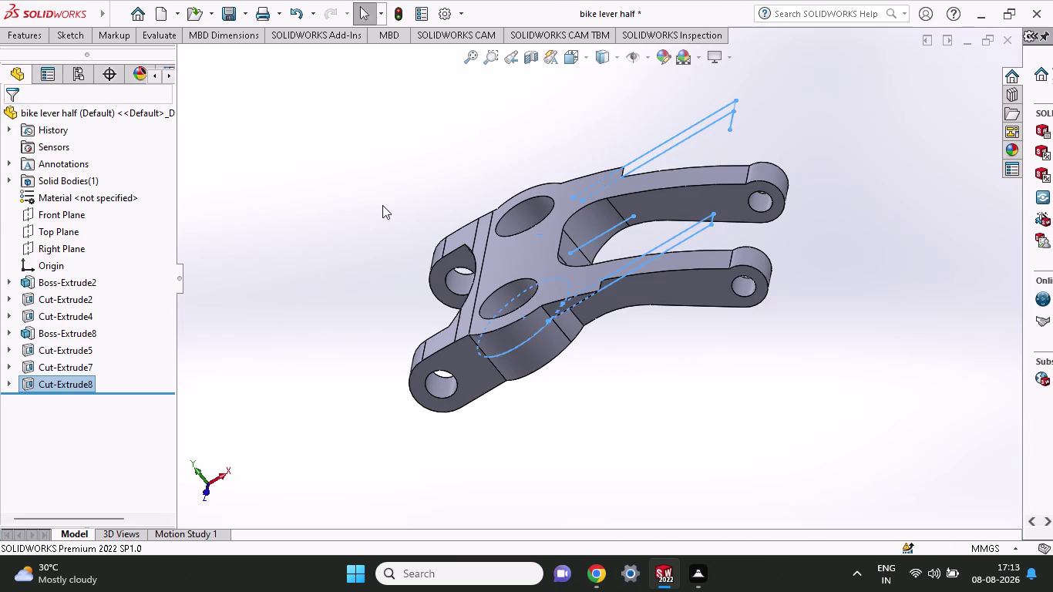
middle_drag(384, 229, 391, 368)
middle_drag(381, 308, 381, 353)
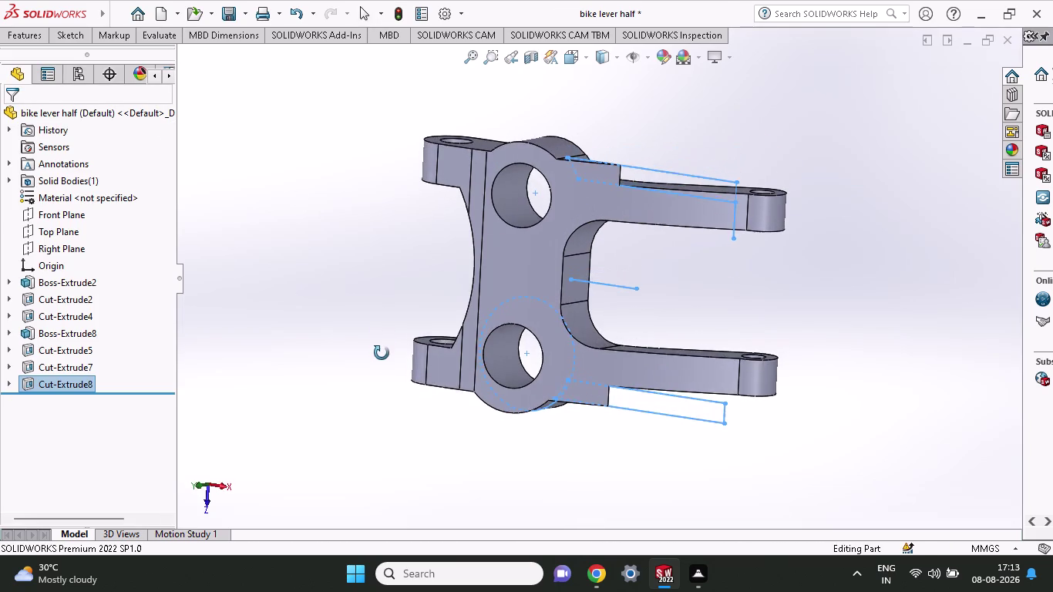
middle_drag(381, 353, 415, 252)
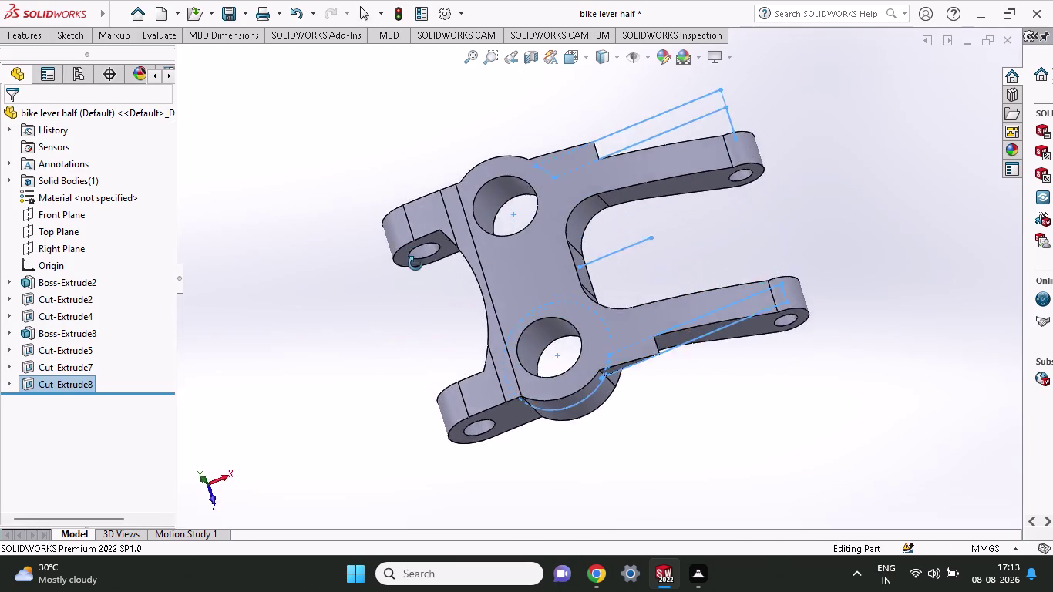
middle_drag(415, 253, 406, 314)
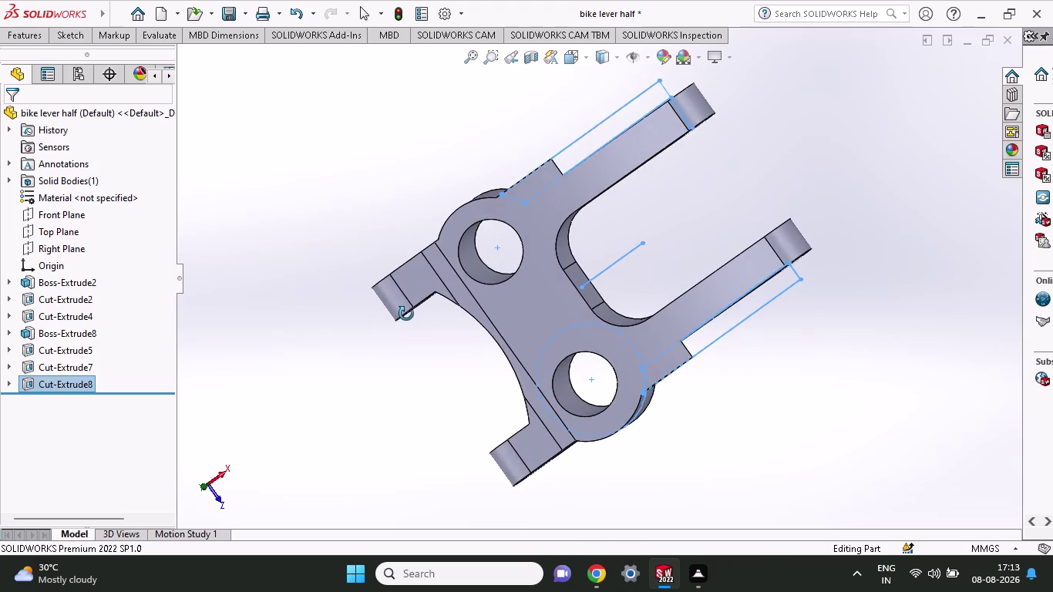
middle_drag(407, 314, 386, 187)
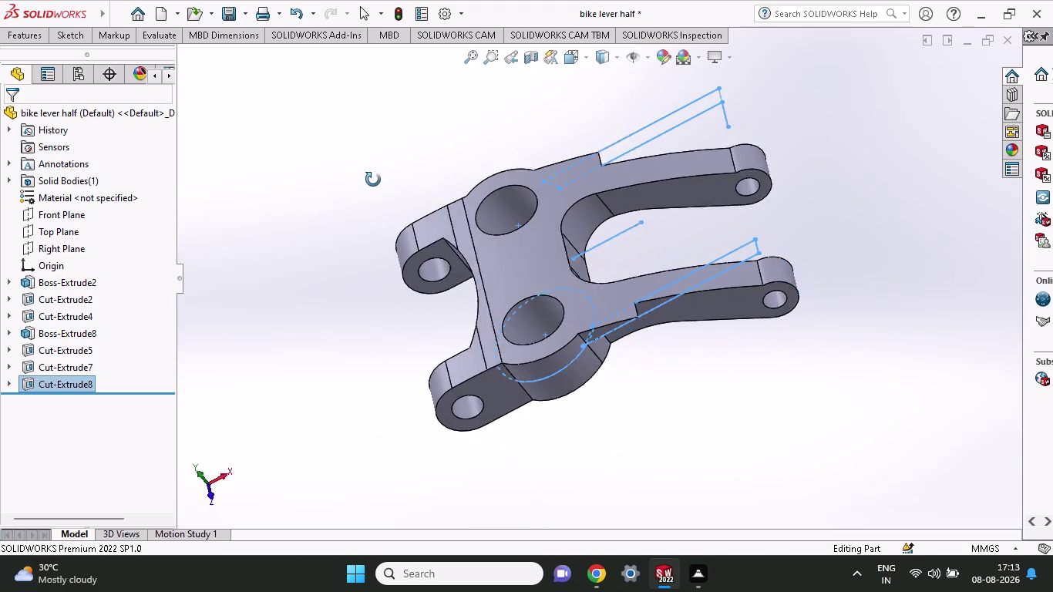
middle_drag(385, 188, 365, 174)
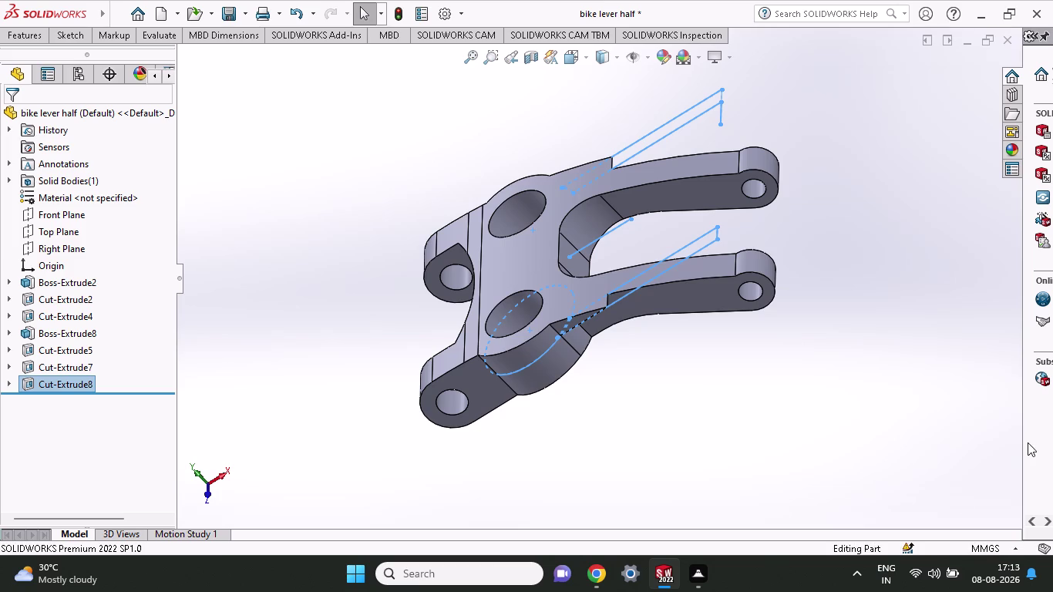
middle_drag(604, 390, 626, 511)
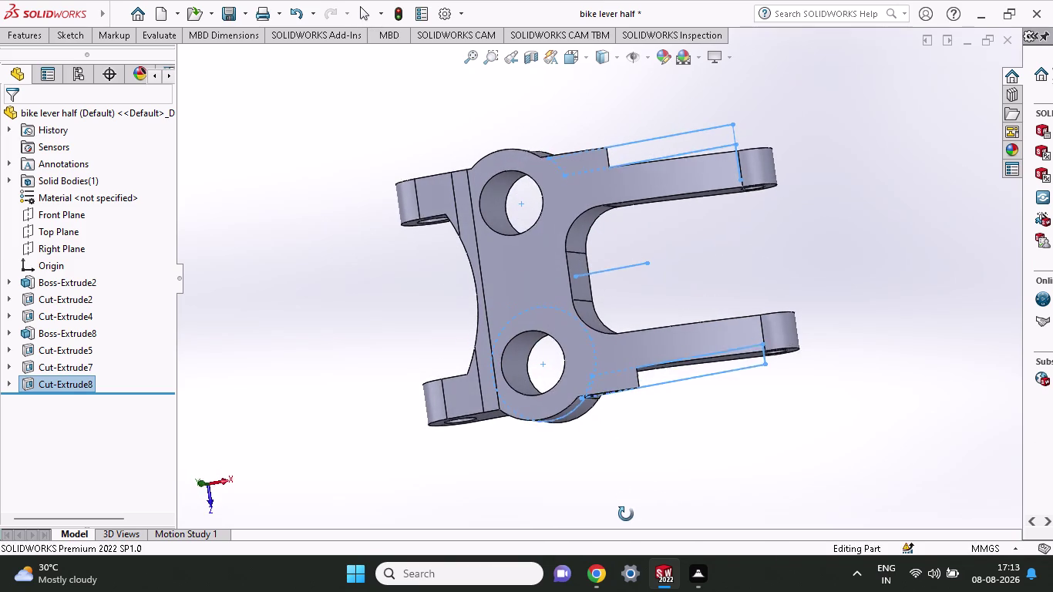
middle_drag(626, 511, 626, 517)
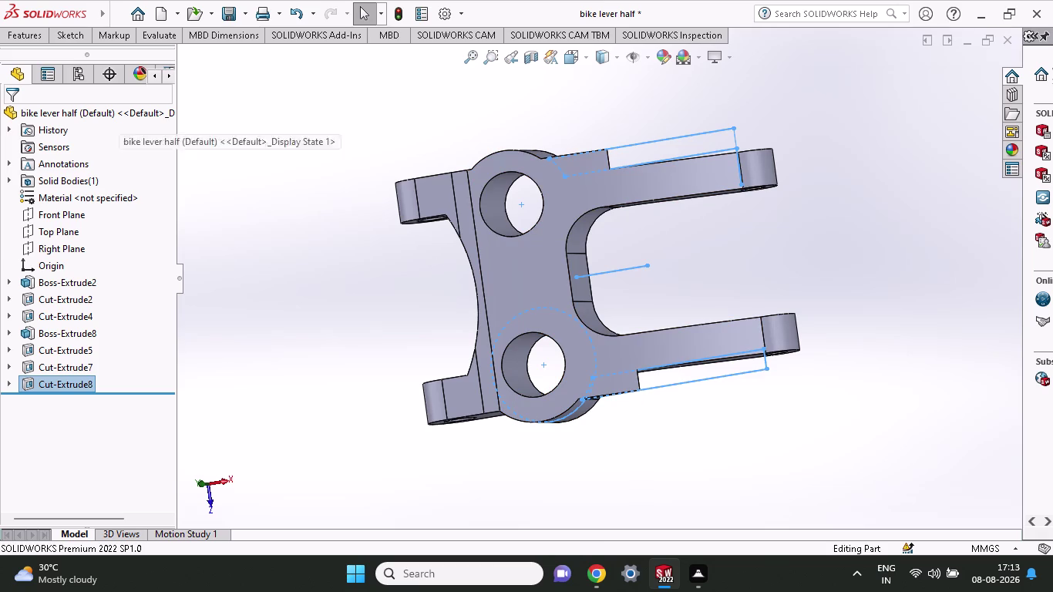
click(80, 42)
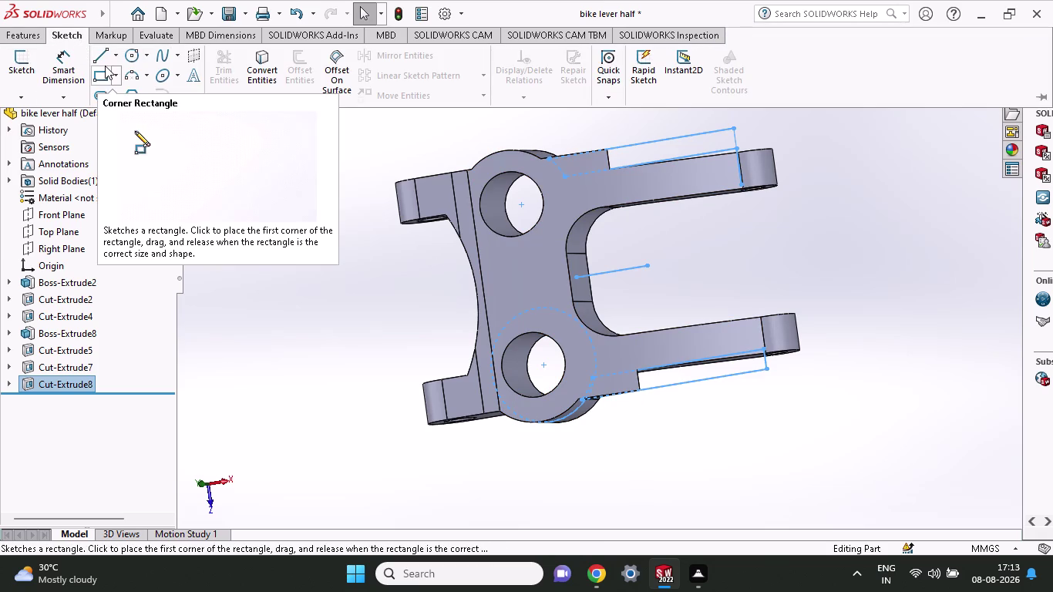
Start Sketch13 on the Top Plane, accepting the low-memory warning.
click(106, 60)
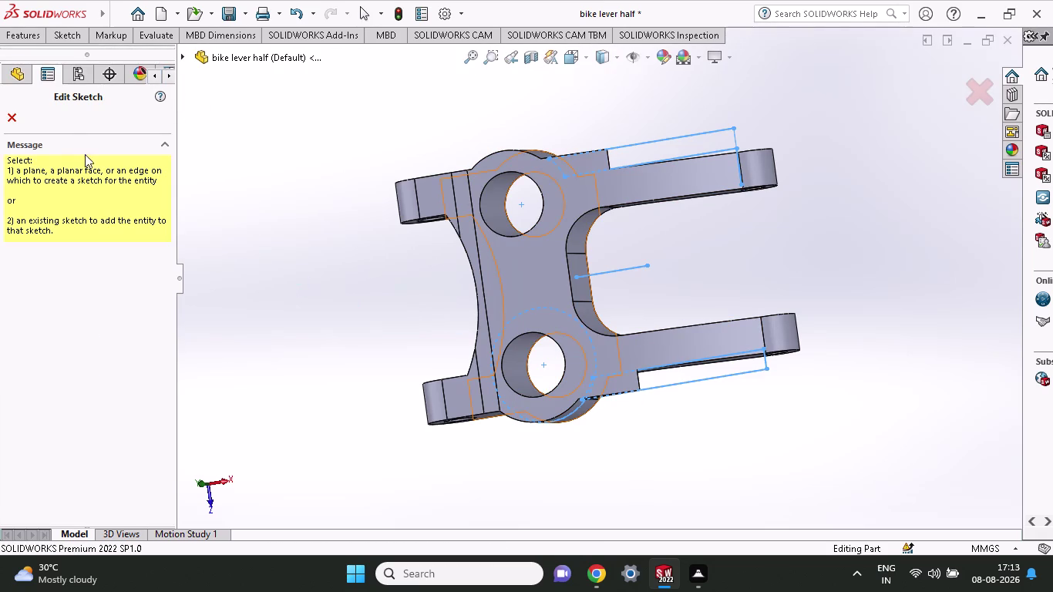
click(12, 73)
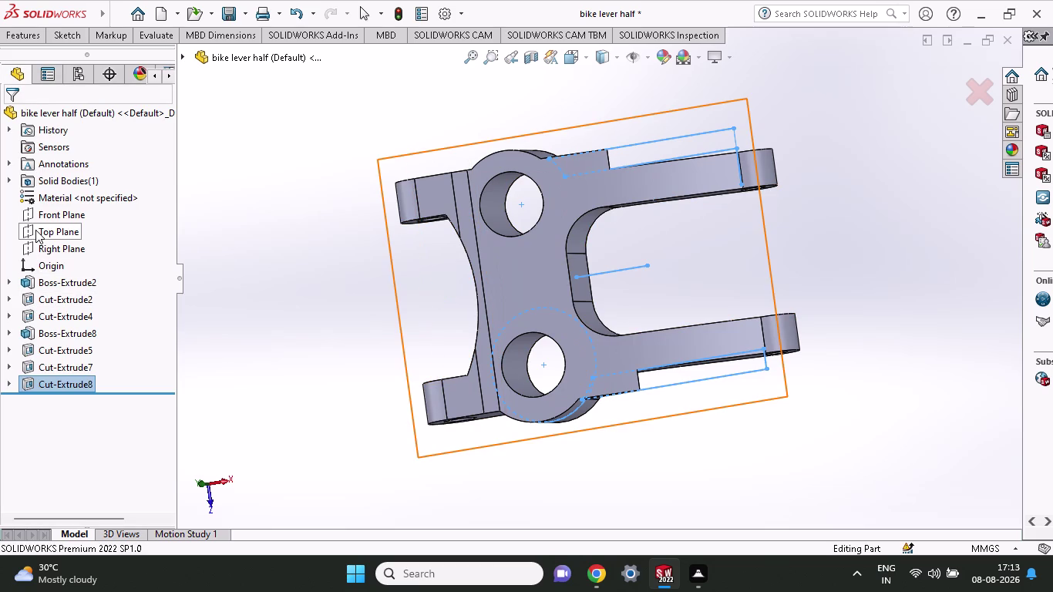
click(35, 229)
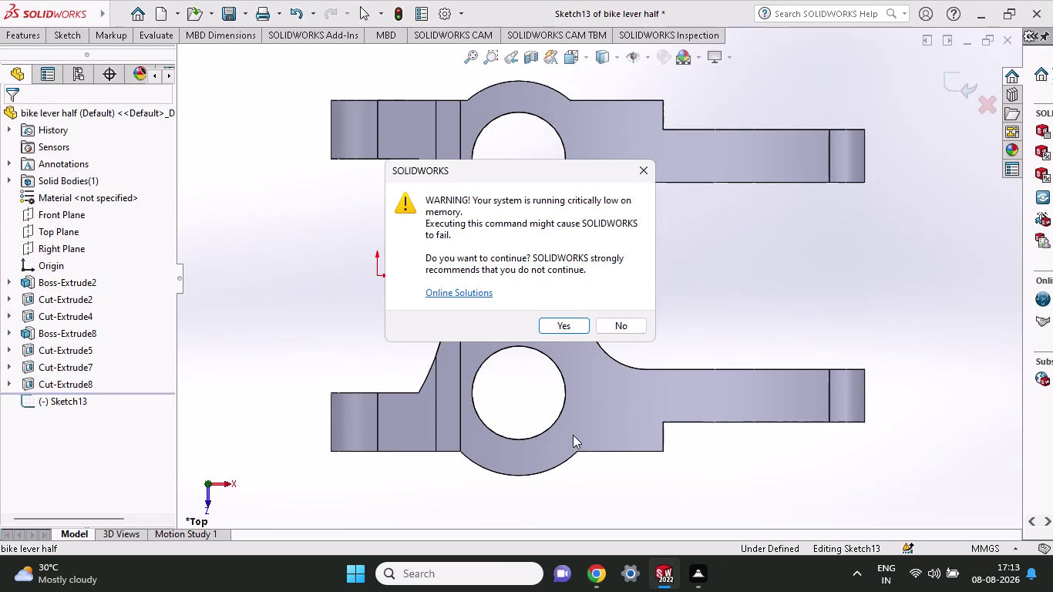
click(624, 326)
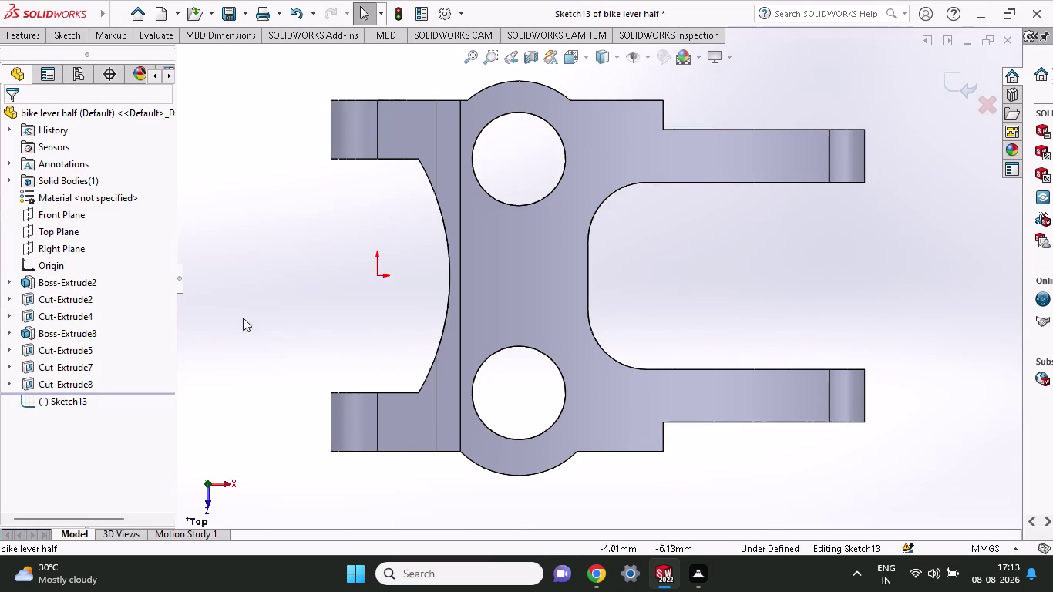
Draw a first trial circle centred on the lower hole.
click(64, 28)
click(94, 62)
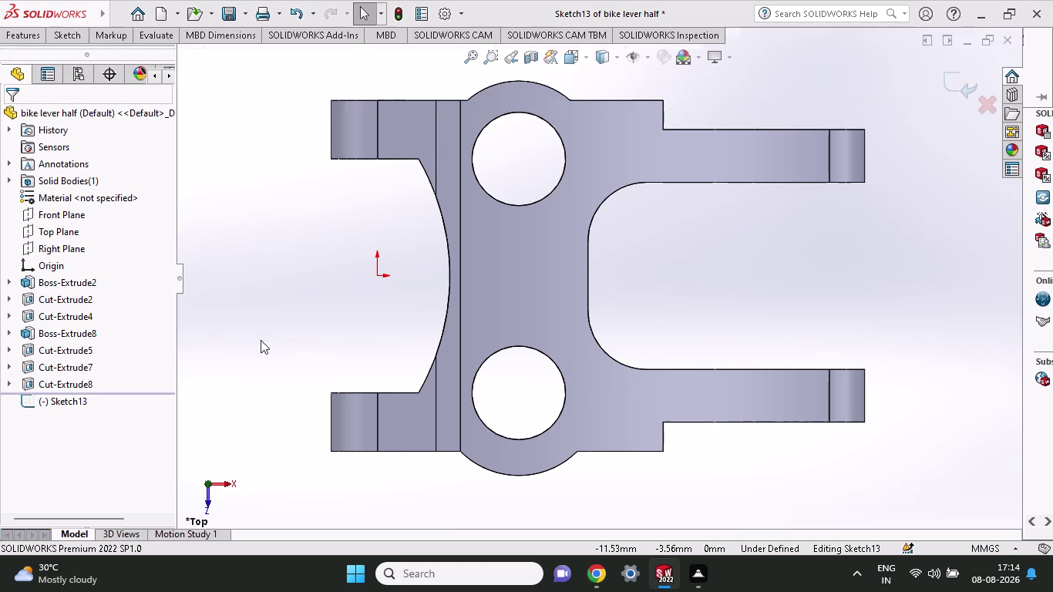
click(610, 324)
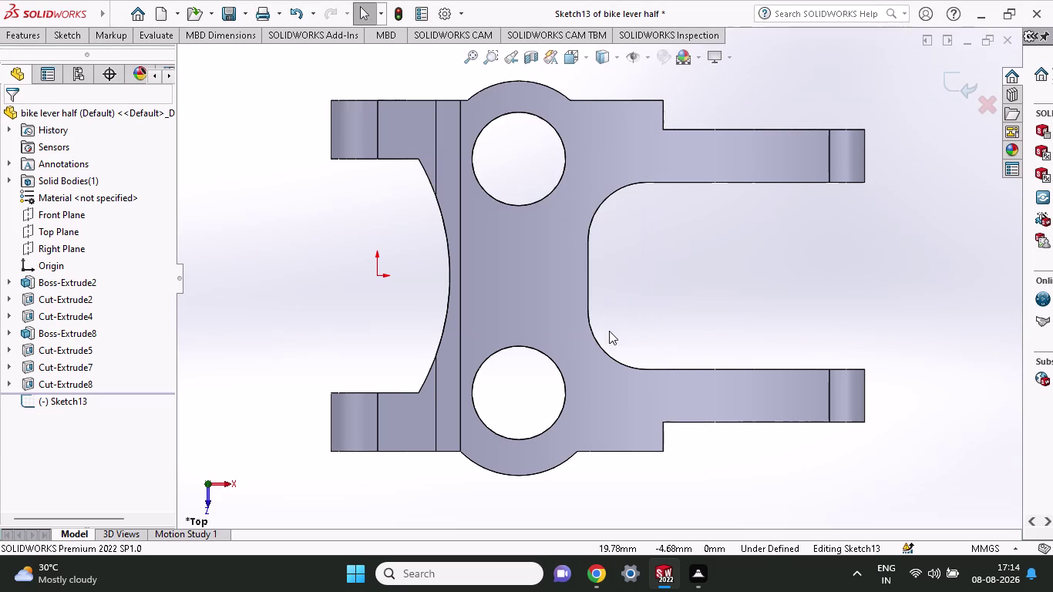
click(49, 37)
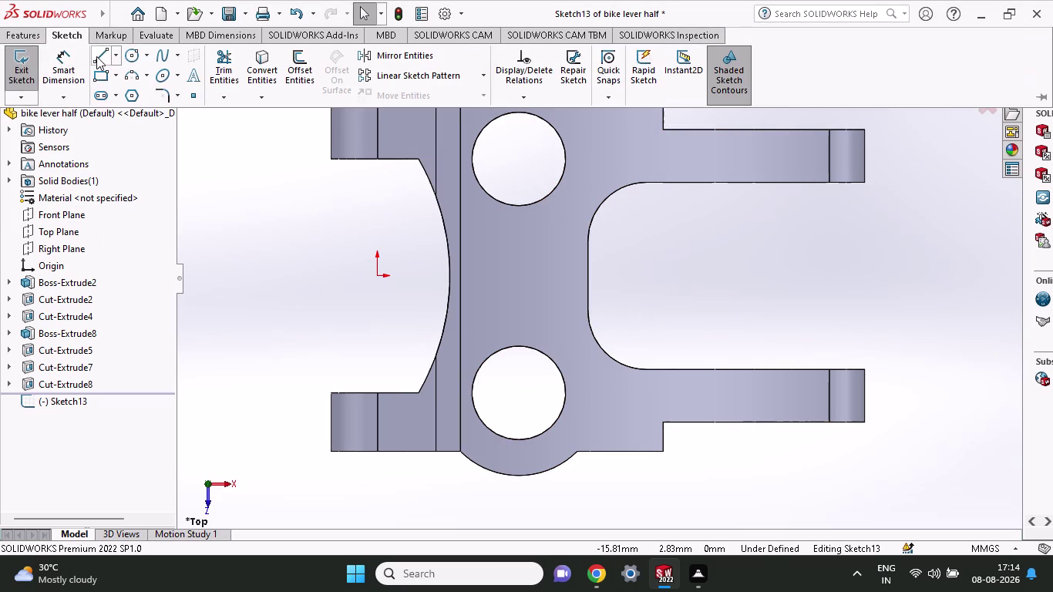
click(96, 56)
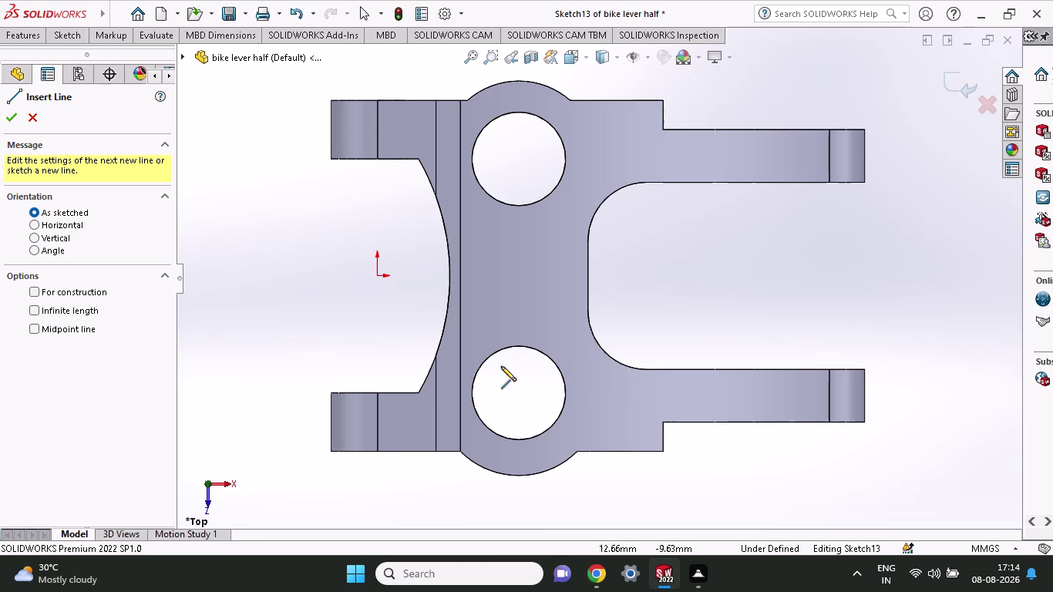
click(58, 38)
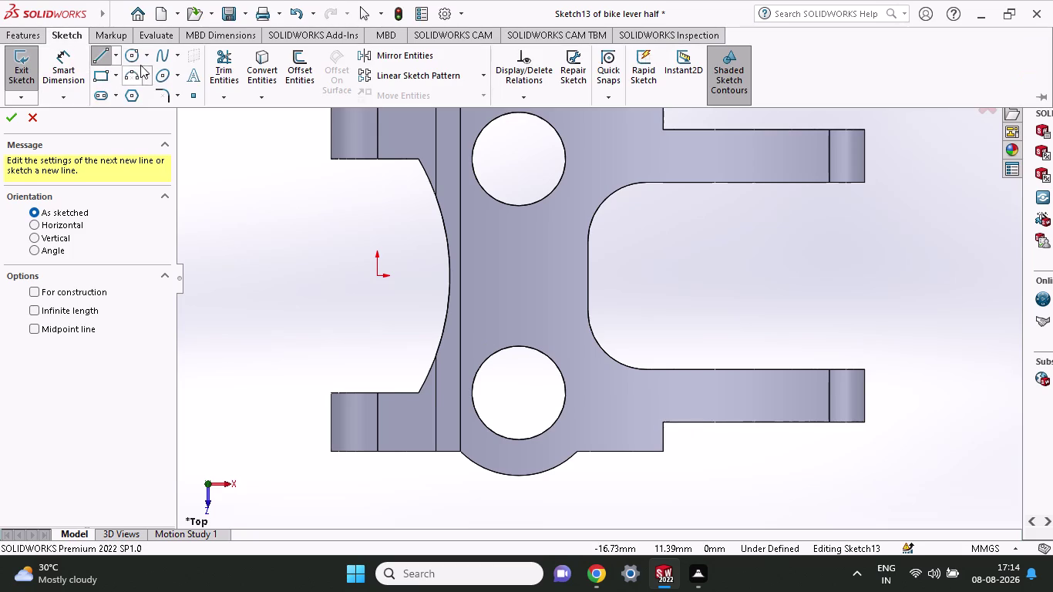
click(136, 56)
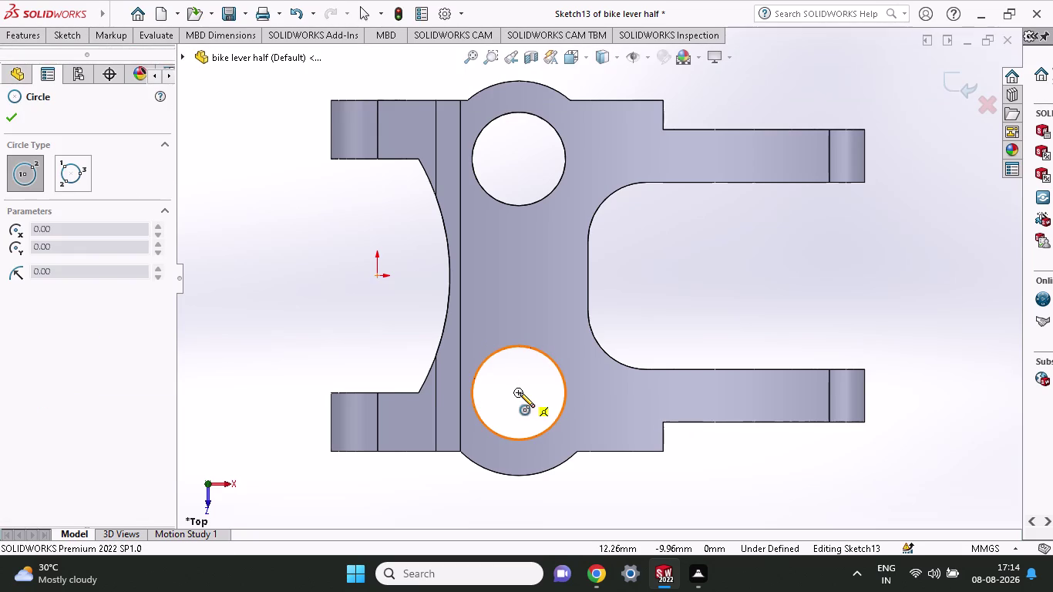
click(520, 391)
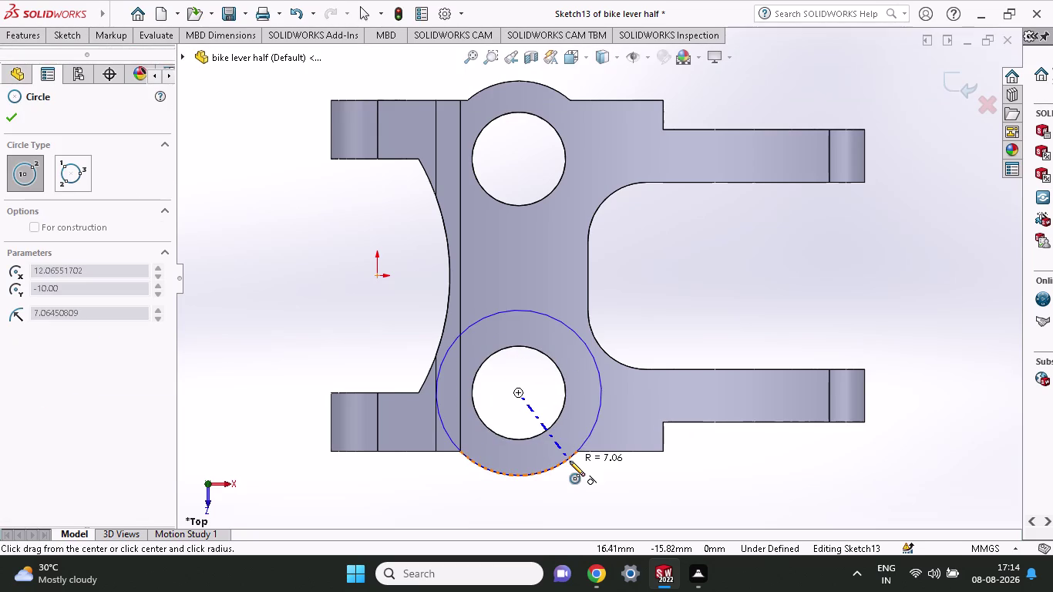
click(570, 461)
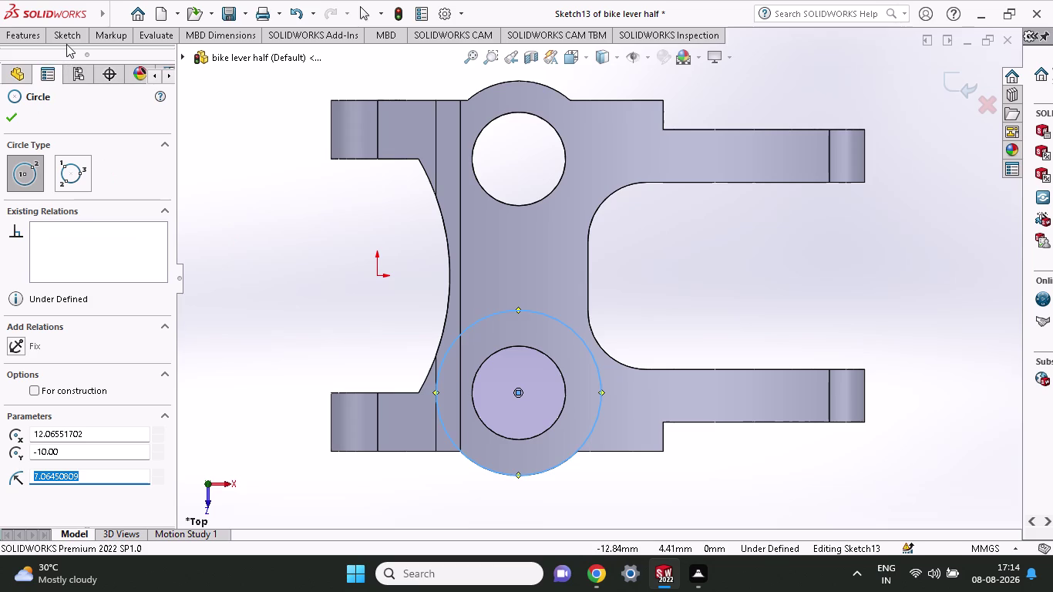
Draw a line from the circle's edge to the existing line's end, then trim the circle.
click(66, 43)
click(93, 59)
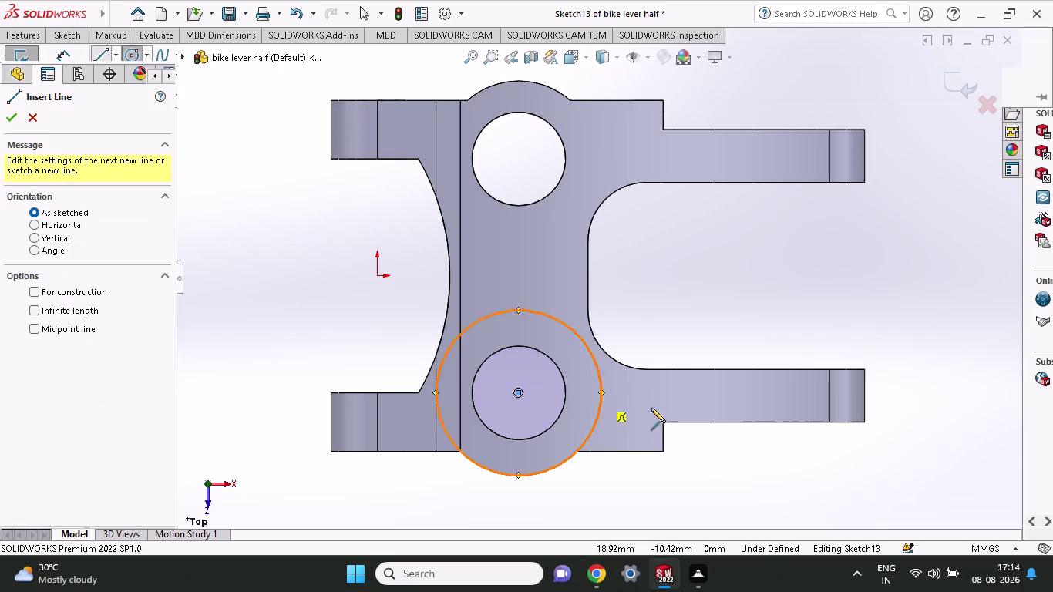
click(662, 422)
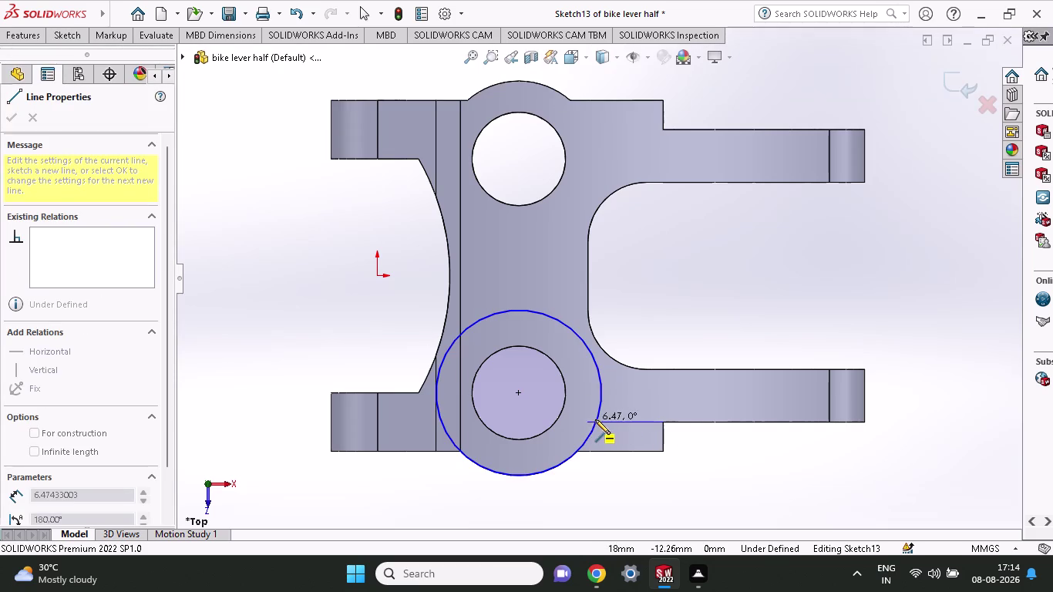
click(596, 420)
right_click(661, 483)
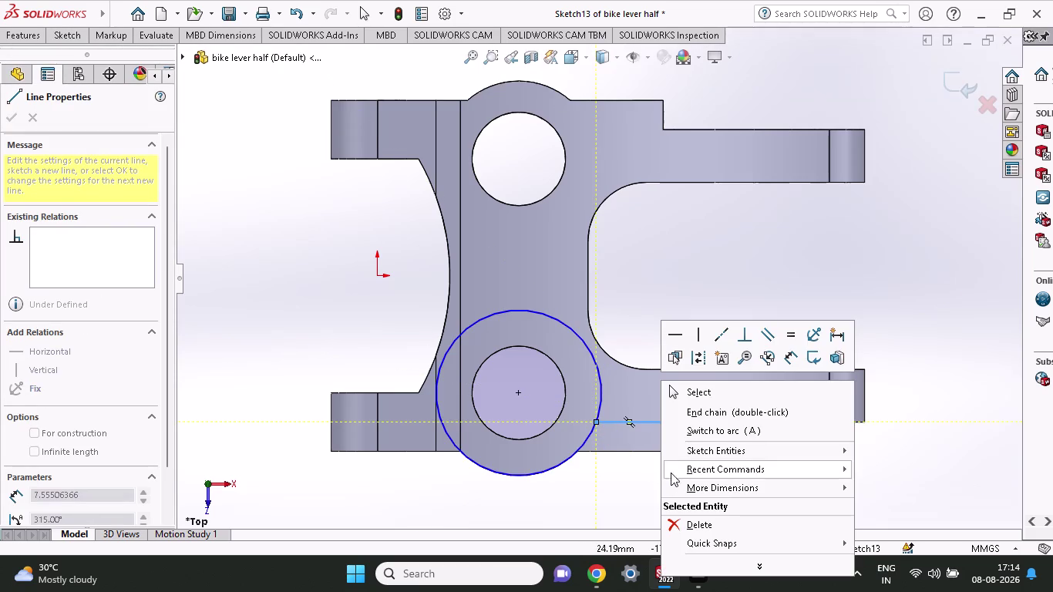
click(668, 386)
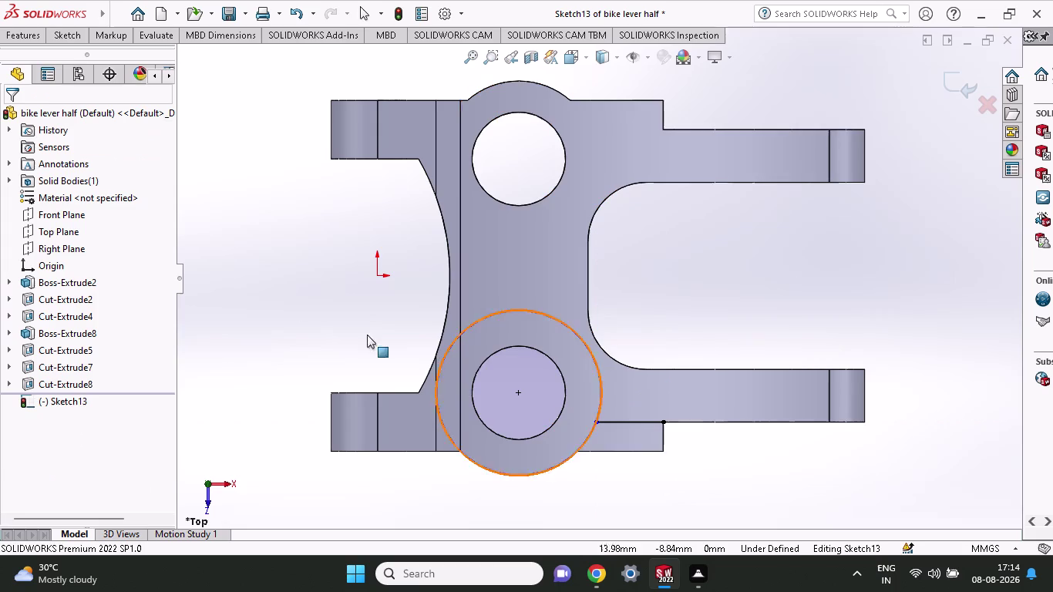
click(75, 43)
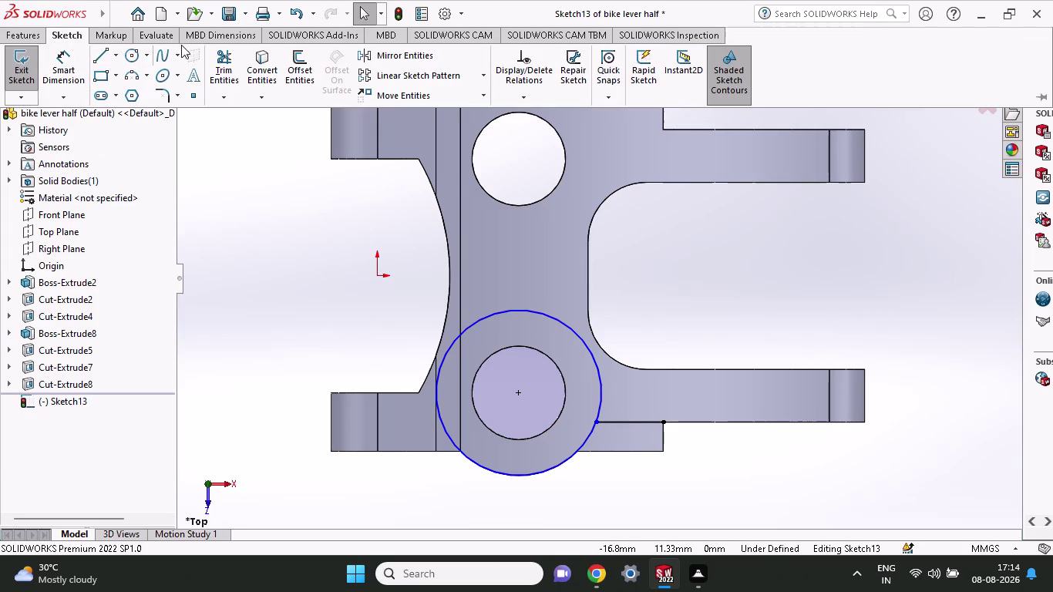
click(217, 51)
drag(615, 354, 589, 384)
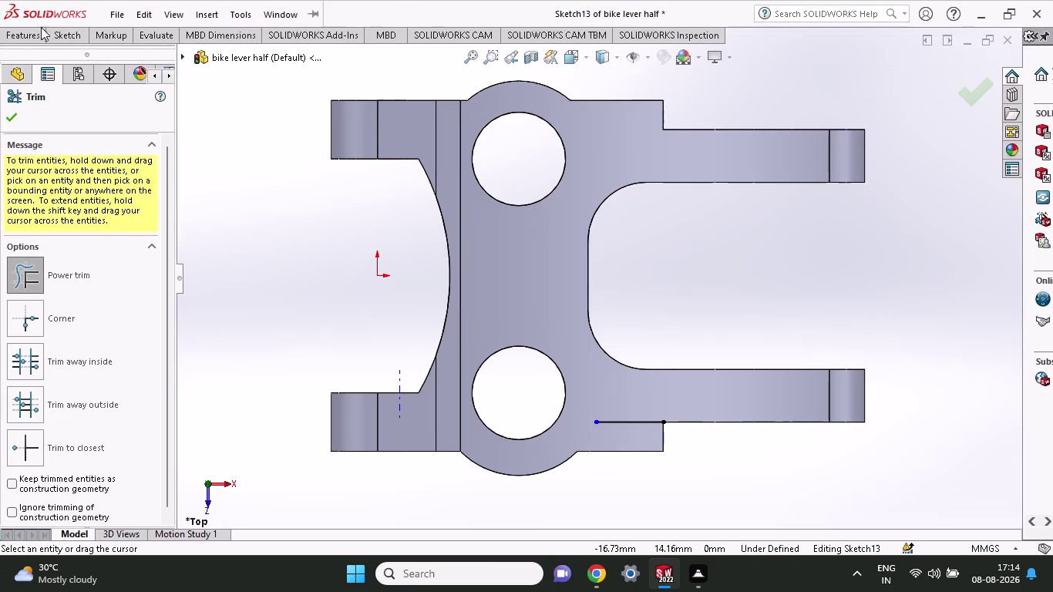
Redraw the circle on the lower hole out to the line's end and trim it away.
click(71, 33)
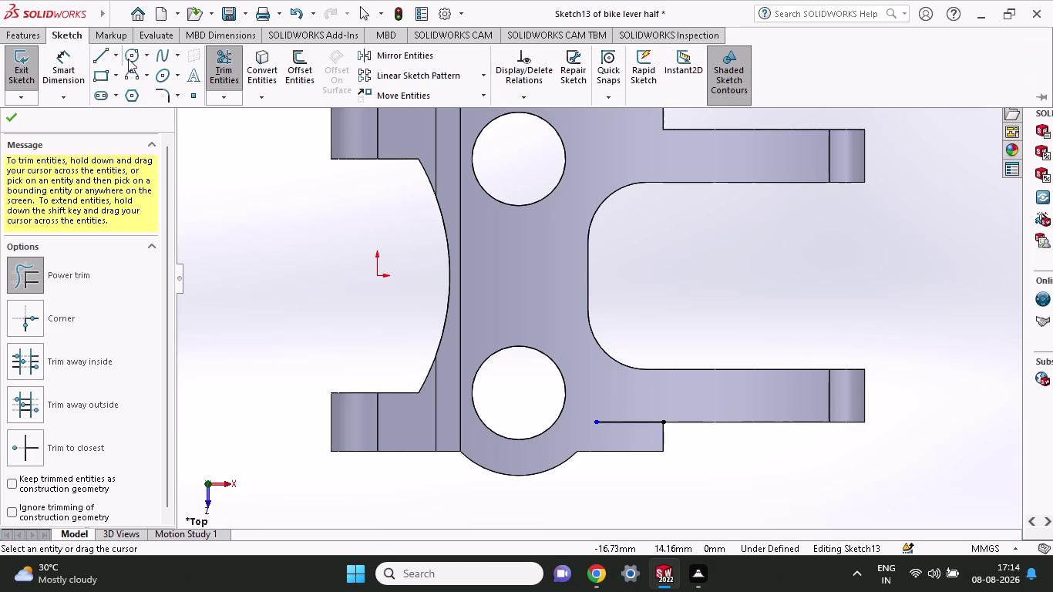
click(128, 58)
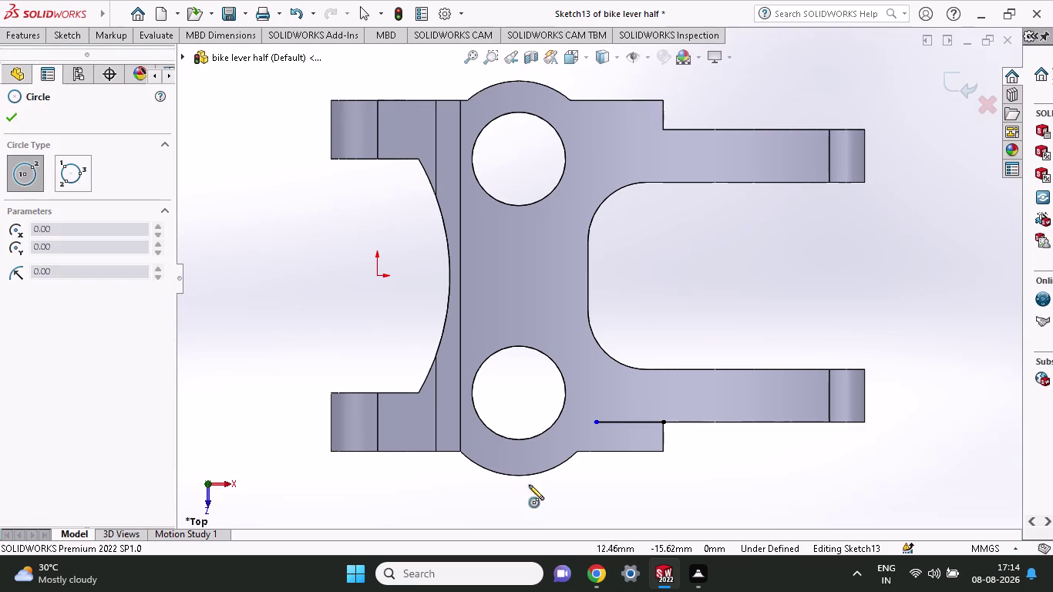
click(518, 389)
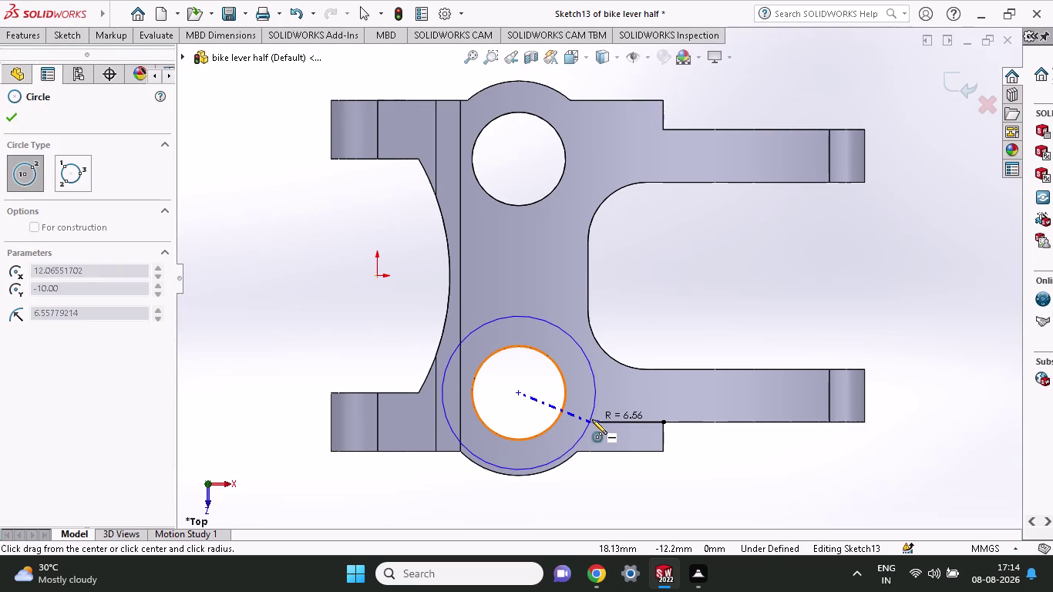
click(599, 423)
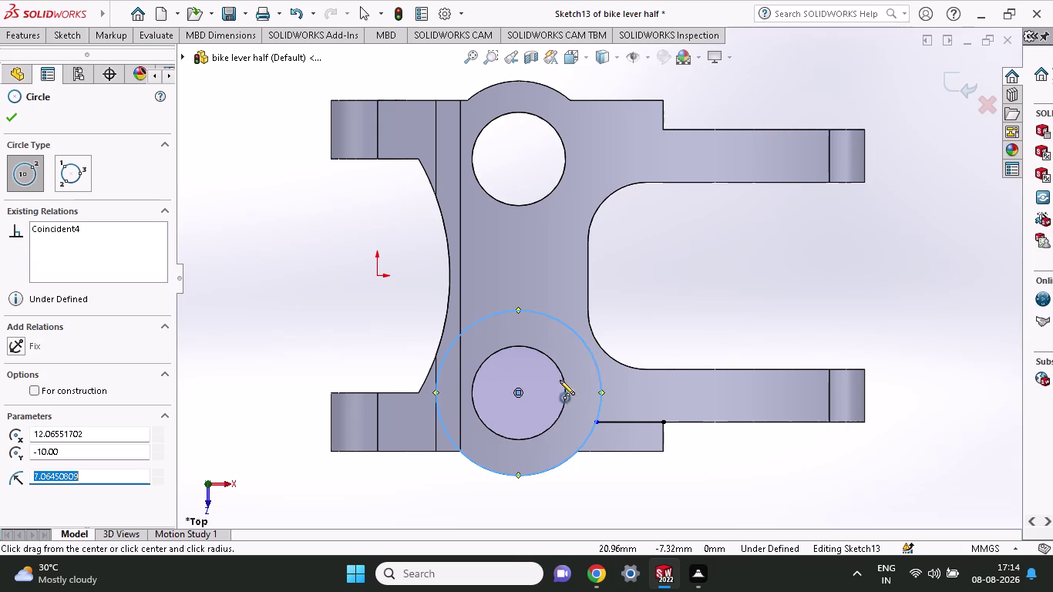
click(61, 40)
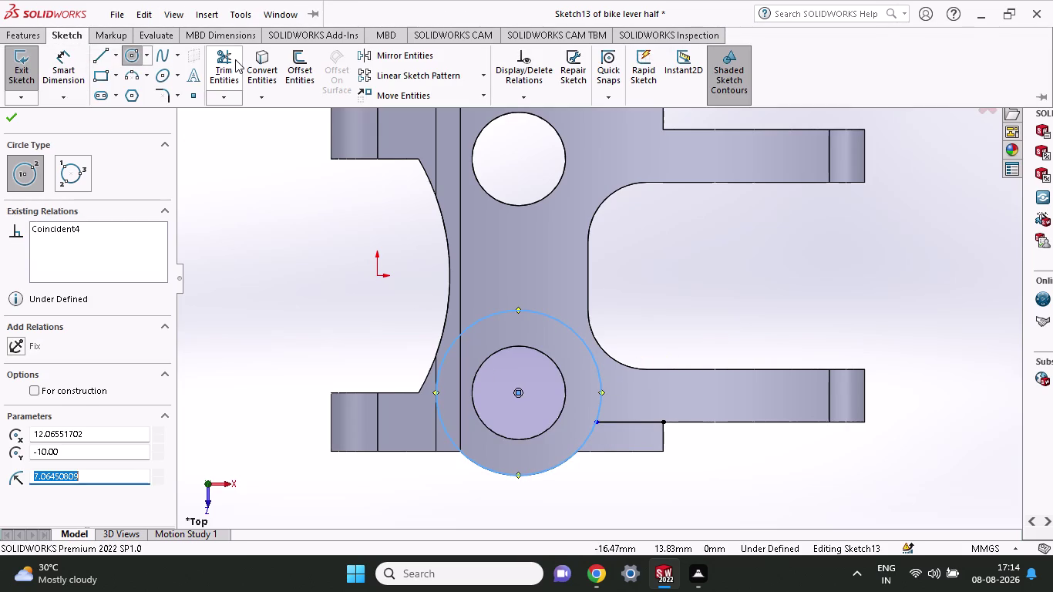
click(235, 59)
drag(631, 403, 582, 404)
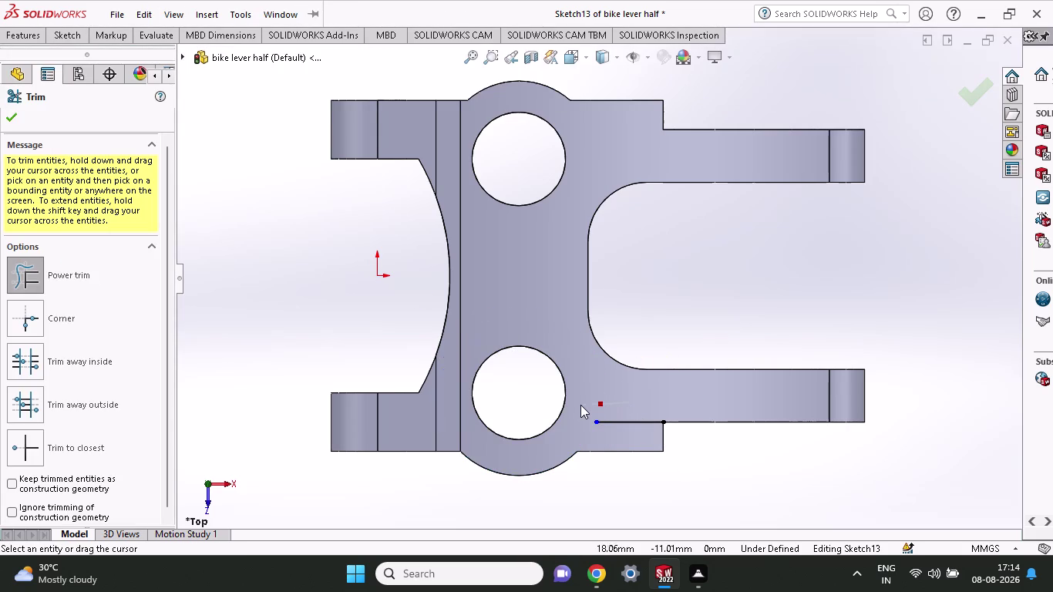
drag(582, 405, 578, 405)
Draw a circle of radius about 7.06 centred on the lower hole.
click(83, 35)
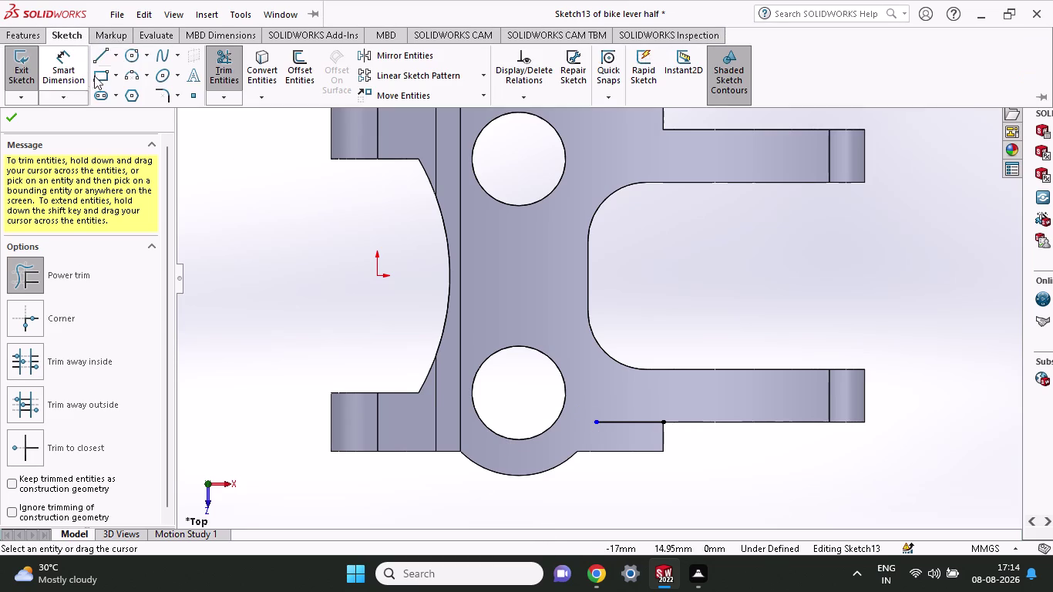
click(123, 54)
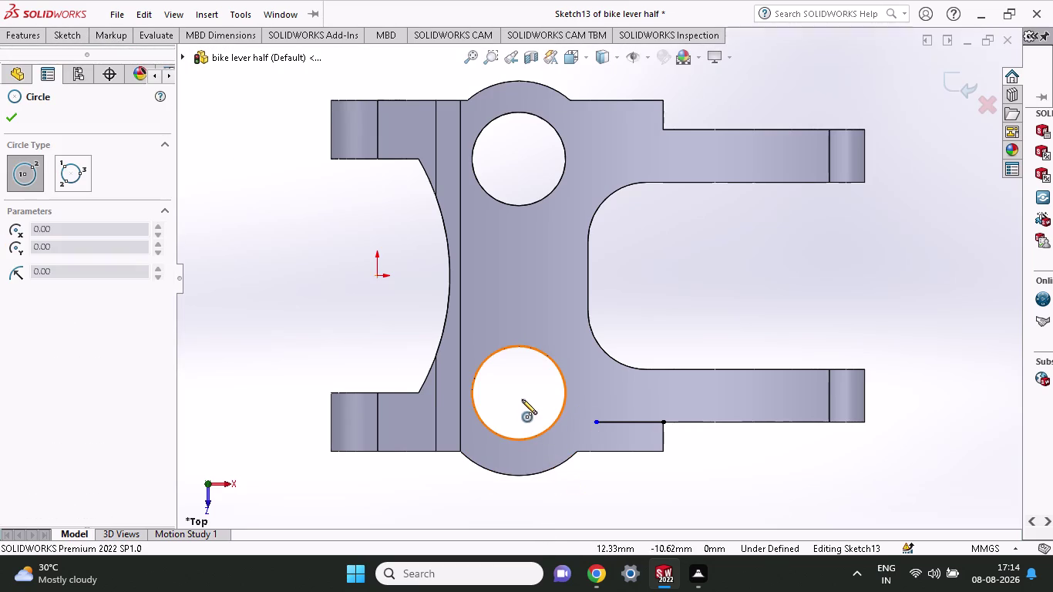
click(515, 393)
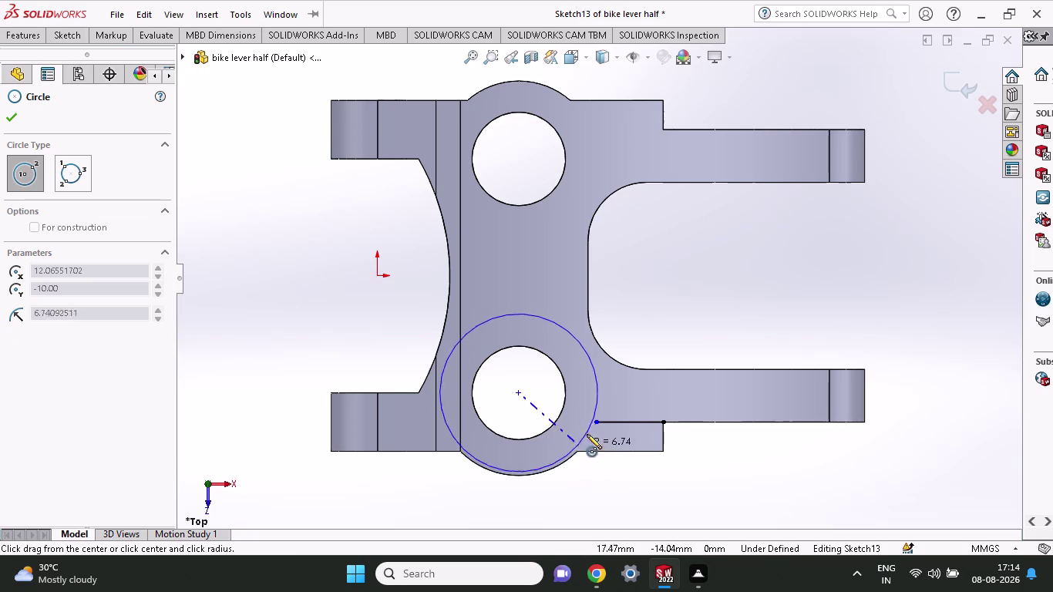
click(595, 422)
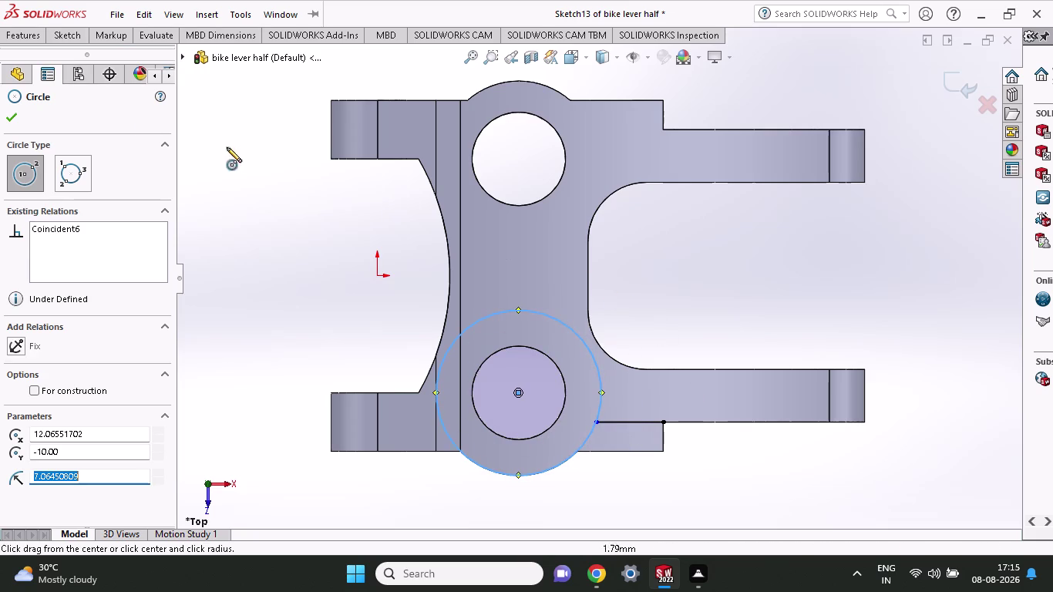
click(60, 37)
click(103, 60)
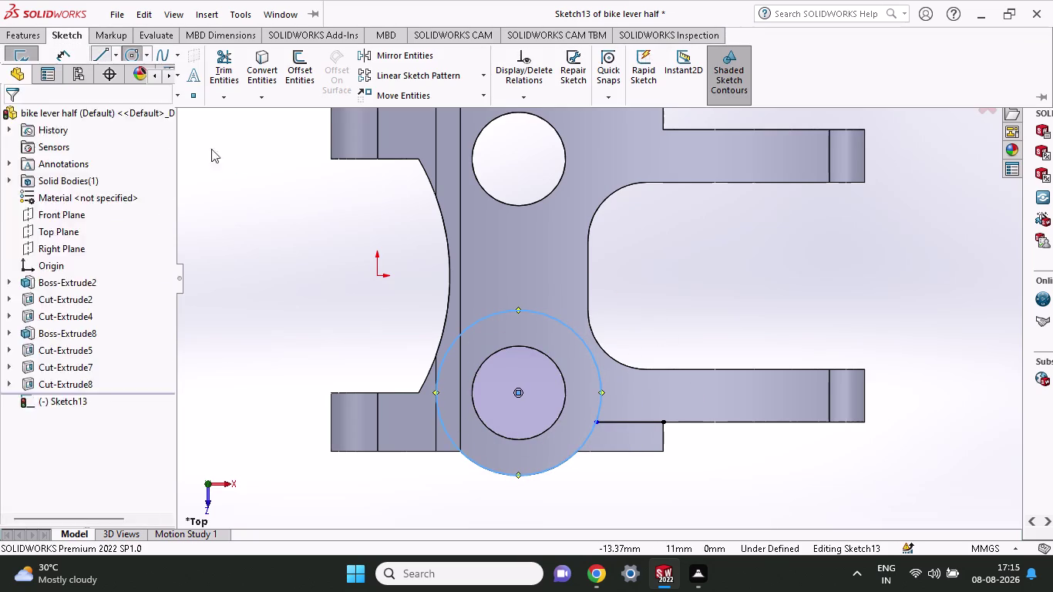
Add a line on the circle's edge and trim portions of the circle.
click(595, 421)
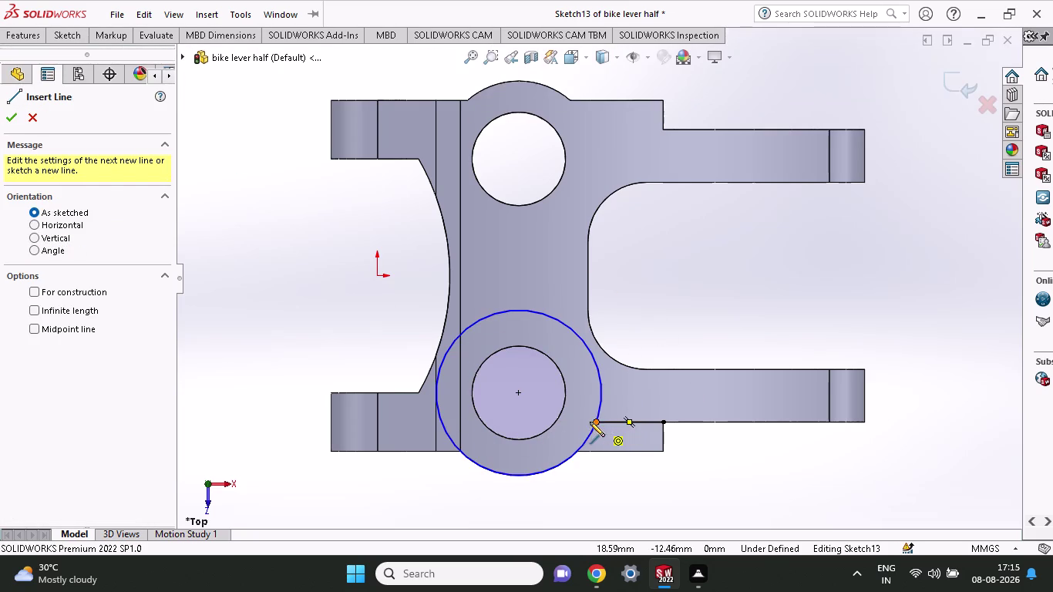
click(574, 424)
right_click(590, 485)
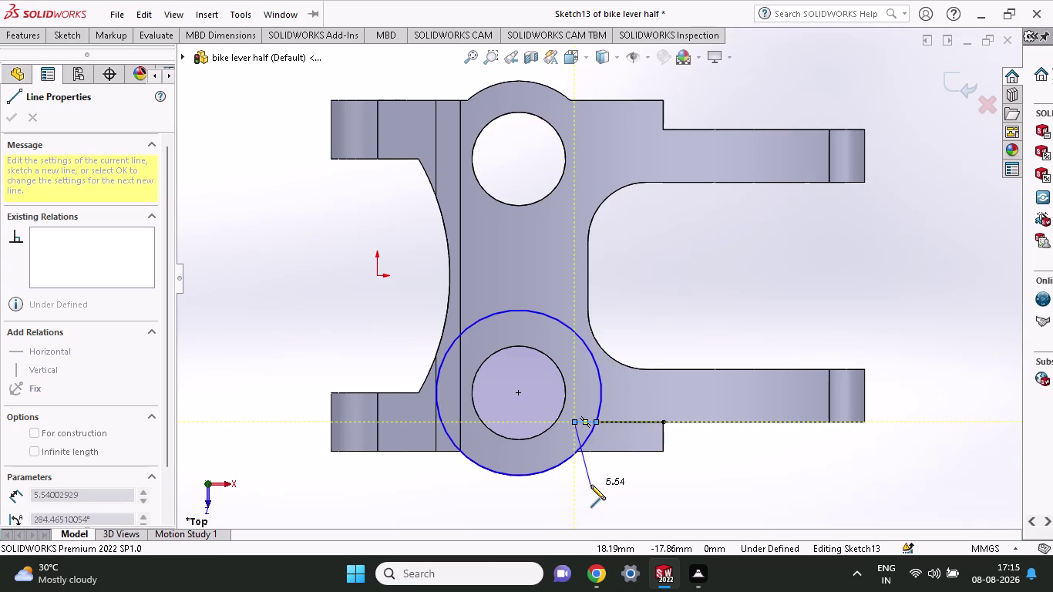
click(601, 388)
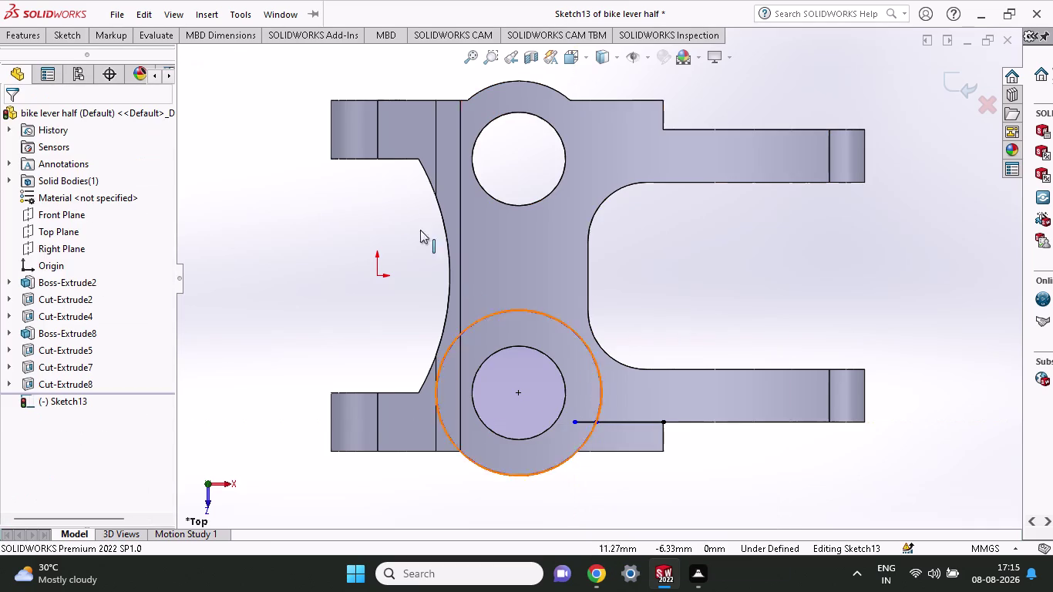
click(50, 35)
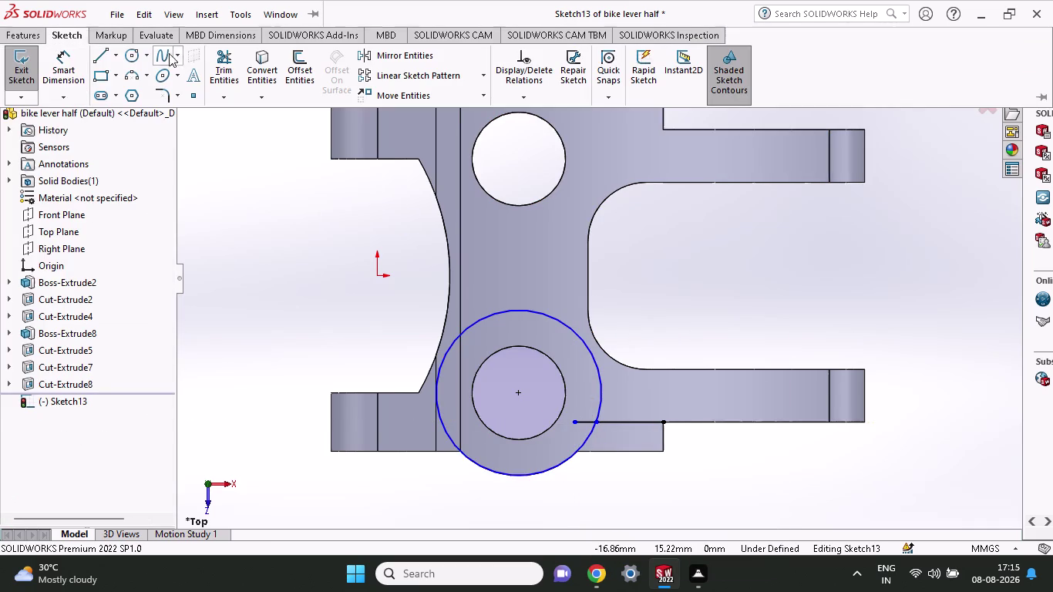
click(221, 57)
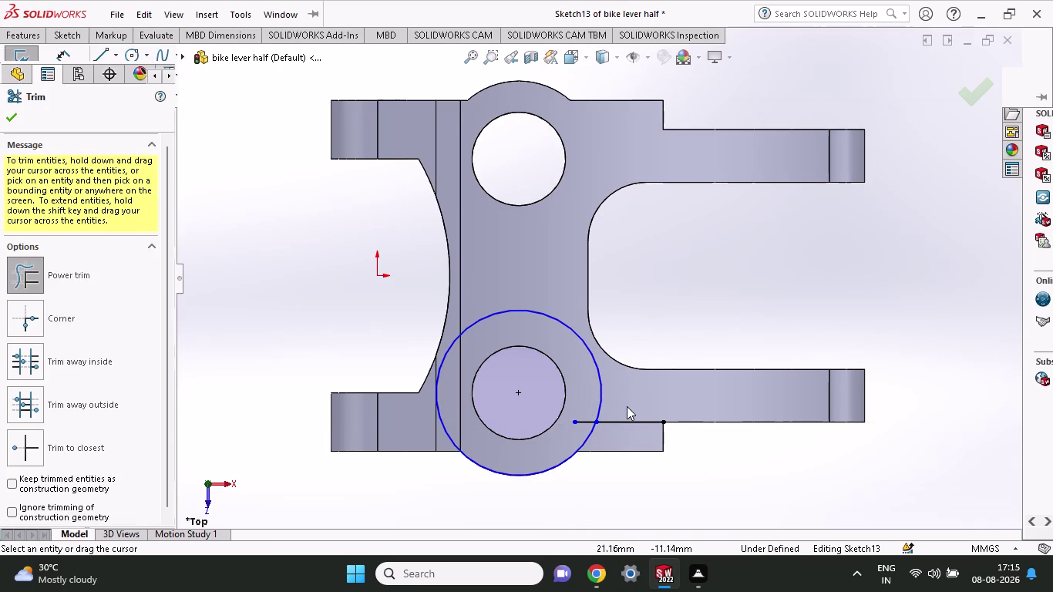
drag(629, 400, 574, 400)
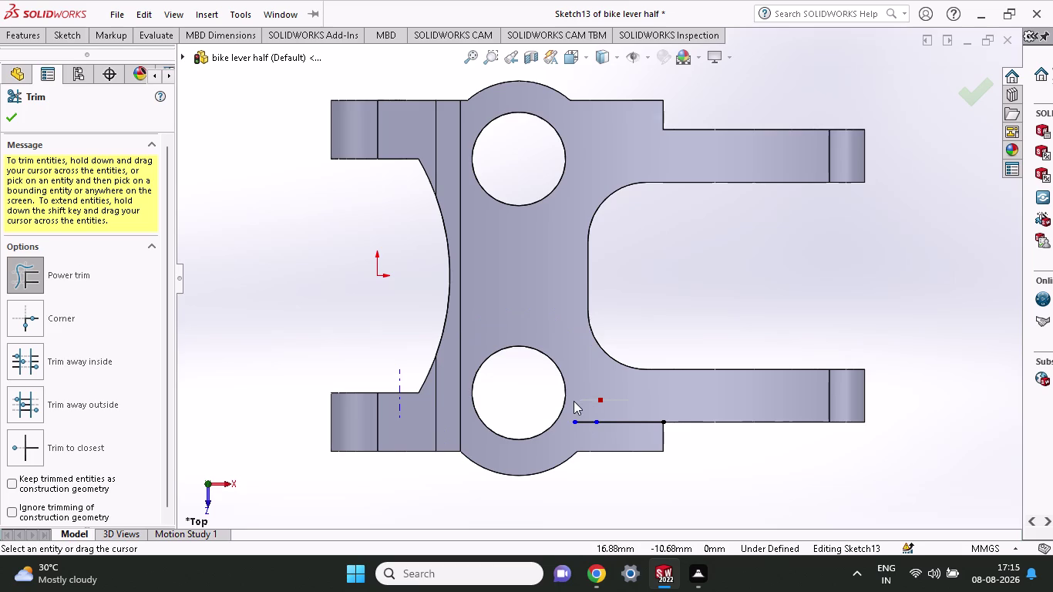
drag(574, 401, 617, 411)
Undo the trims and the connecting line, restoring the R7.06 circle.
key(ctrl+z)
key(ctrl+z)
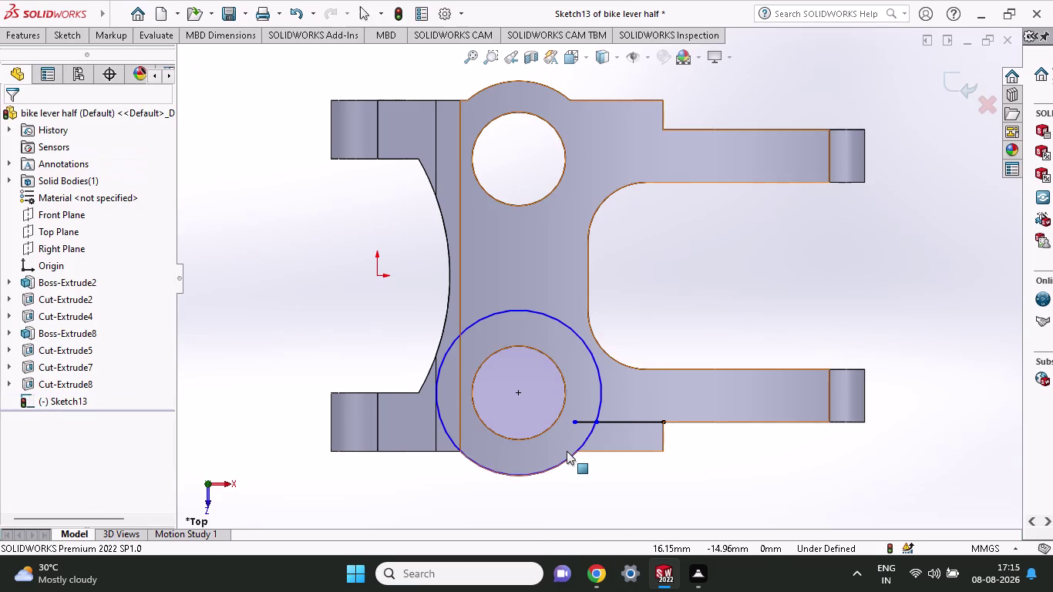
key(ctrl+z)
key(ctrl+z)
key(ctrl+z)
key(ctrl+z)
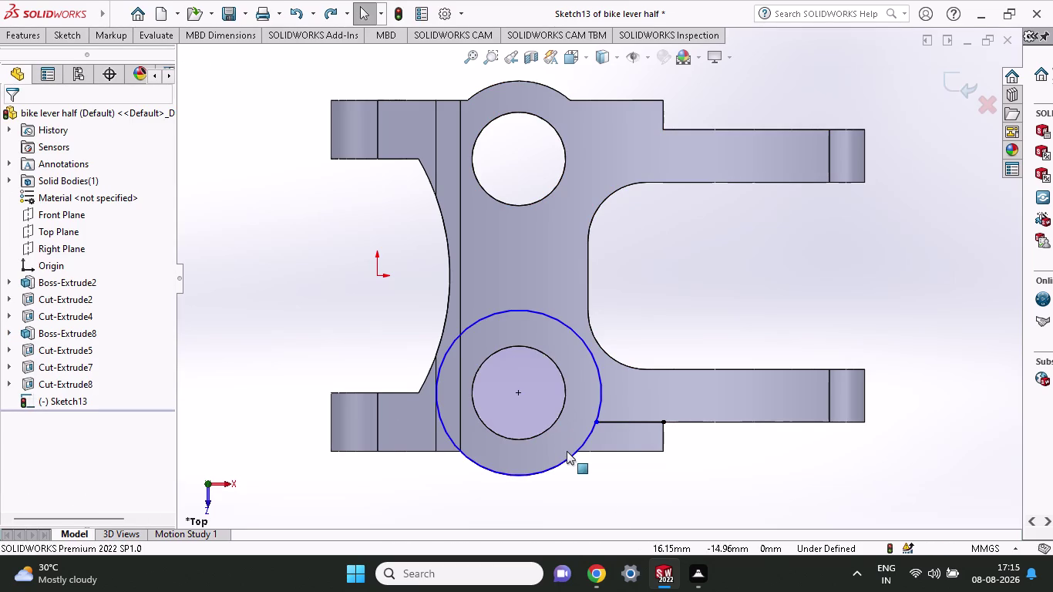
key(ctrl+z)
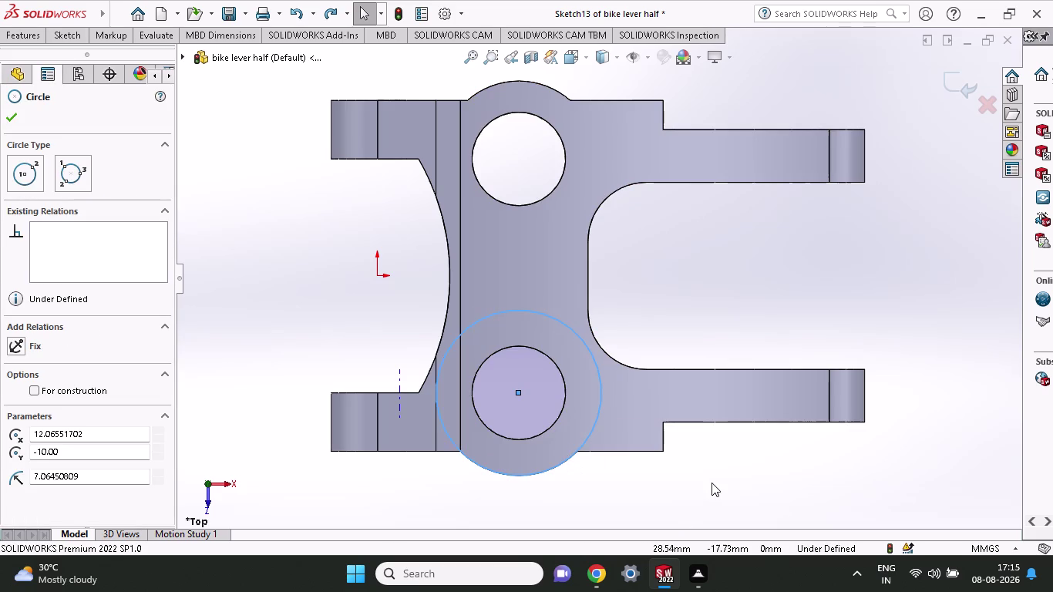
key(ctrl+z)
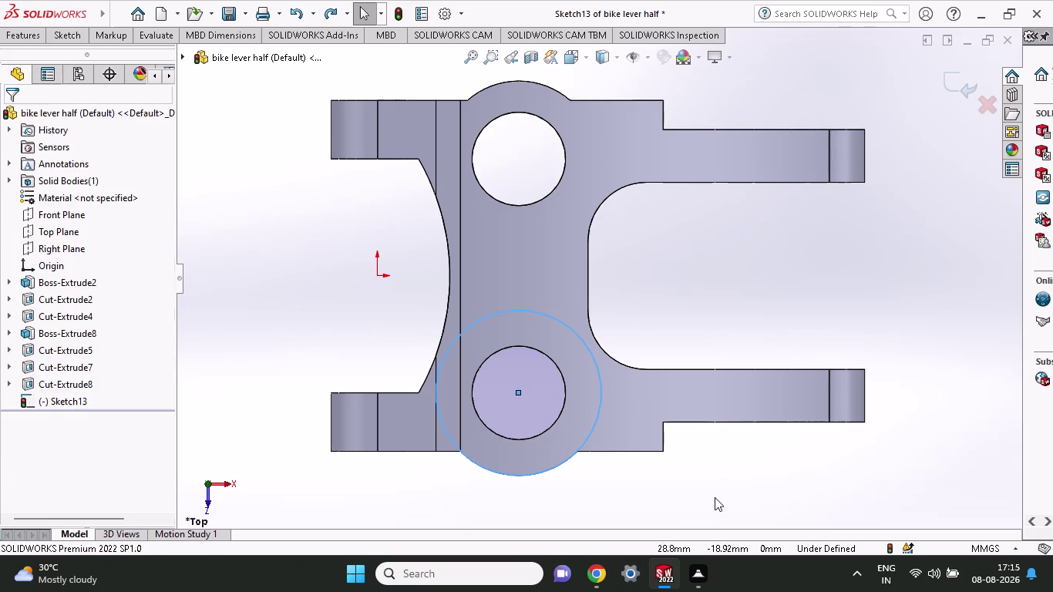
click(63, 34)
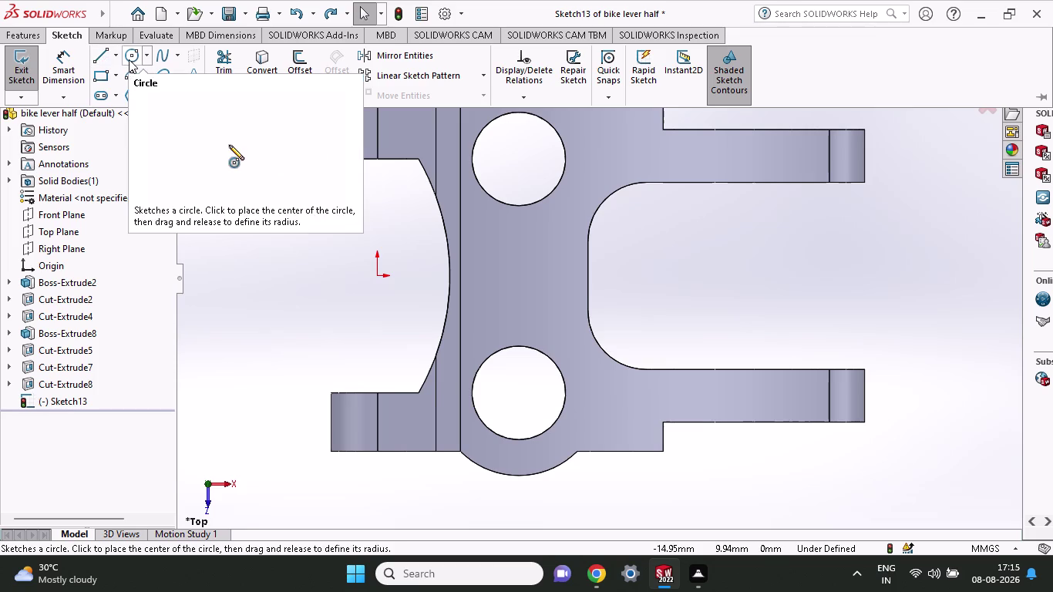
Draw an R7.06 circle on the lower hole and a line from the lower-right notch corner.
click(129, 59)
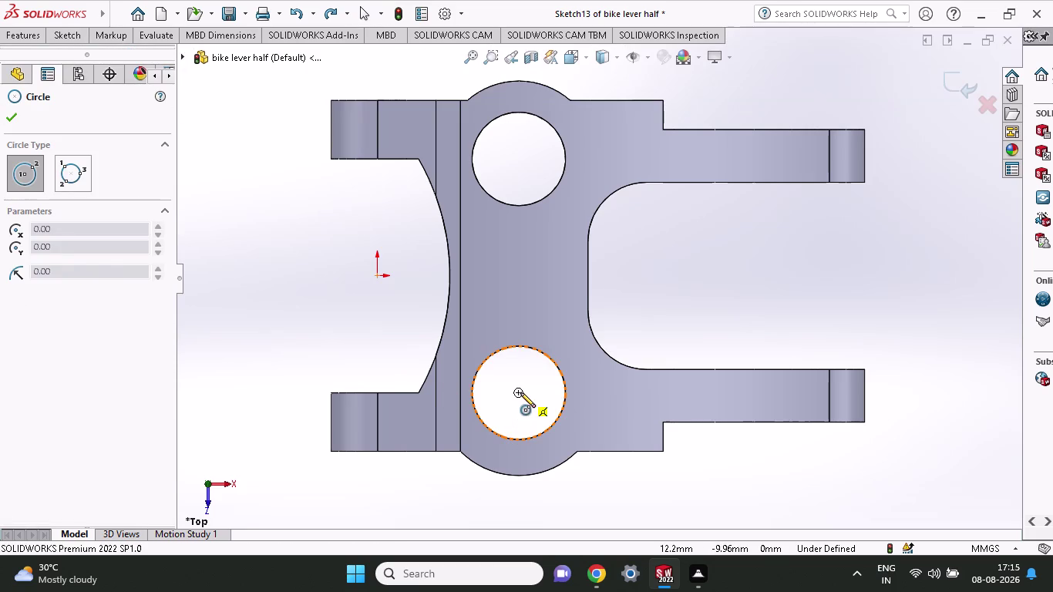
click(521, 392)
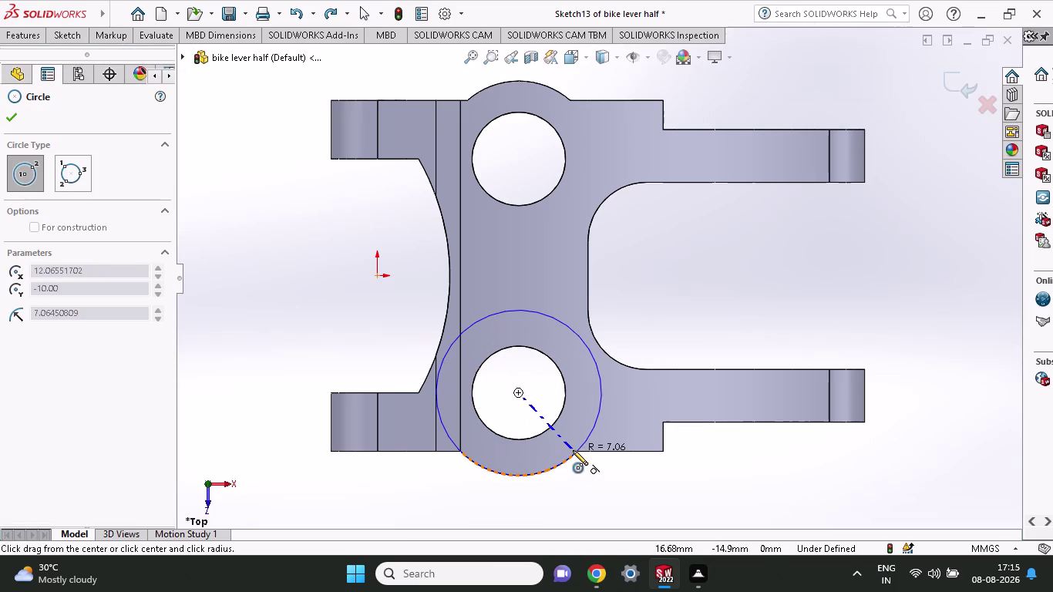
click(573, 451)
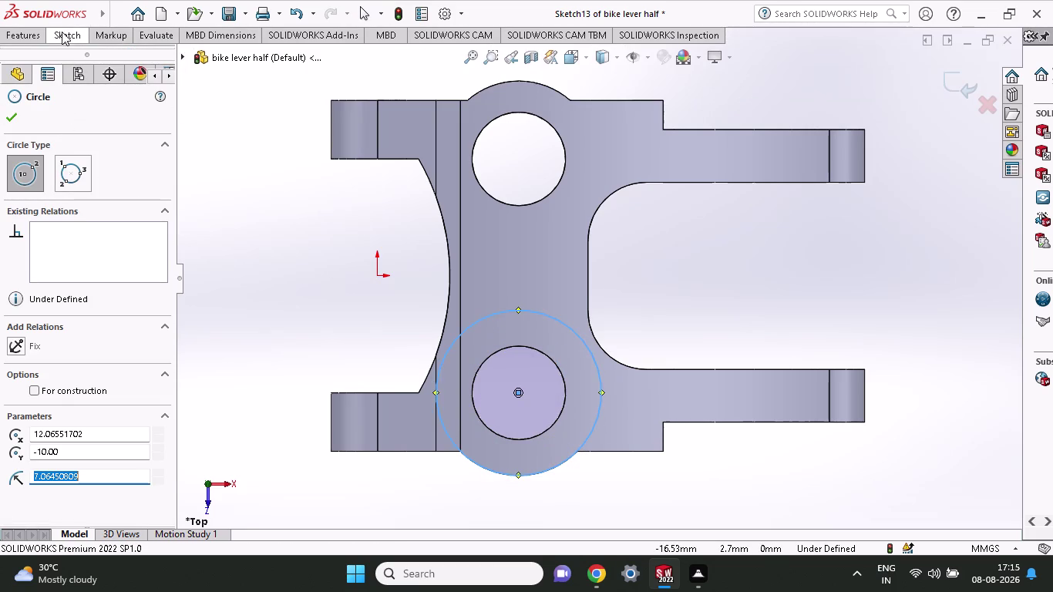
click(67, 31)
click(101, 54)
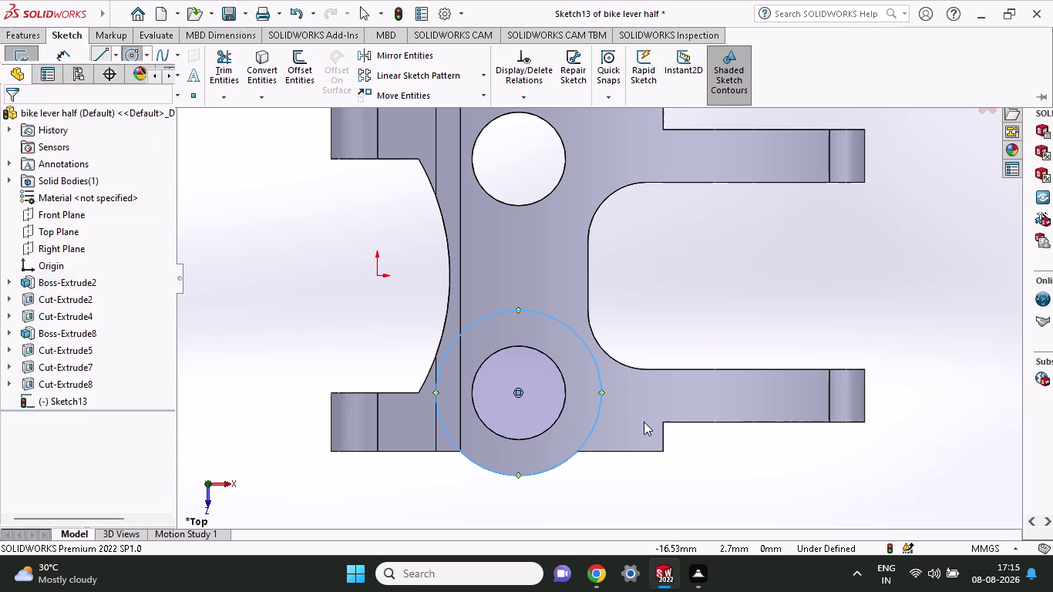
click(661, 421)
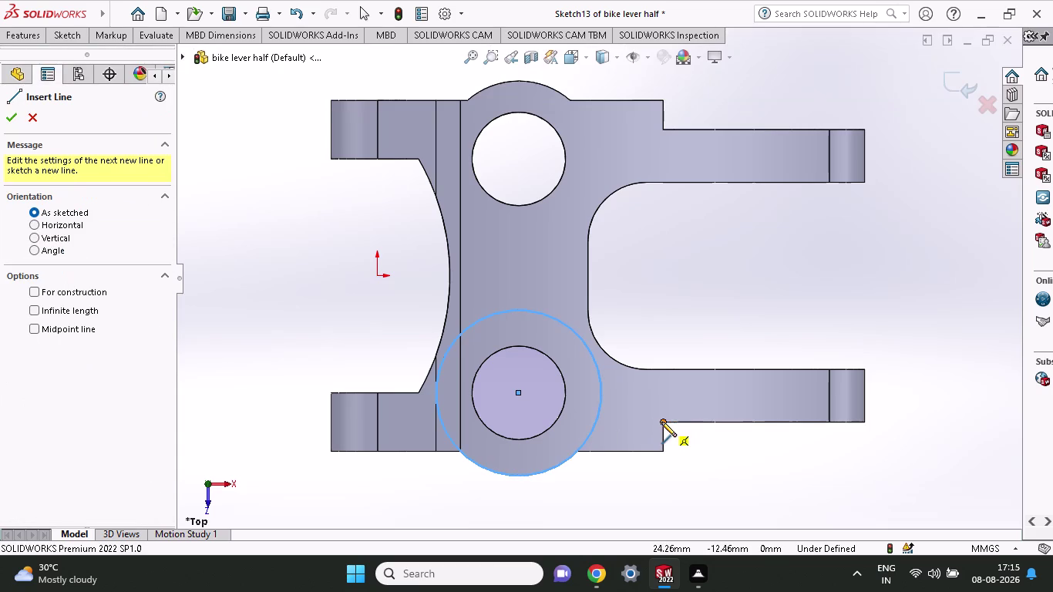
click(594, 422)
right_click(646, 462)
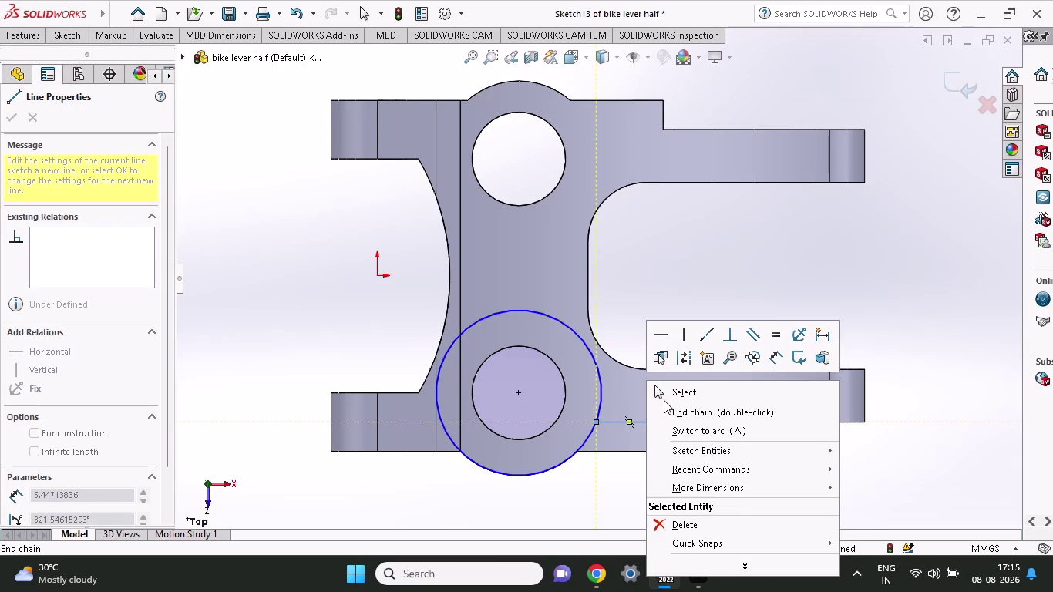
click(664, 399)
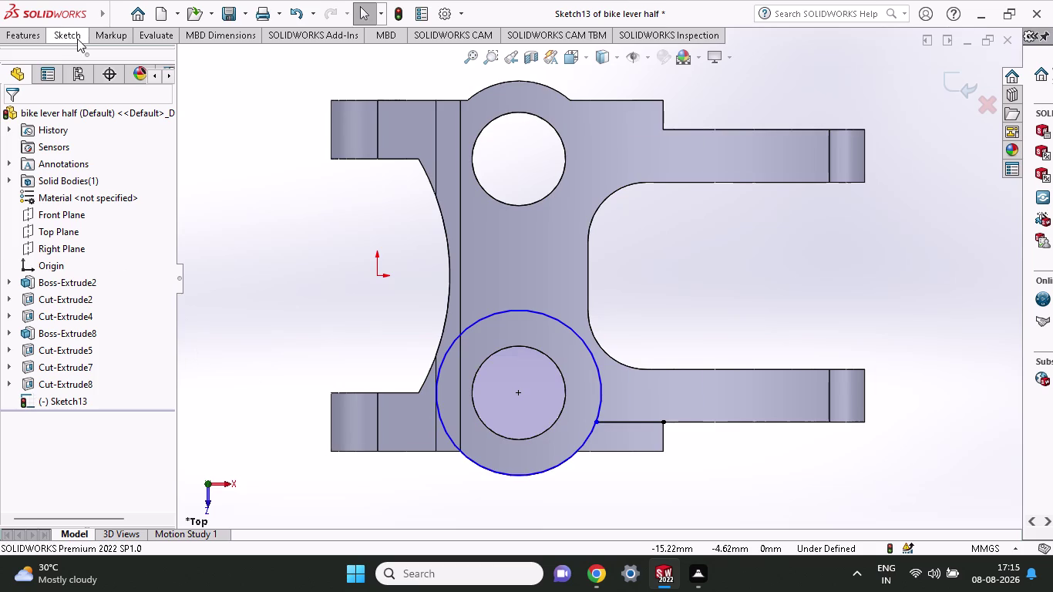
Add a tangent arc of radius 7.06 following the large circle.
click(77, 39)
click(121, 72)
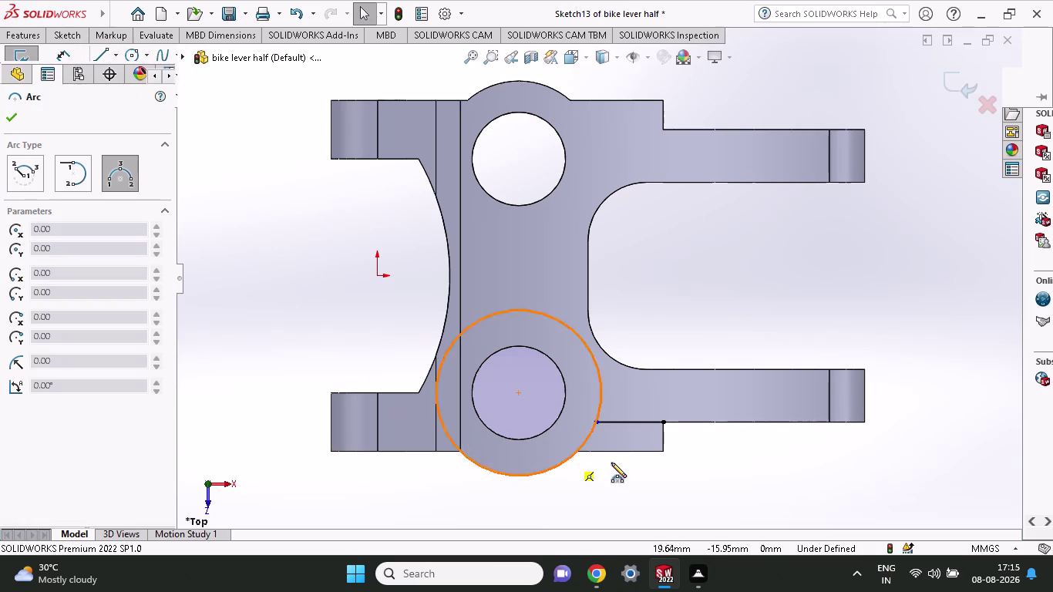
click(578, 451)
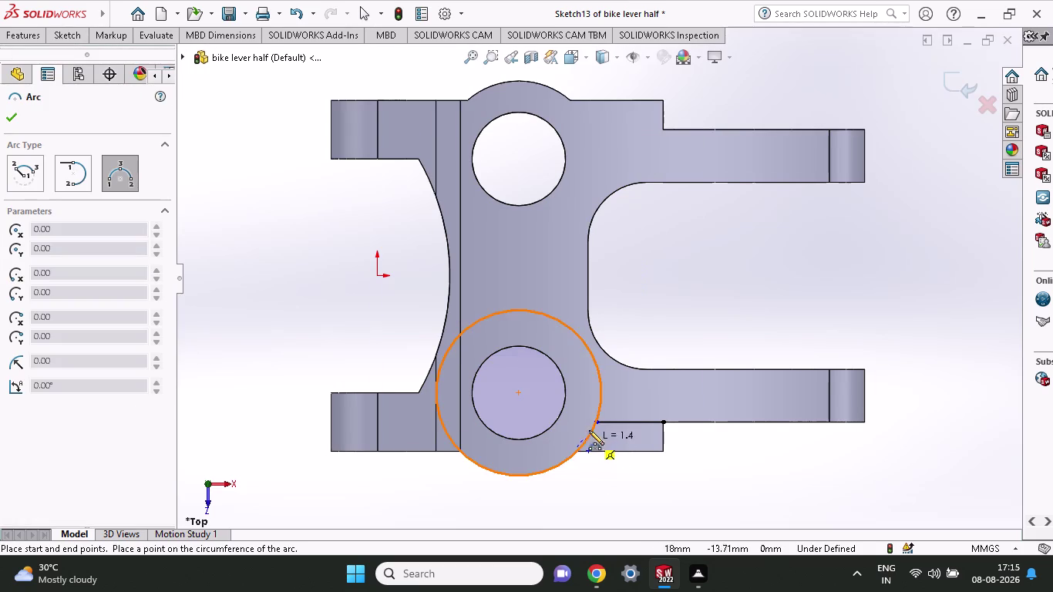
click(596, 422)
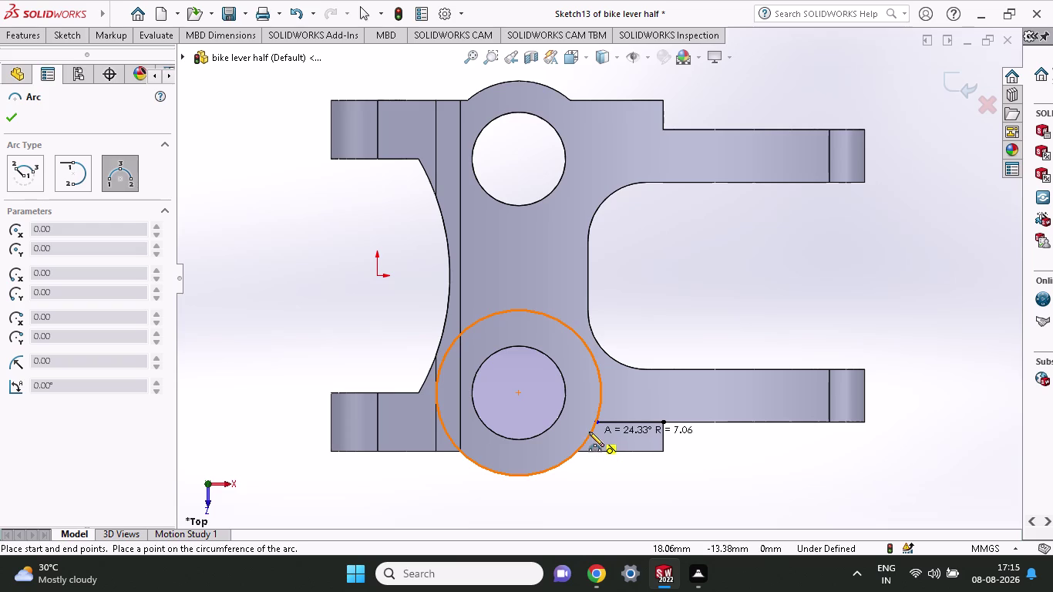
click(591, 431)
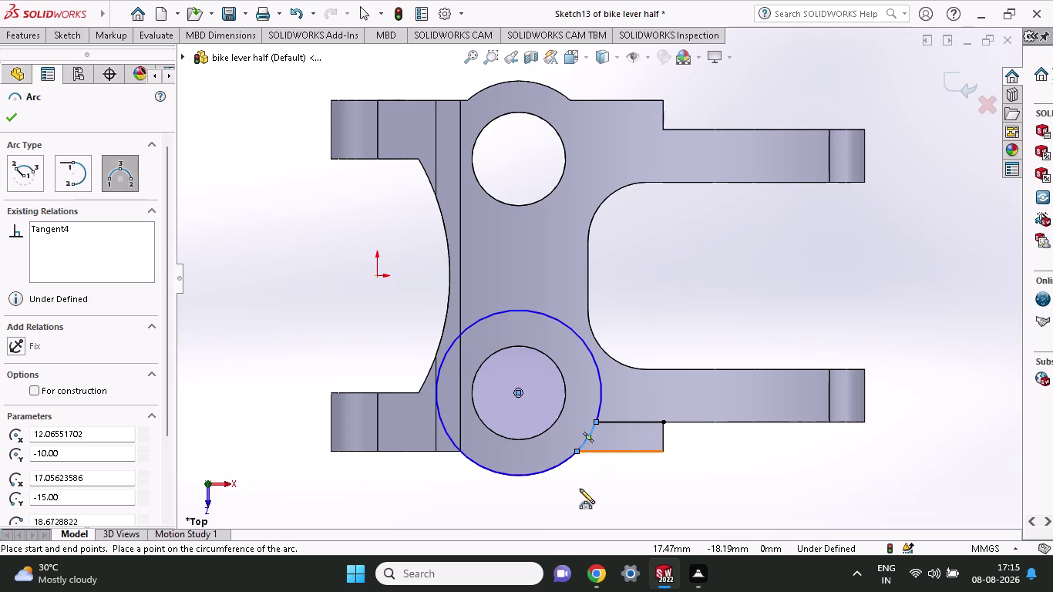
click(13, 121)
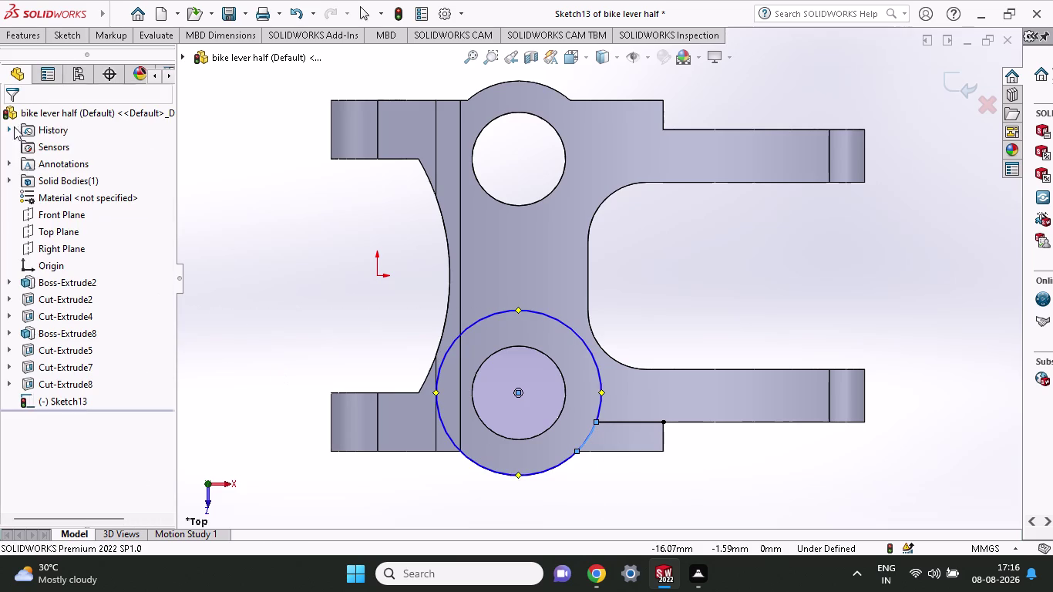
click(576, 333)
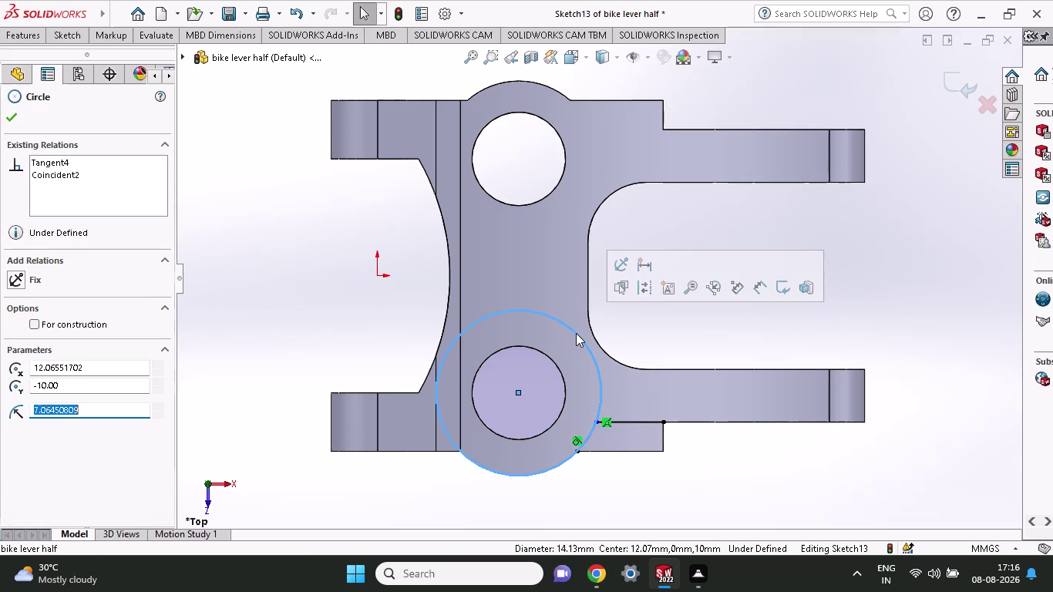
Delete the large circle, leaving only the tangent arc and short line beside the lower hole.
key(Delete)
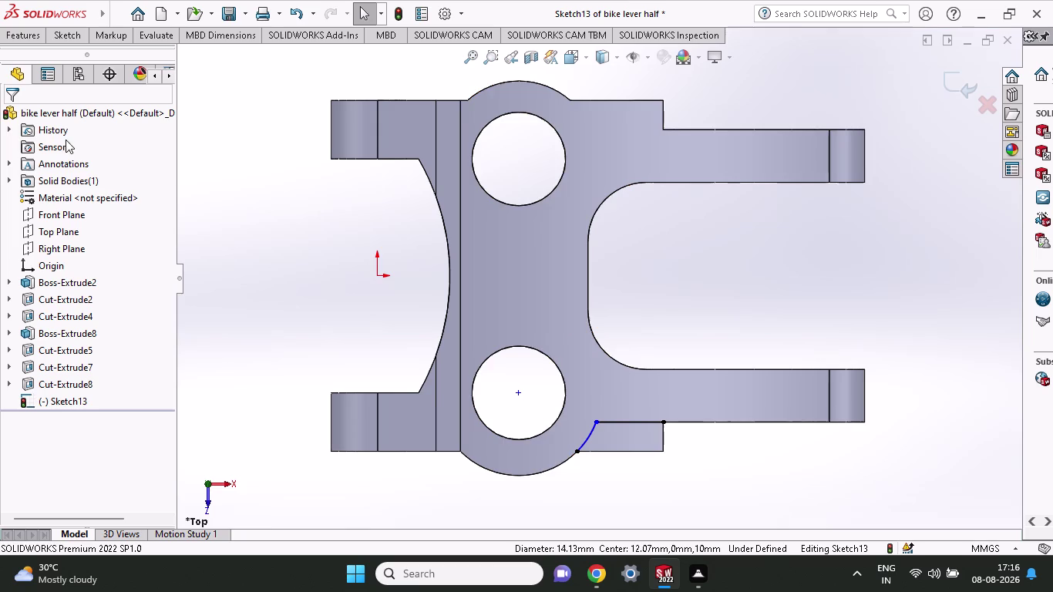
click(17, 32)
click(31, 72)
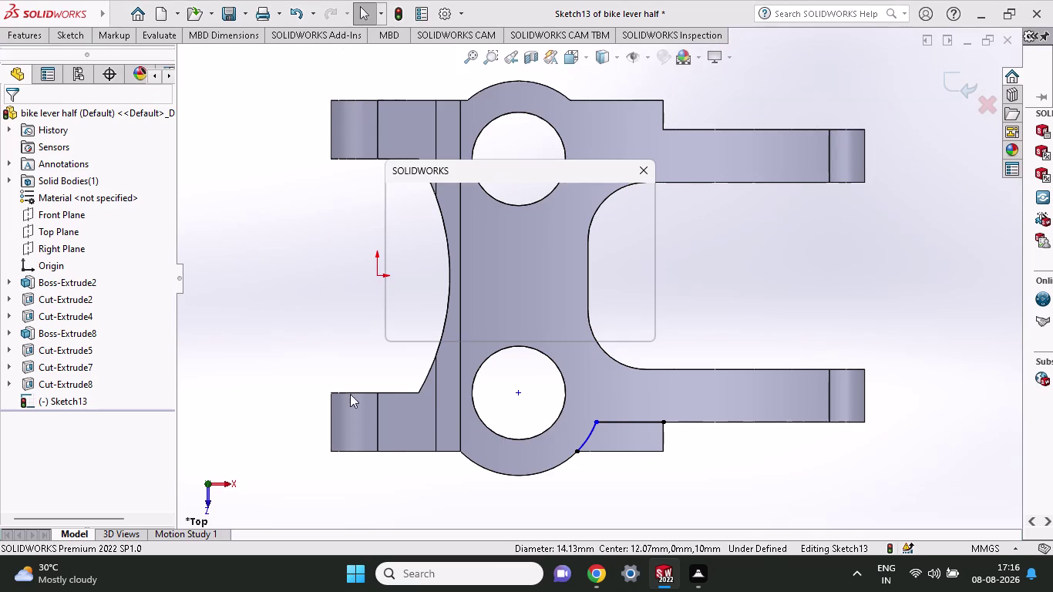
click(605, 324)
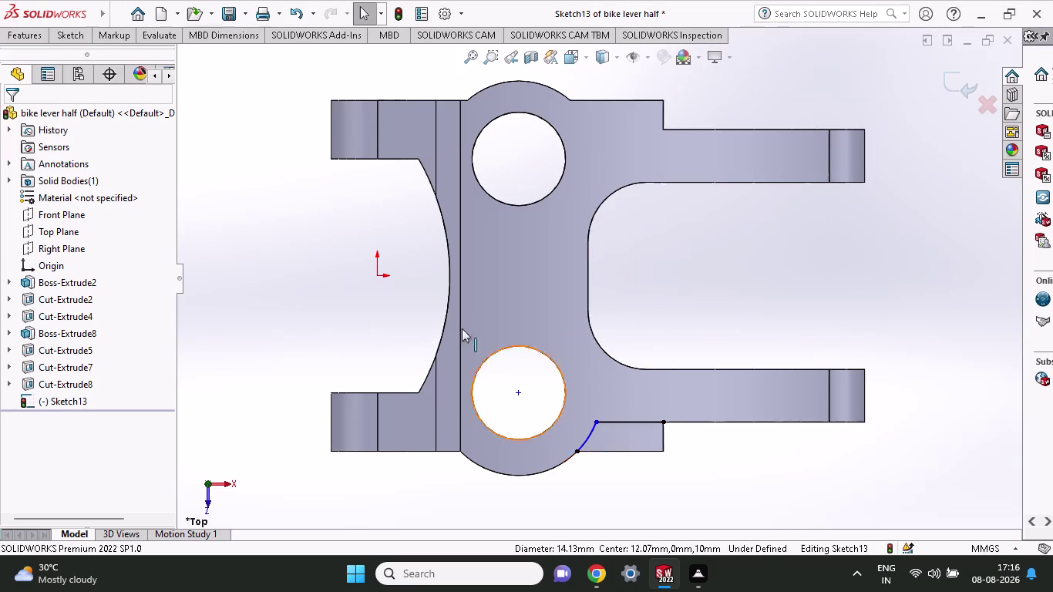
click(37, 35)
click(31, 69)
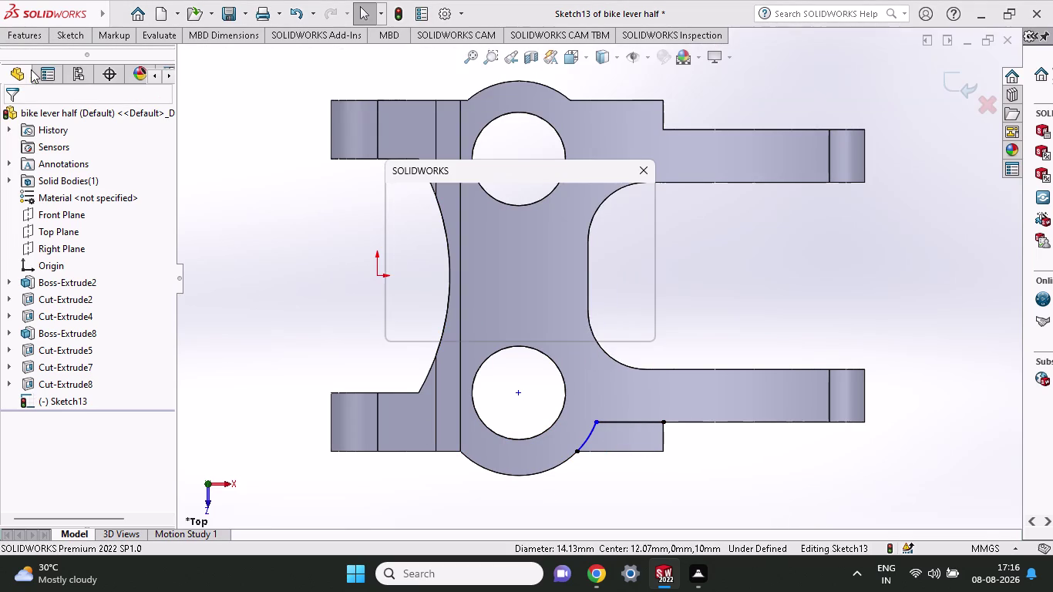
click(648, 163)
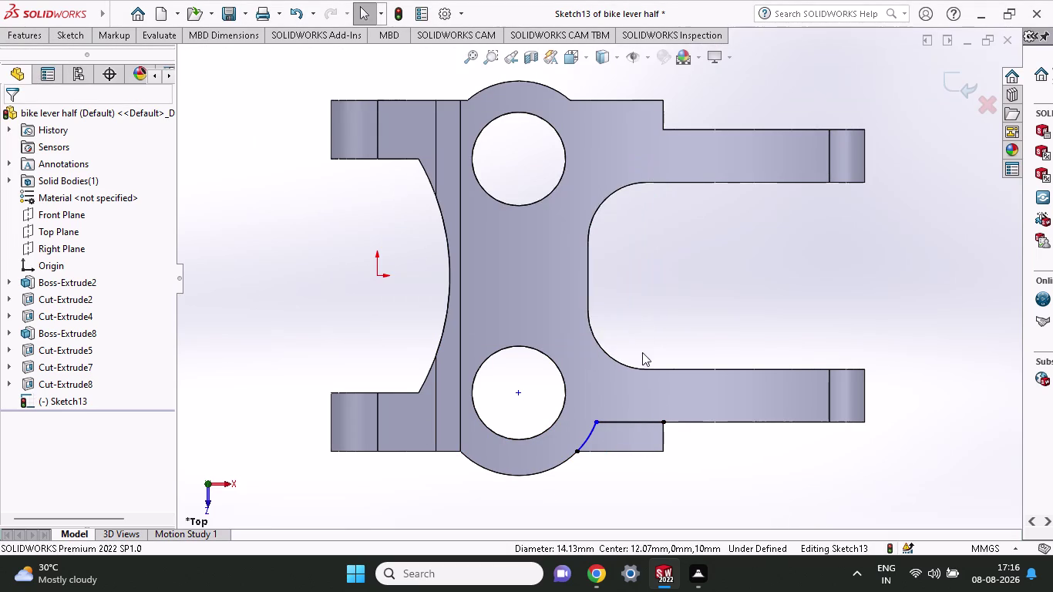
scroll(down, 3)
scroll(up, 3)
scroll(up, 3)
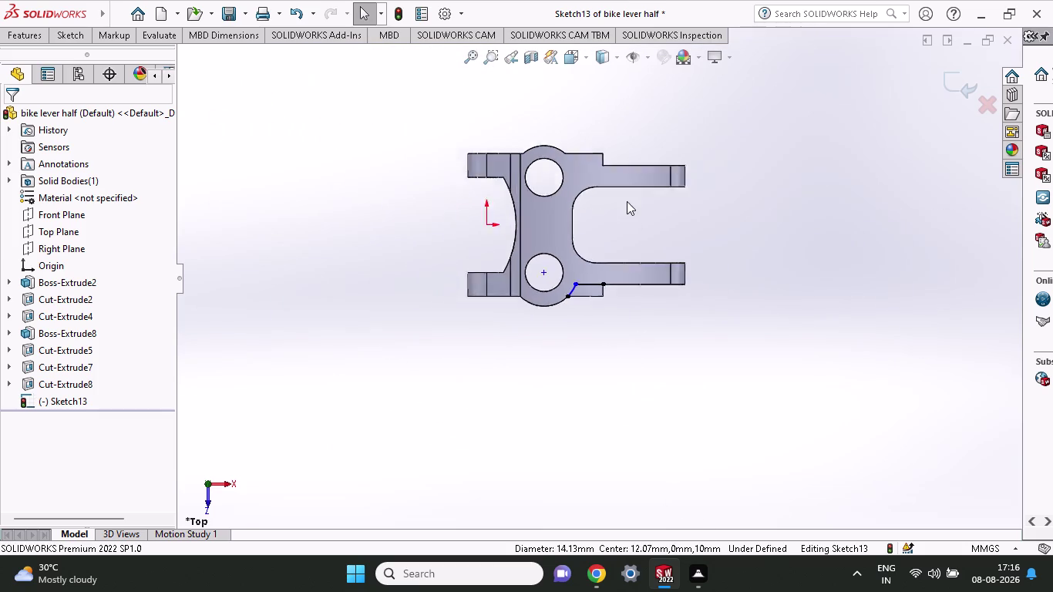
scroll(up, 3)
scroll(down, 3)
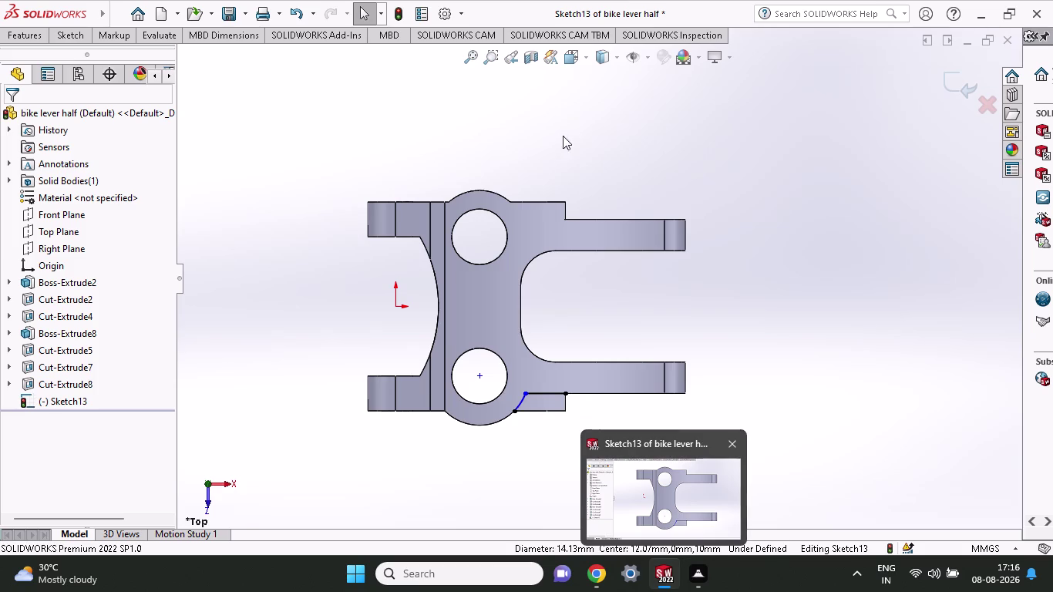
click(80, 27)
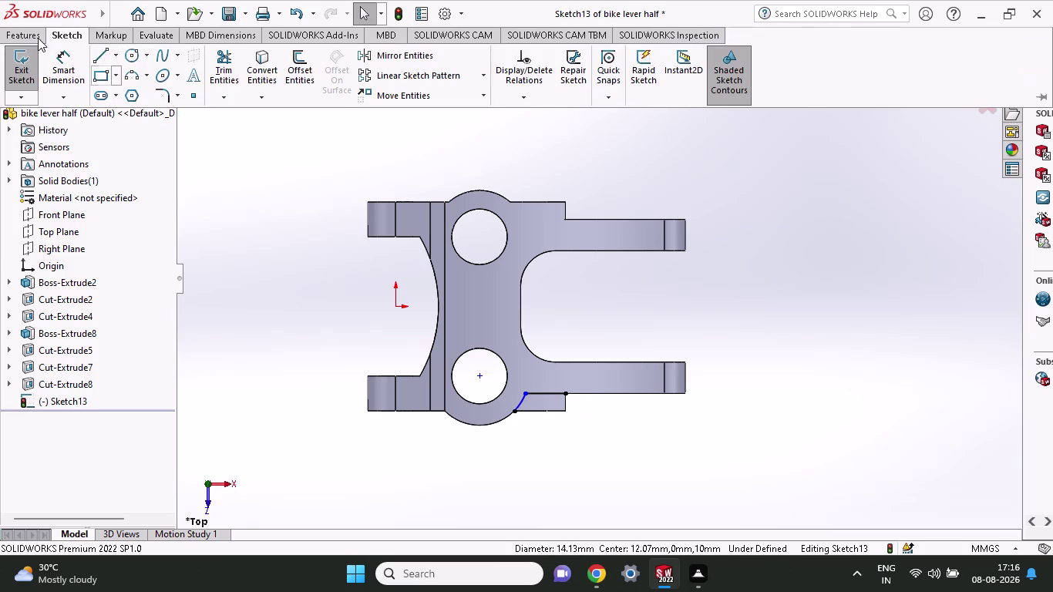
Try an extruded cut on a Sketch13 region, then undo it after it removes most of the part.
click(38, 38)
click(227, 55)
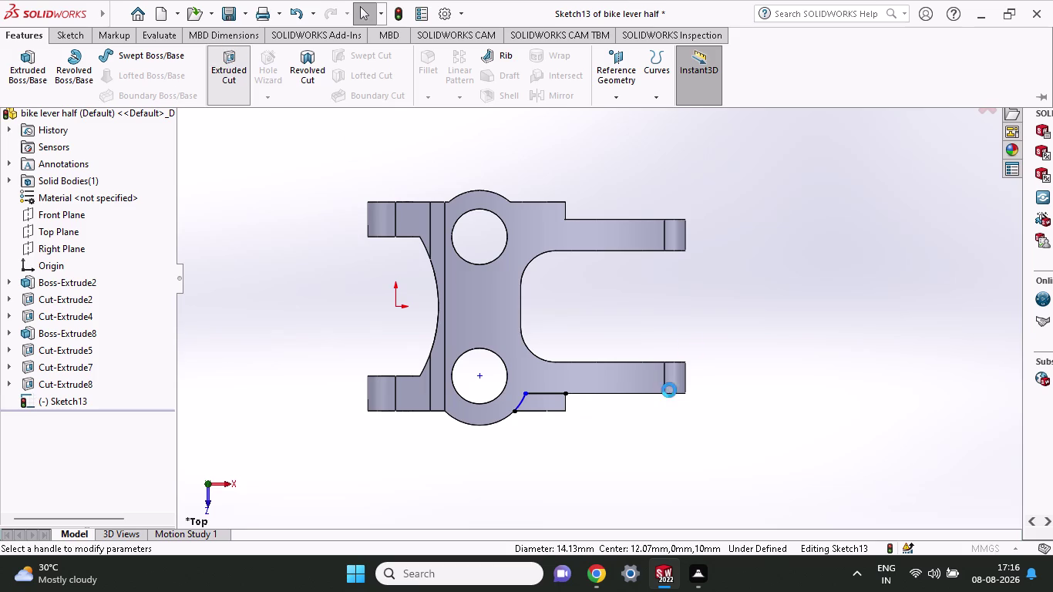
click(554, 408)
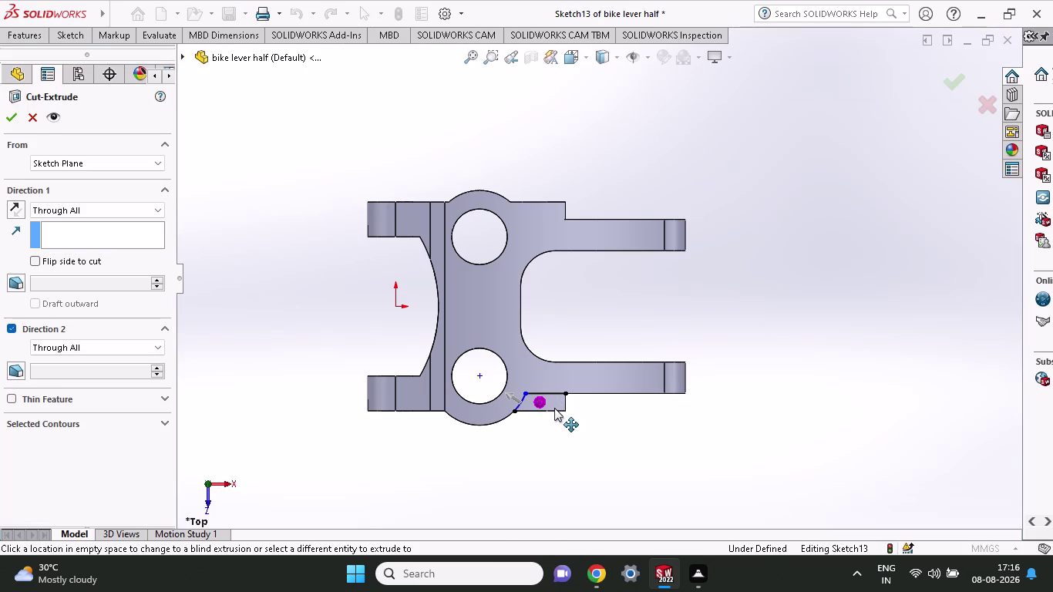
middle_drag(552, 444, 550, 307)
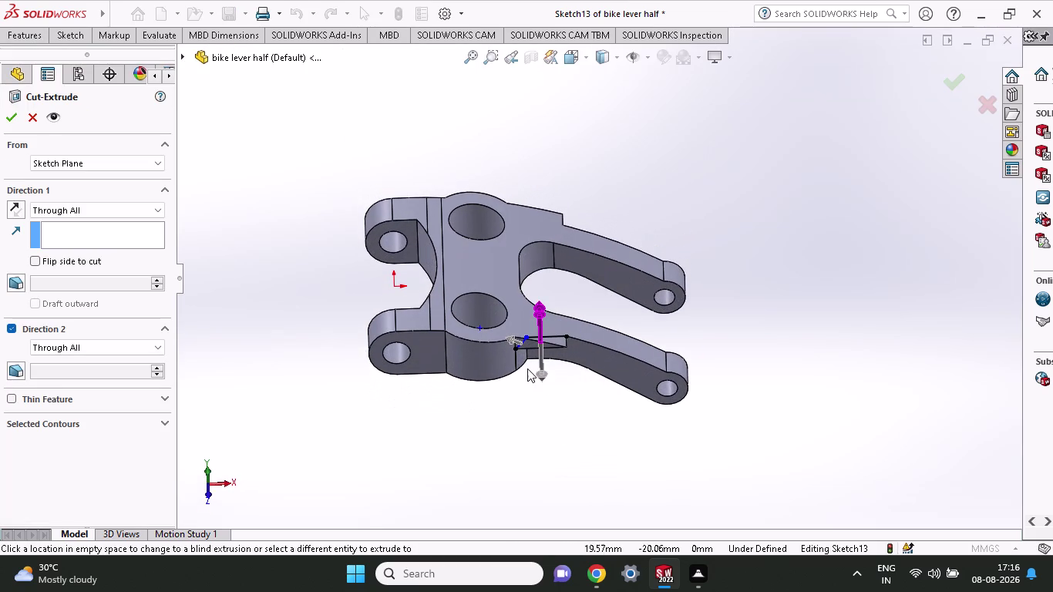
scroll(down, 3)
scroll(down, 3)
scroll(down, 3)
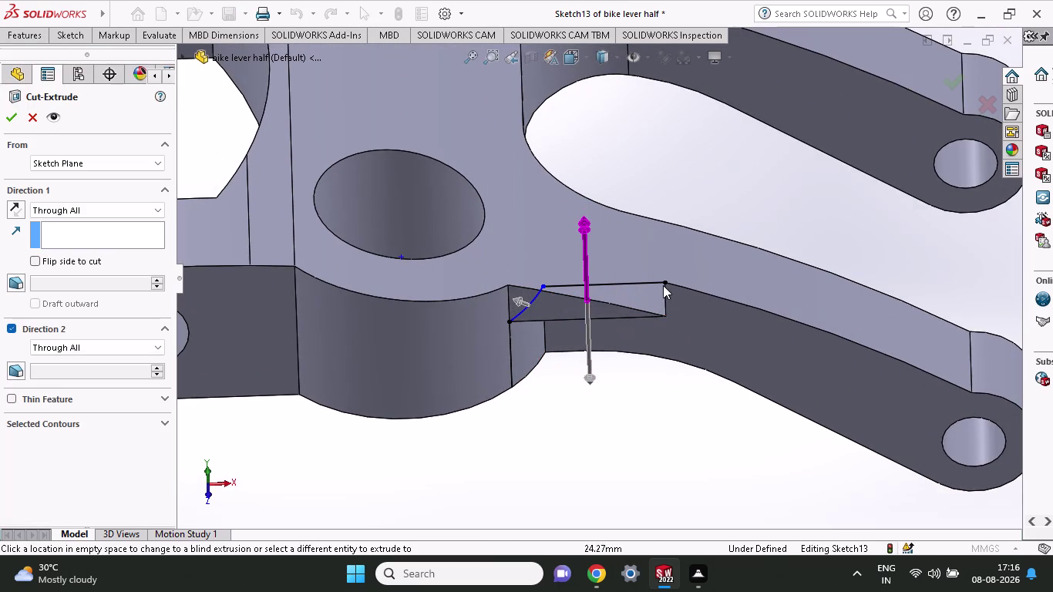
click(638, 292)
scroll(up, 3)
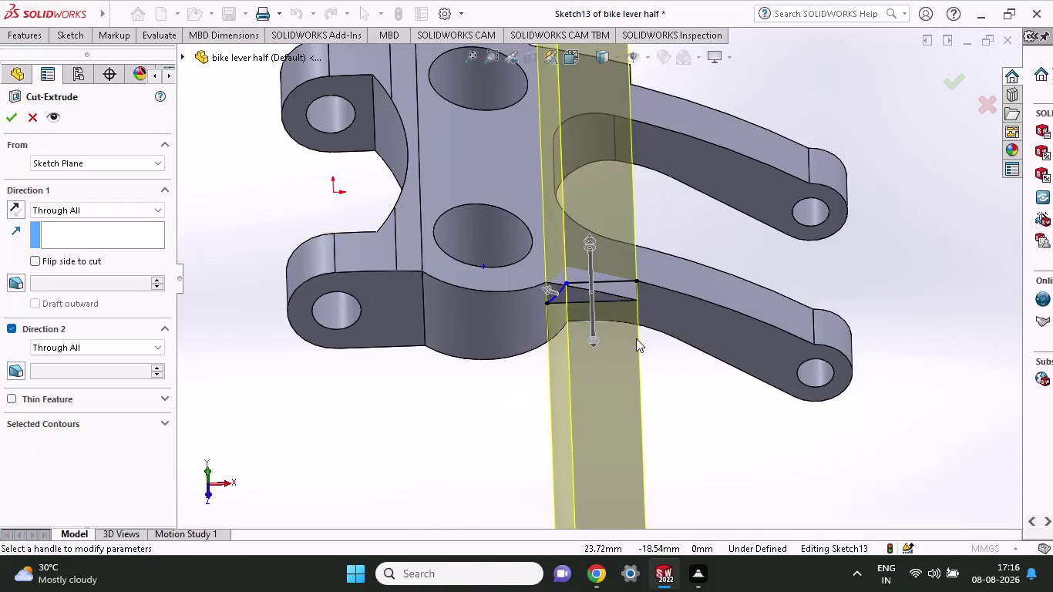
scroll(up, 3)
scroll(up, 3)
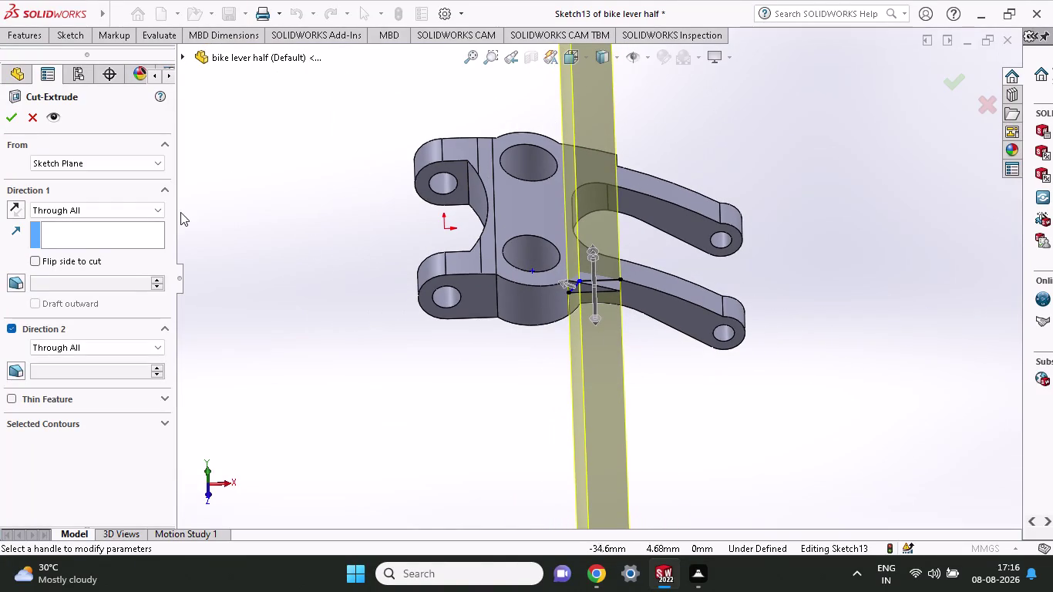
click(14, 118)
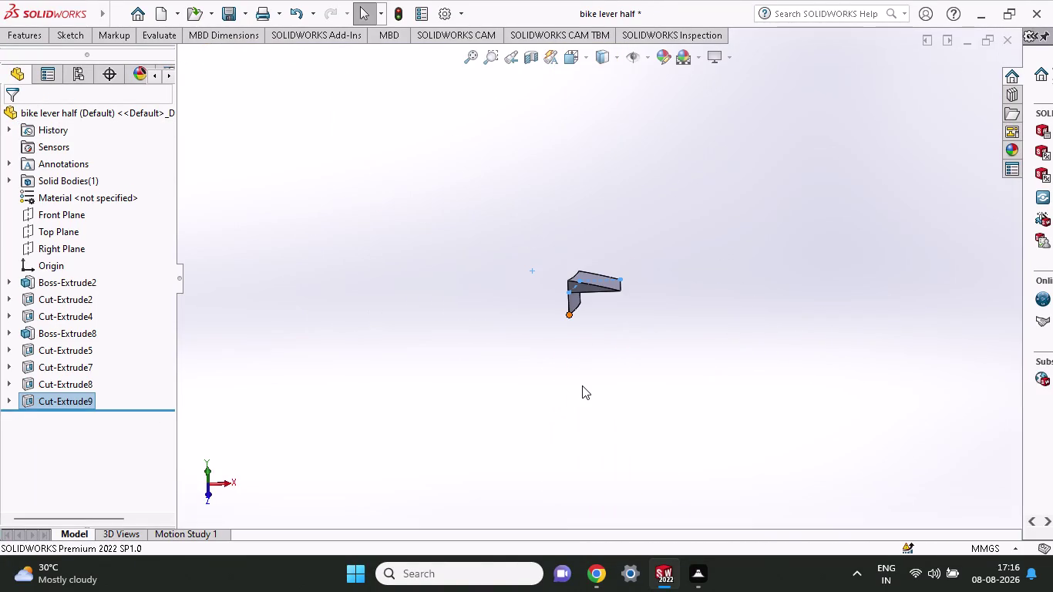
key(ctrl+z)
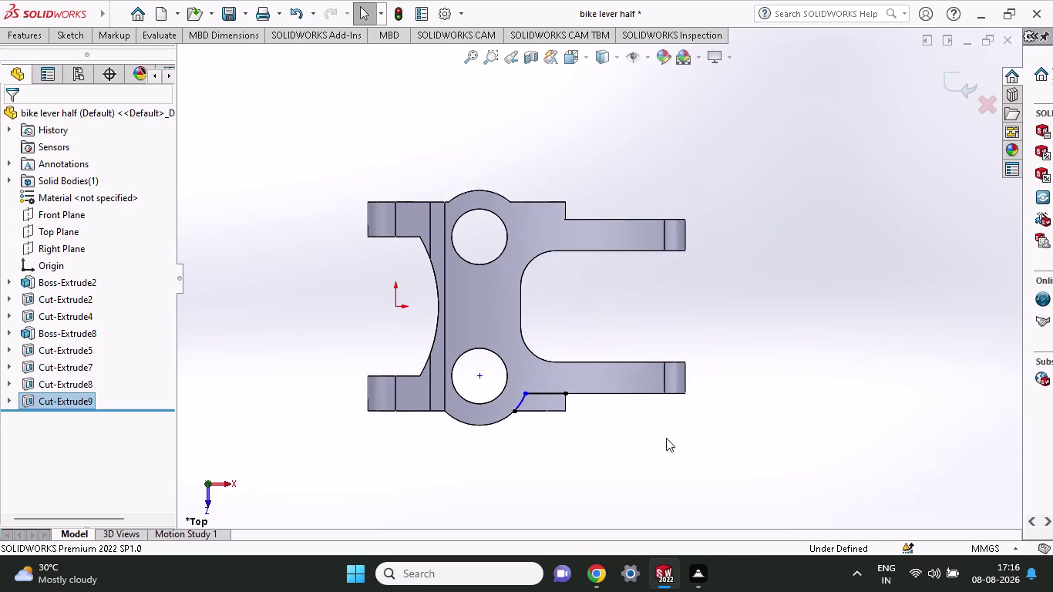
Attempt a second extruded cut from Sketch13, undo the failed cut, and inspect the part.
scroll(down, 3)
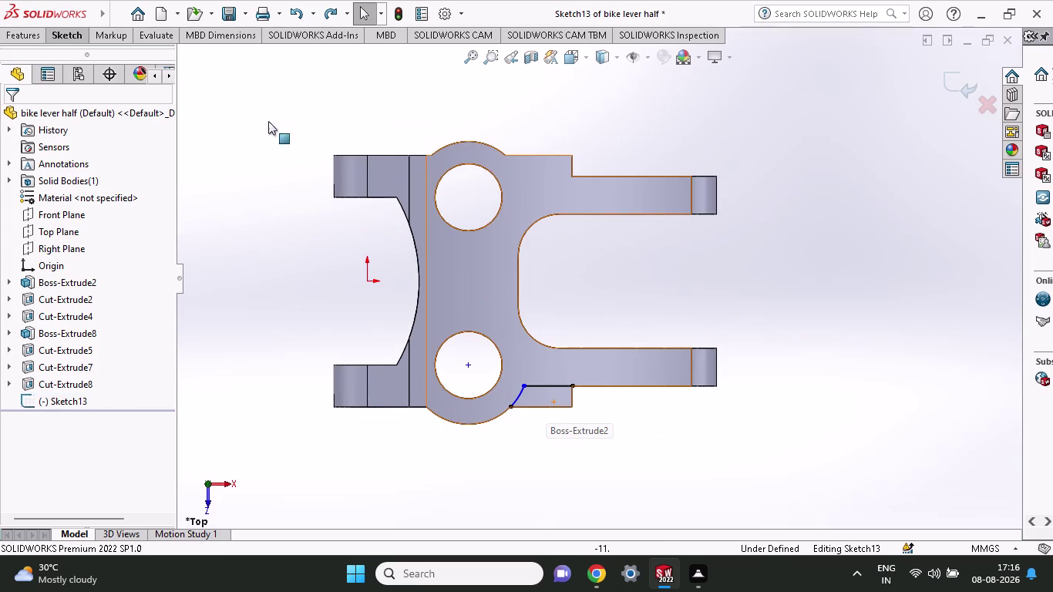
click(7, 33)
click(226, 57)
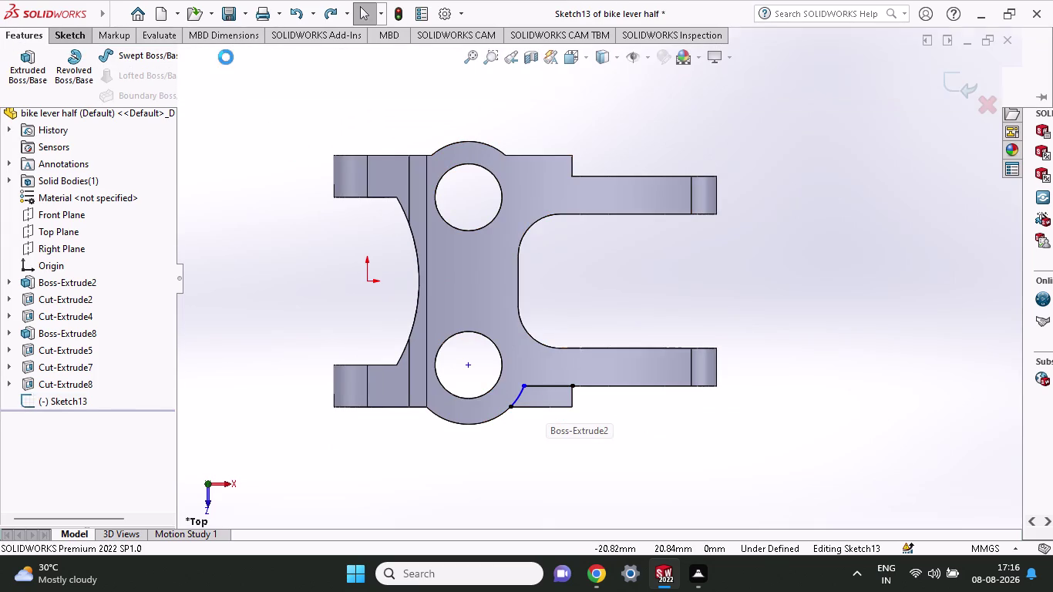
click(562, 398)
click(561, 397)
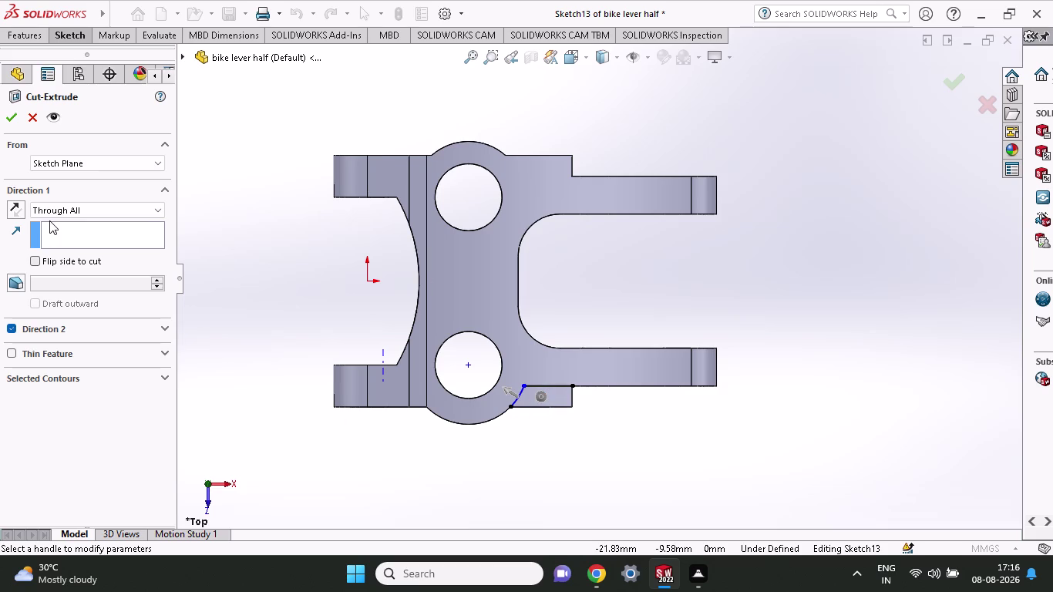
click(11, 113)
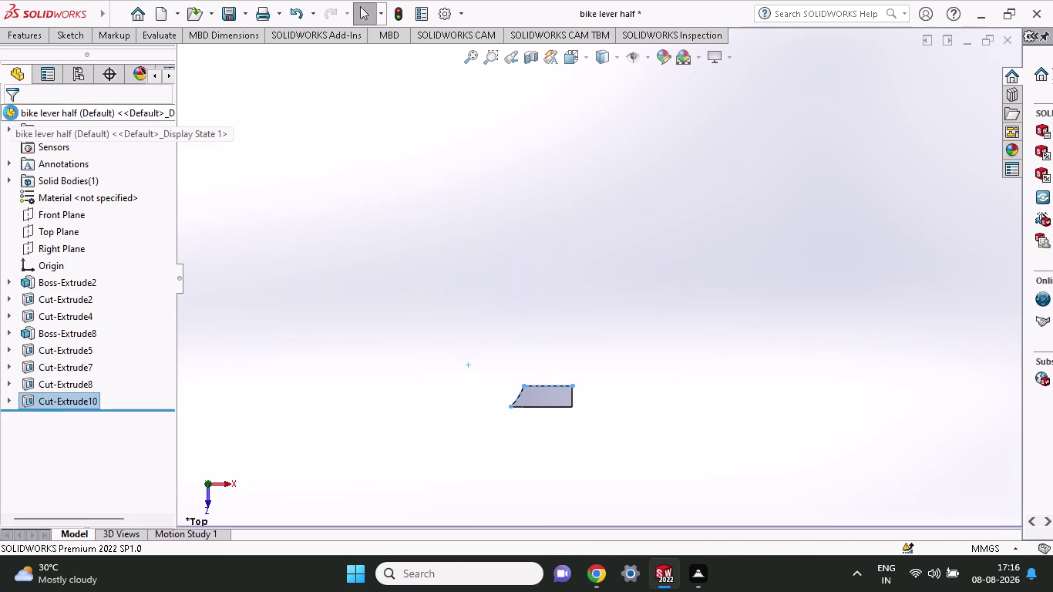
key(ctrl+z)
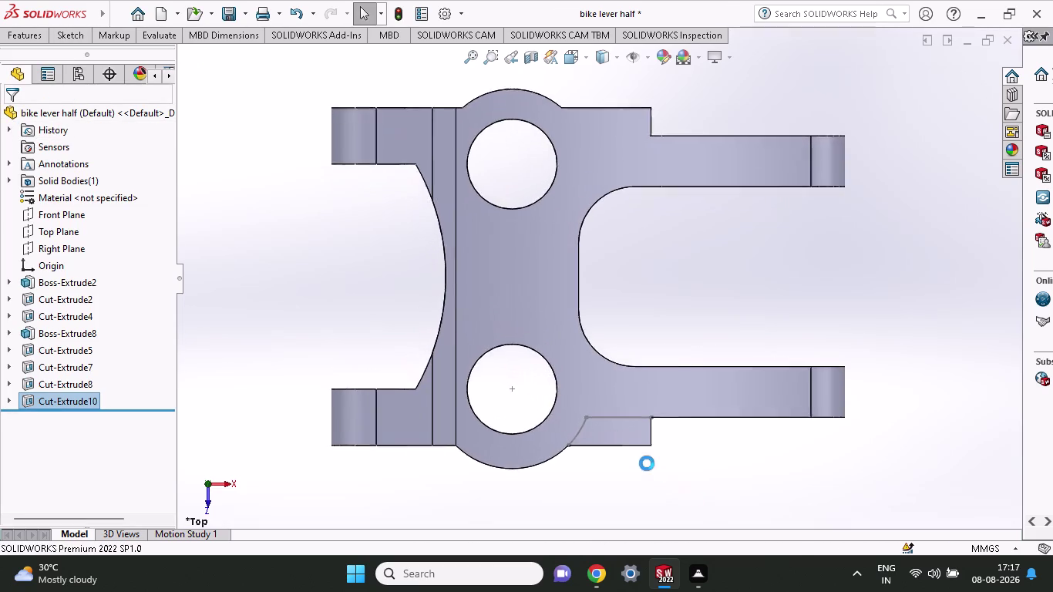
middle_drag(600, 454, 601, 452)
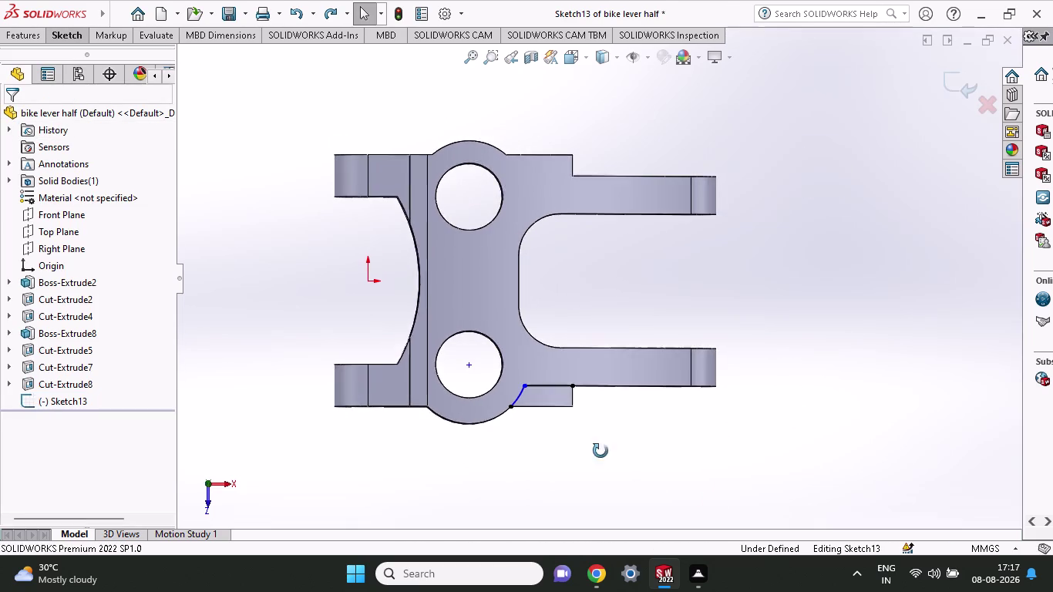
middle_drag(601, 453, 567, 346)
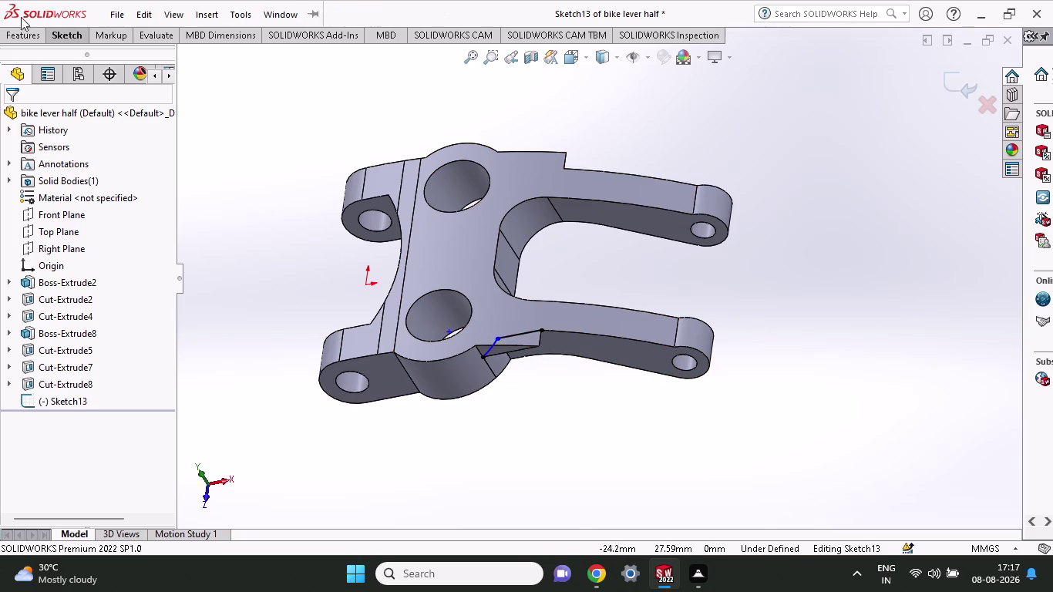
click(26, 26)
click(26, 30)
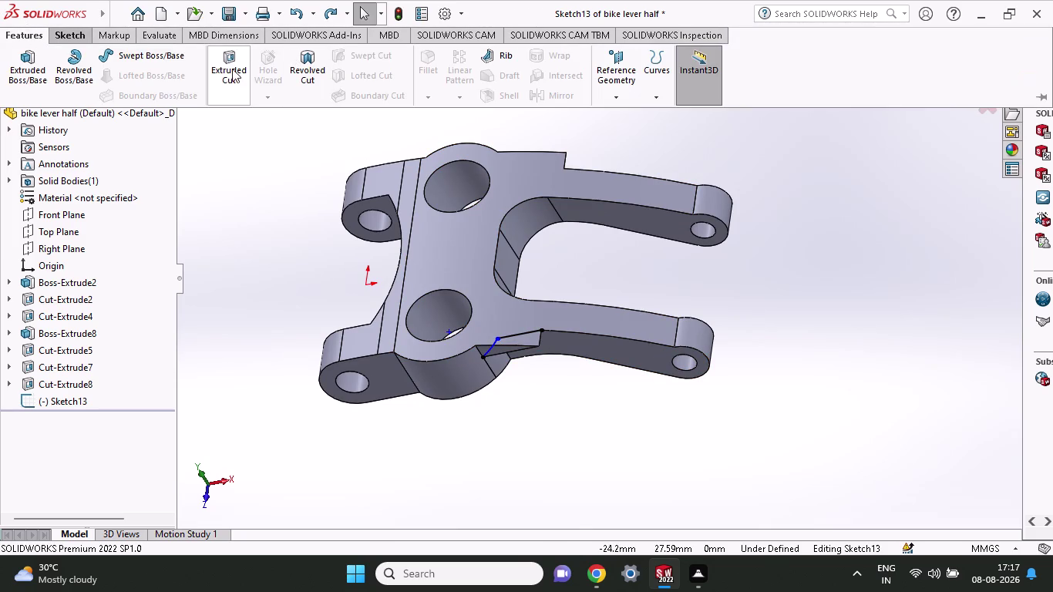
click(225, 69)
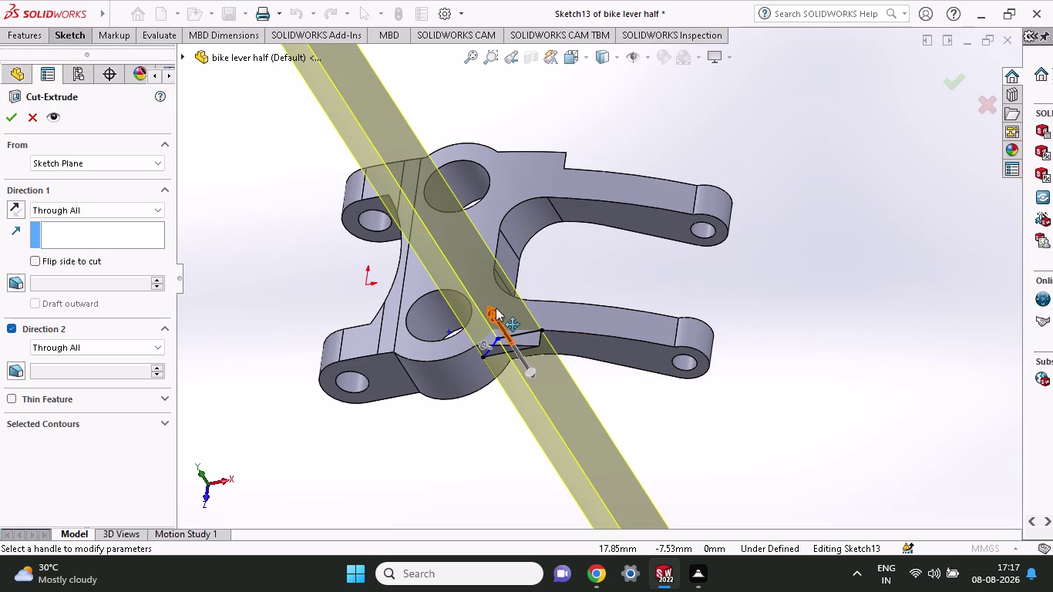
drag(496, 307, 555, 417)
click(10, 324)
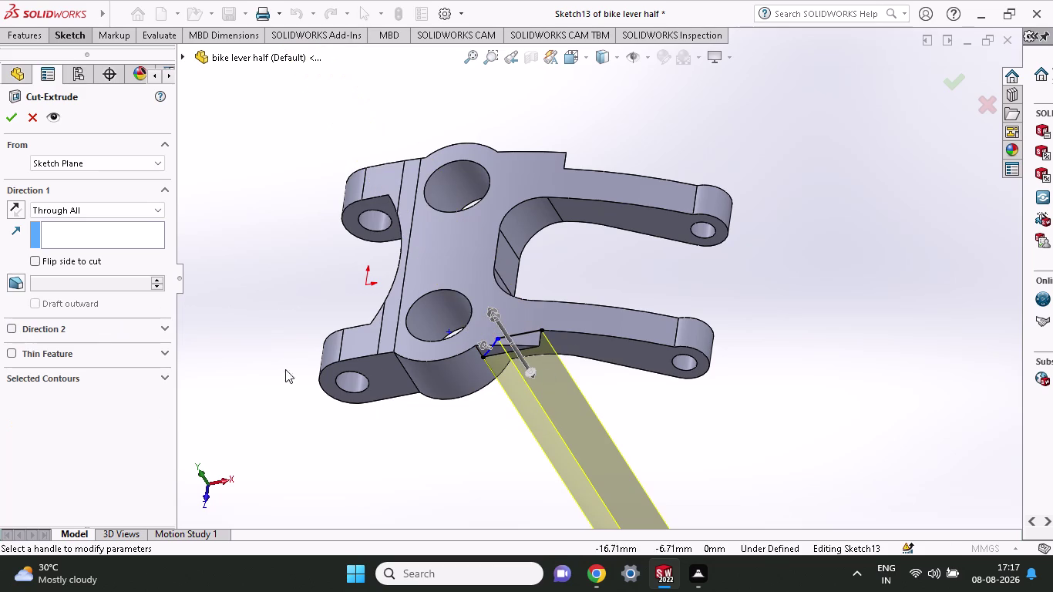
middle_drag(414, 428, 411, 513)
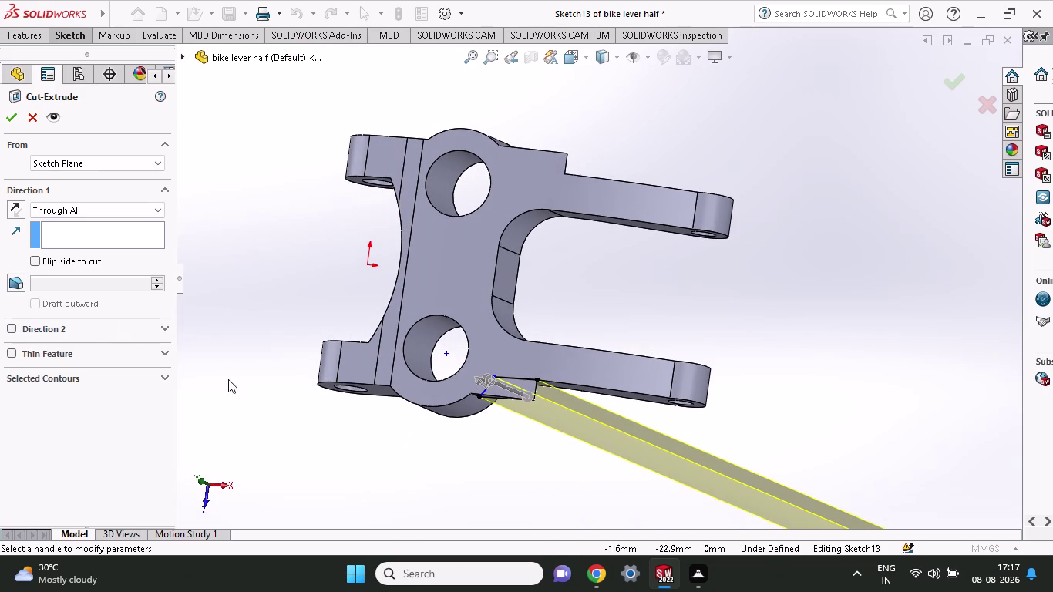
click(8, 333)
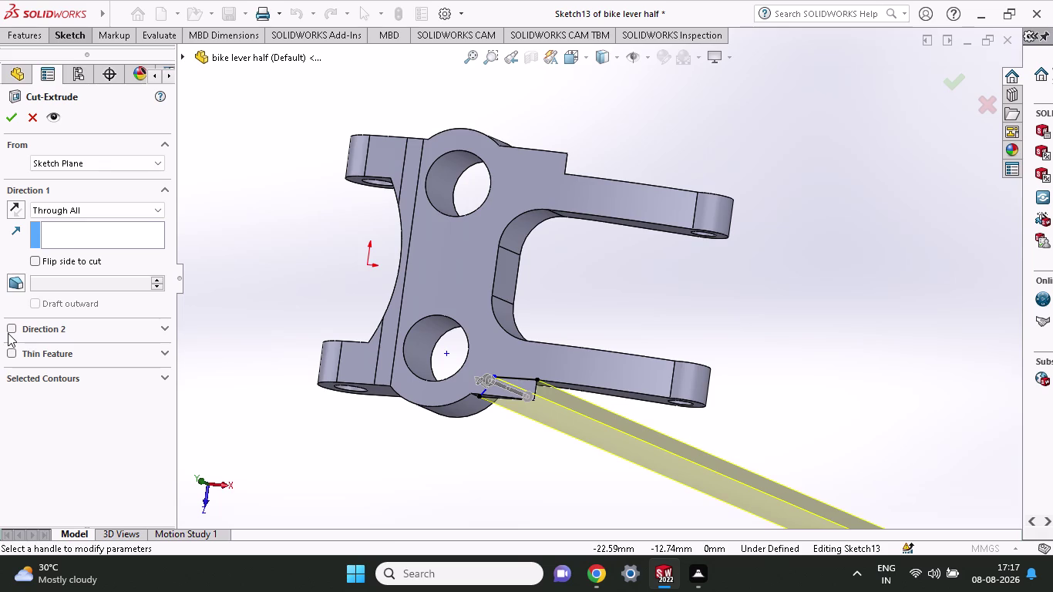
click(12, 330)
middle_drag(387, 427, 445, 448)
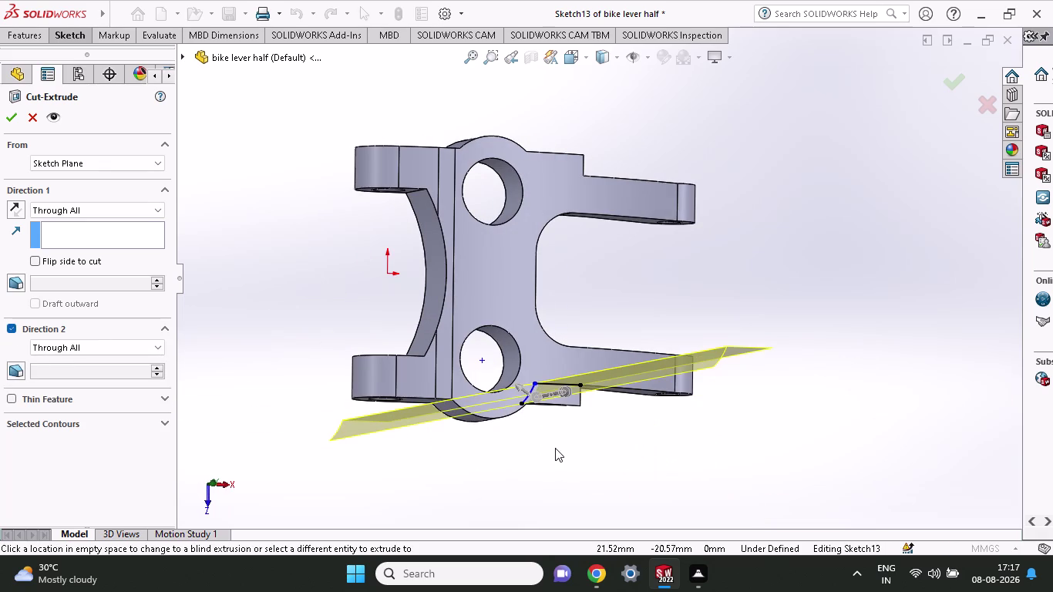
middle_drag(550, 441, 526, 450)
scroll(down, 3)
scroll(down, 3)
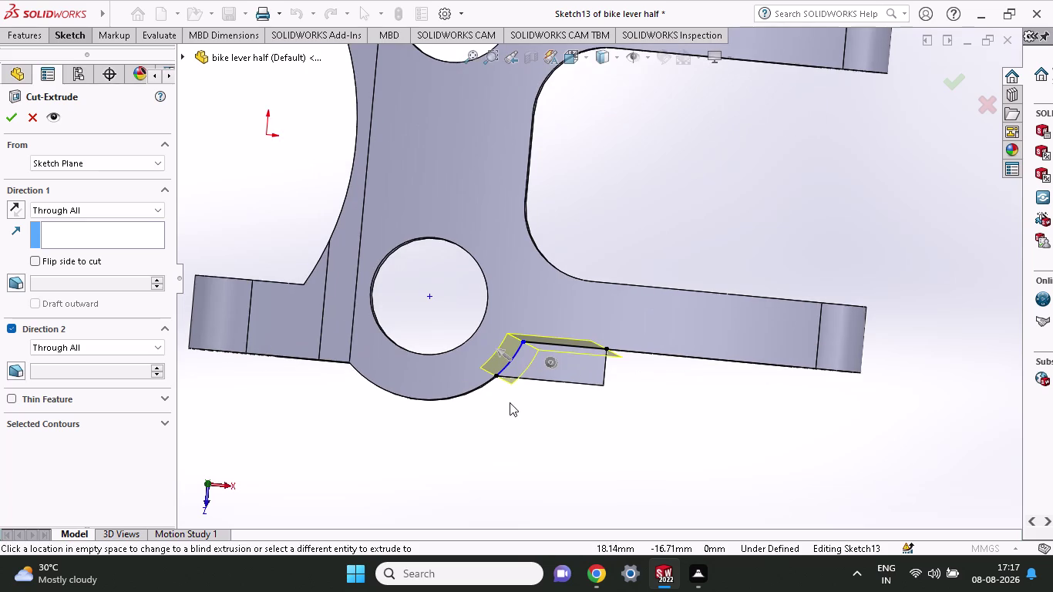
click(579, 372)
click(578, 376)
key(Escape)
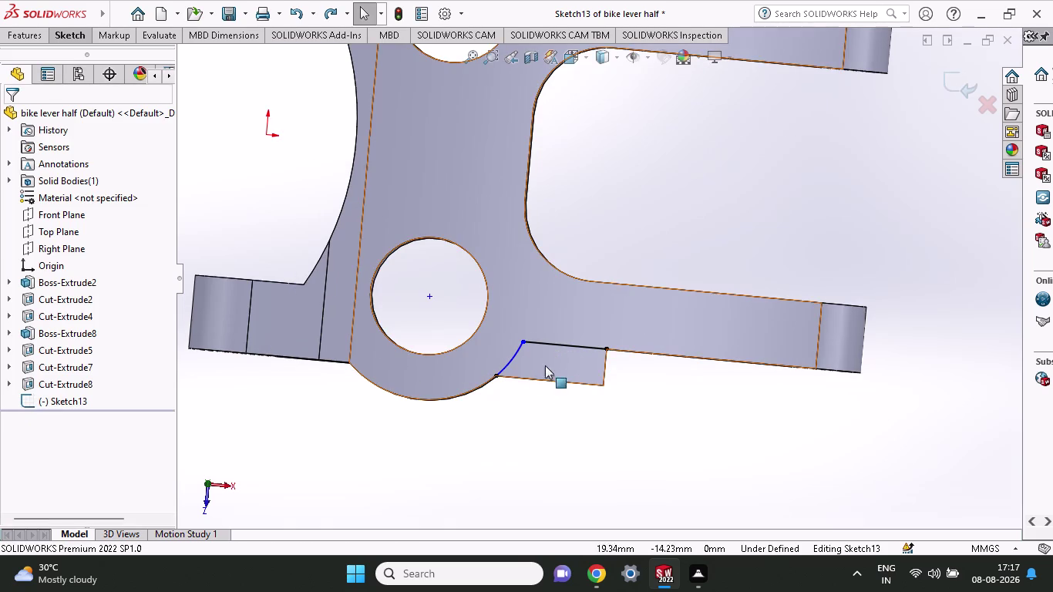
Draw a bottom line and a vertical line closing the arc profile.
click(84, 38)
click(100, 53)
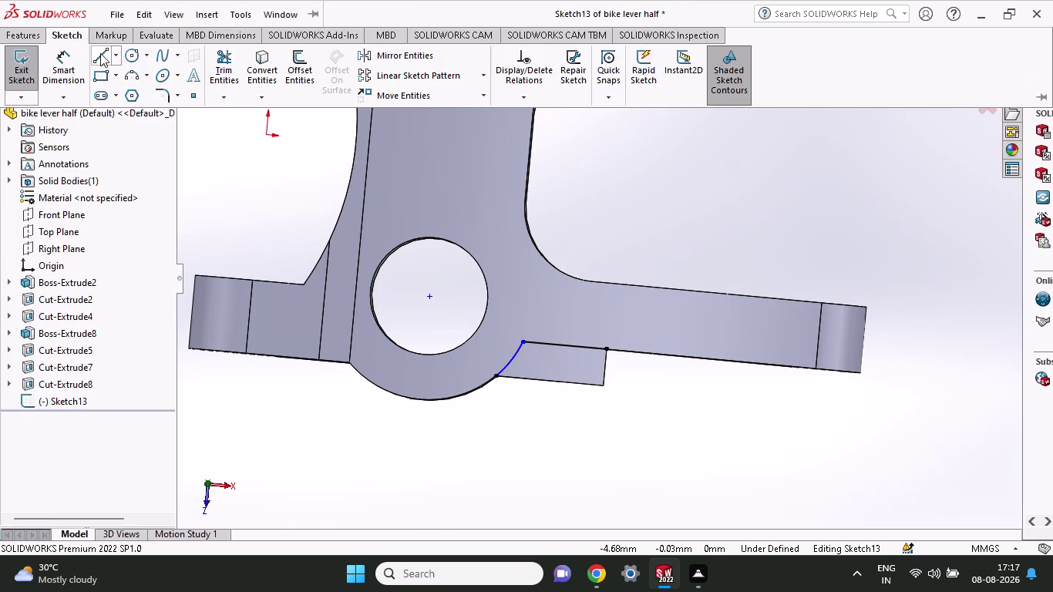
click(498, 378)
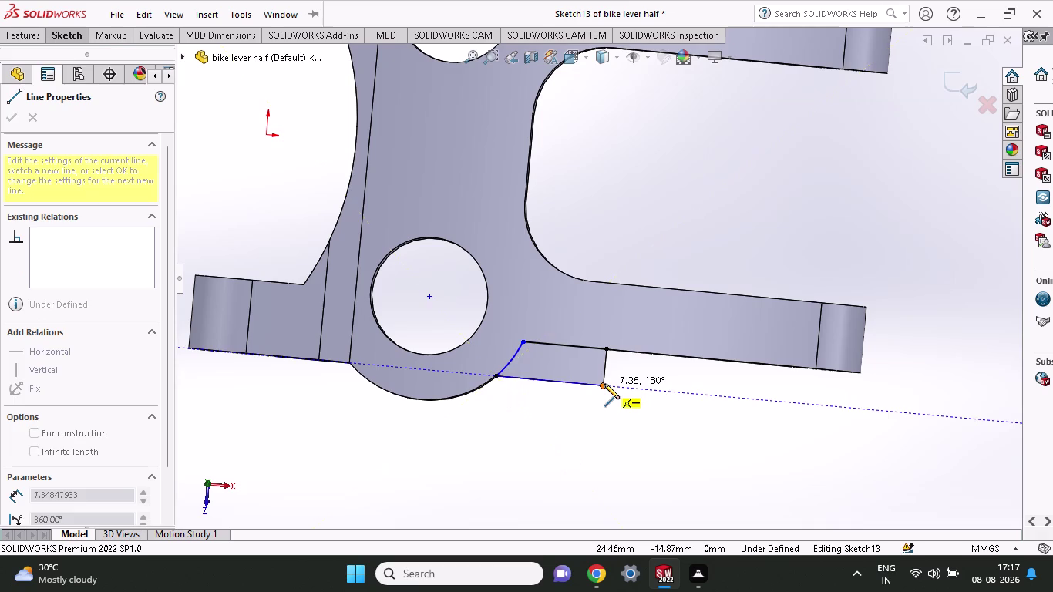
click(605, 384)
click(609, 350)
key(Escape)
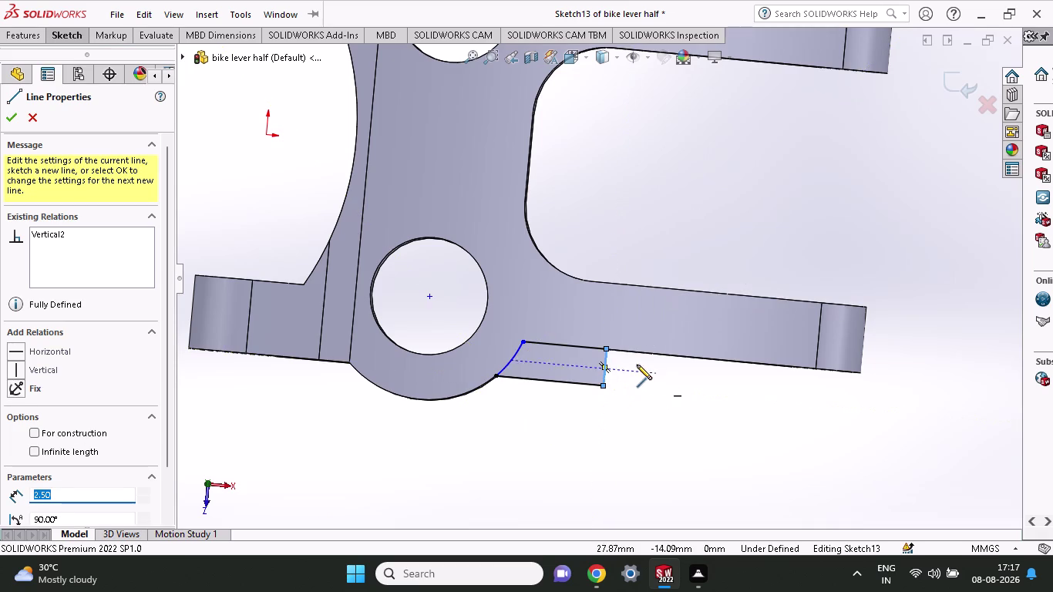
key(Escape)
Make a Through All extruded cut from the closed region, then undo it.
click(34, 35)
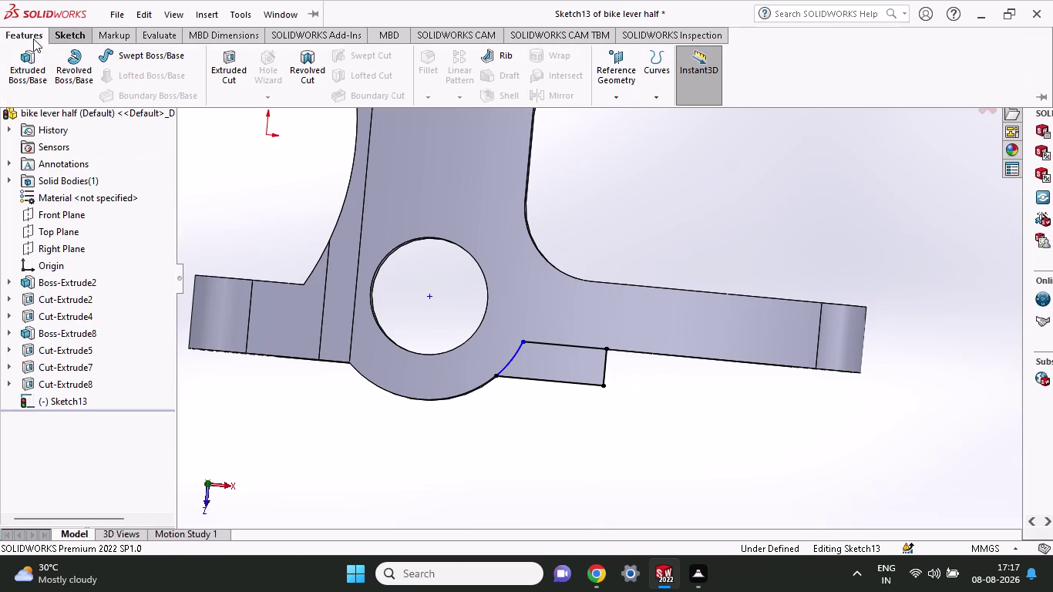
click(221, 73)
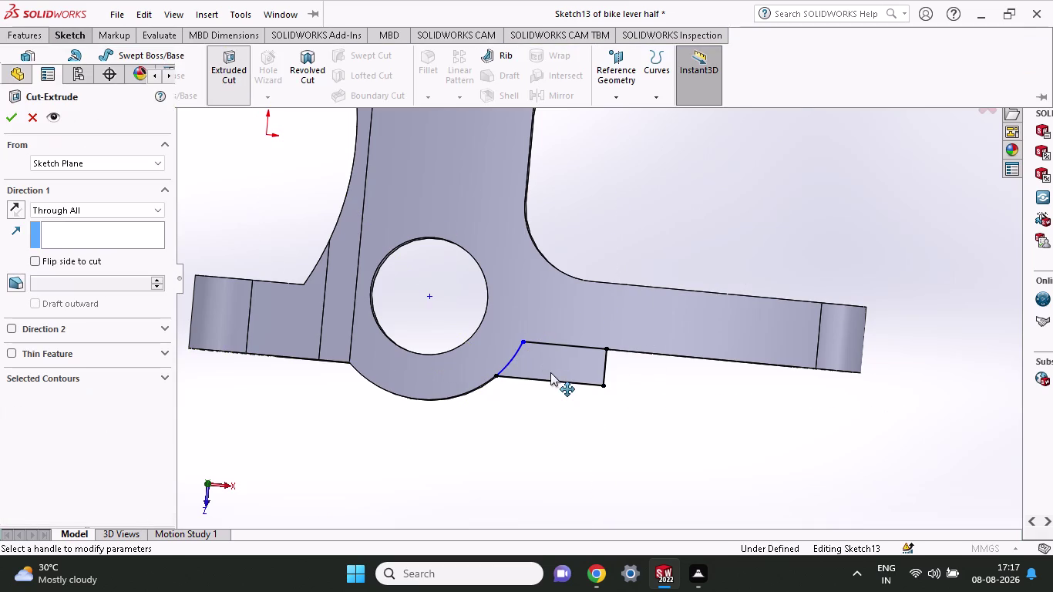
click(559, 370)
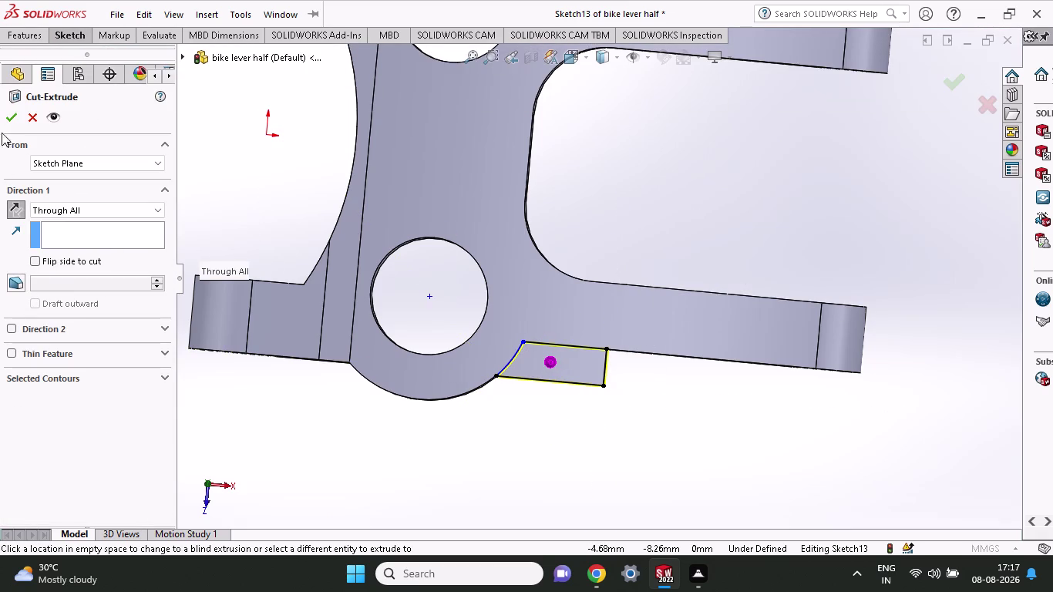
click(12, 121)
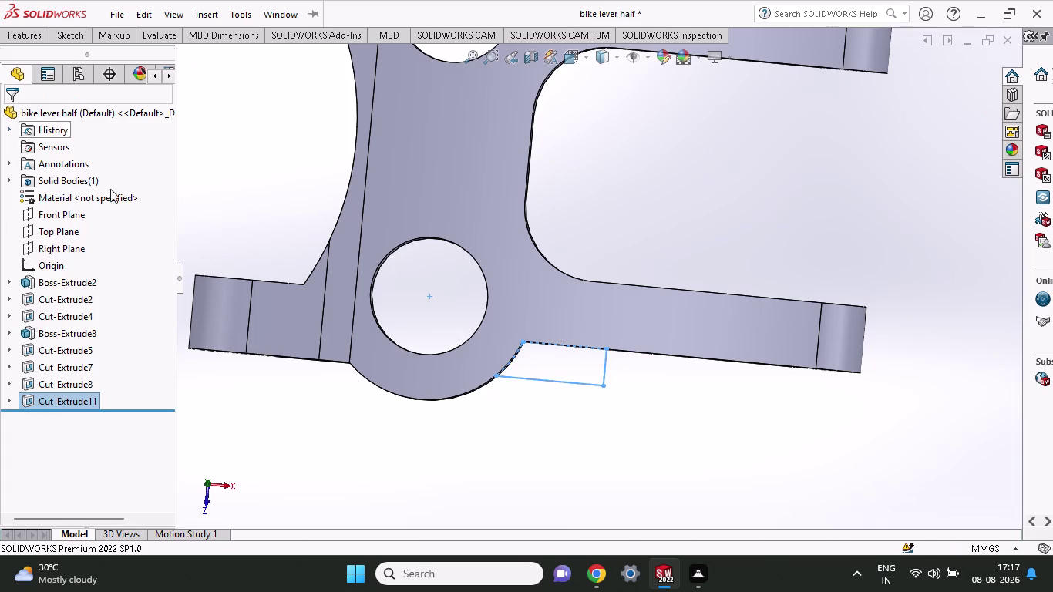
key(ctrl+z)
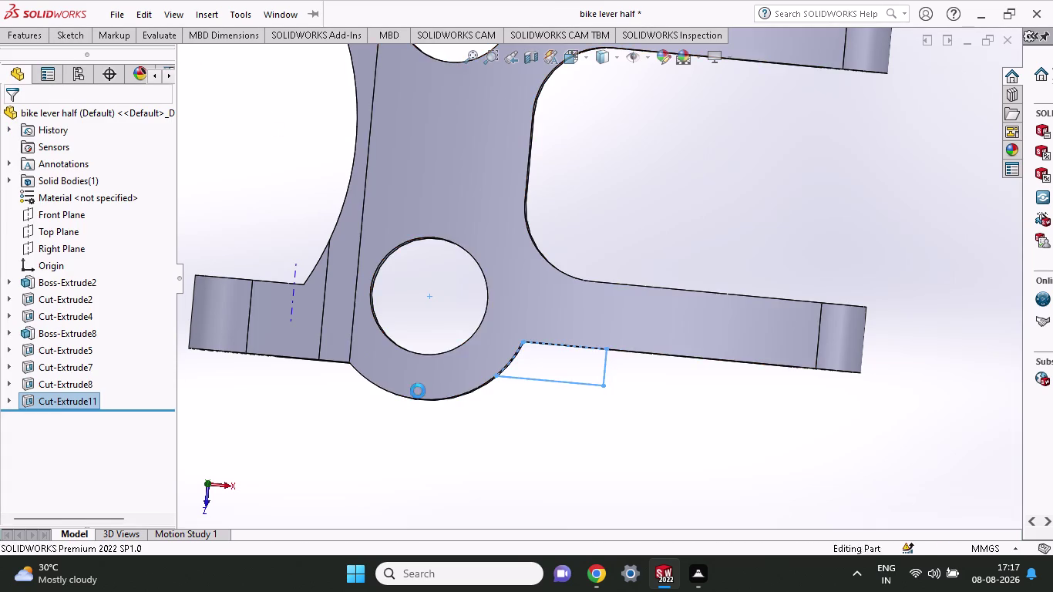
scroll(up, 3)
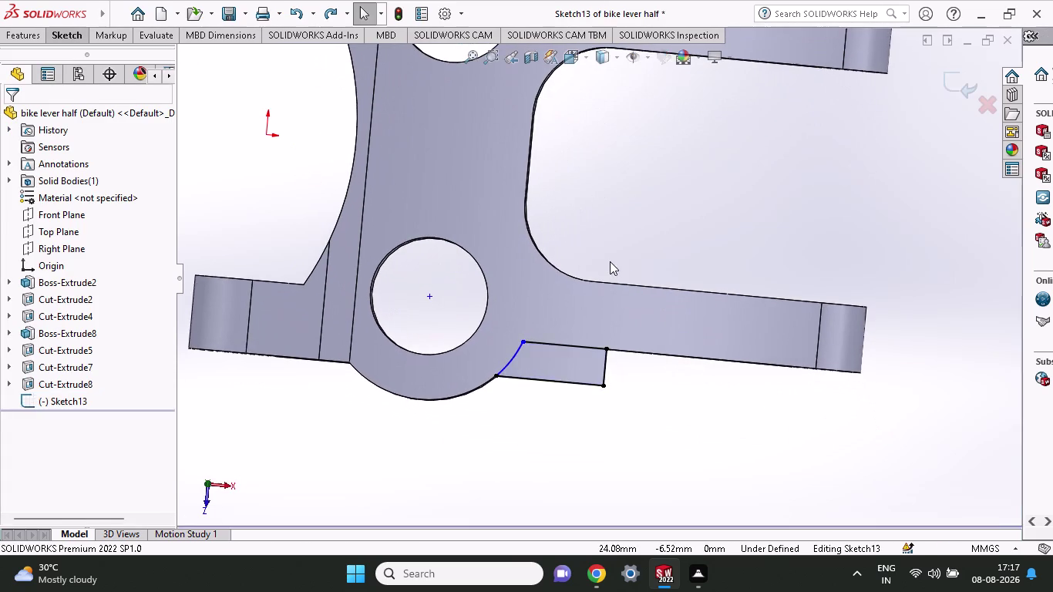
scroll(up, 3)
scroll(up, 3)
click(76, 40)
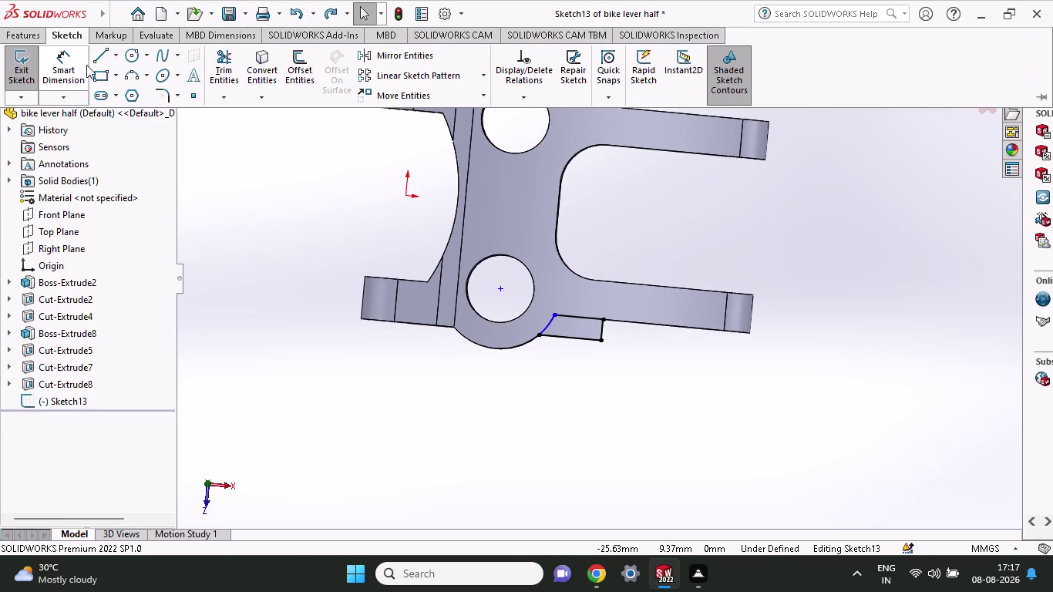
Draw a short horizontal line across the slot to serve as the mirror line.
click(99, 58)
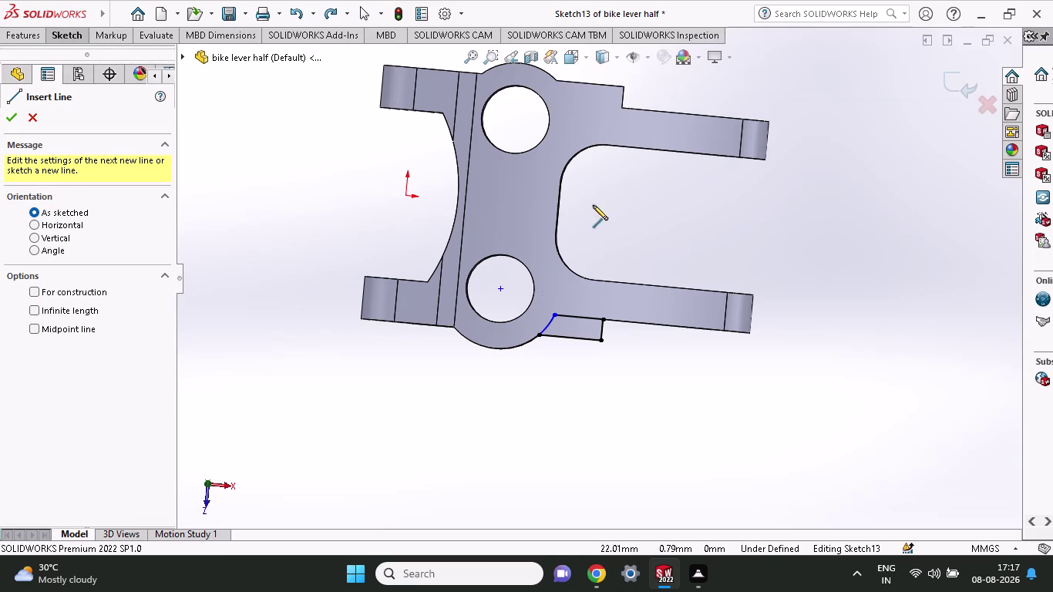
click(559, 210)
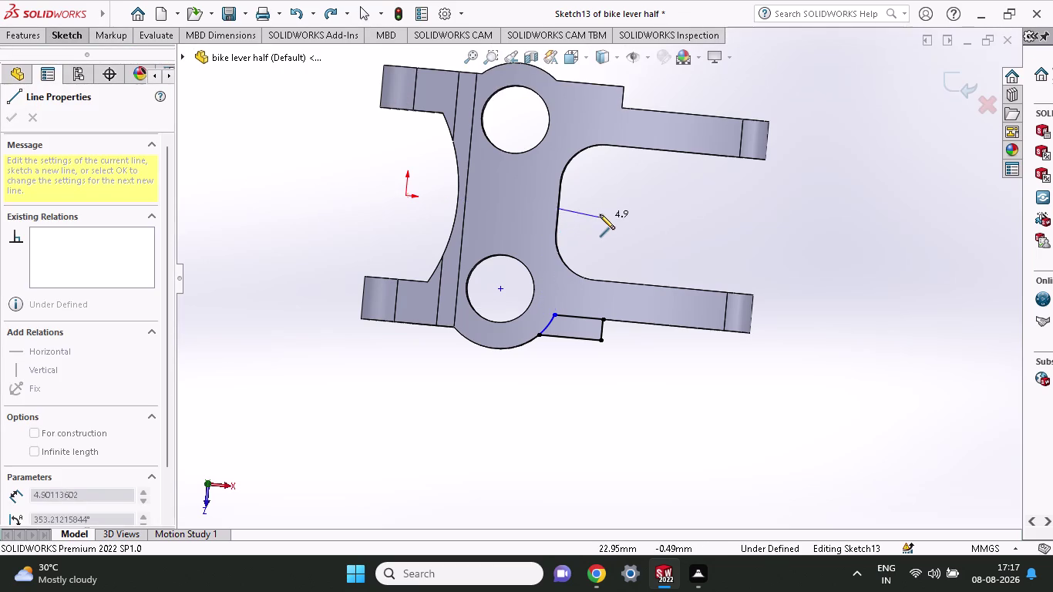
click(600, 213)
key(Escape)
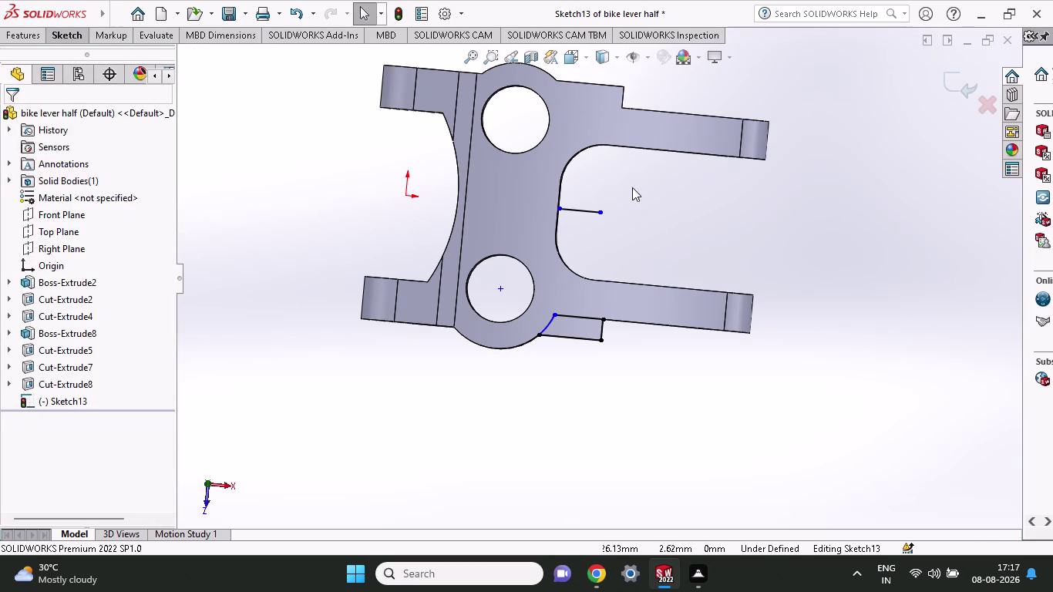
Mirror the lower arc and its three lines about the slot line onto the upper arm.
click(65, 35)
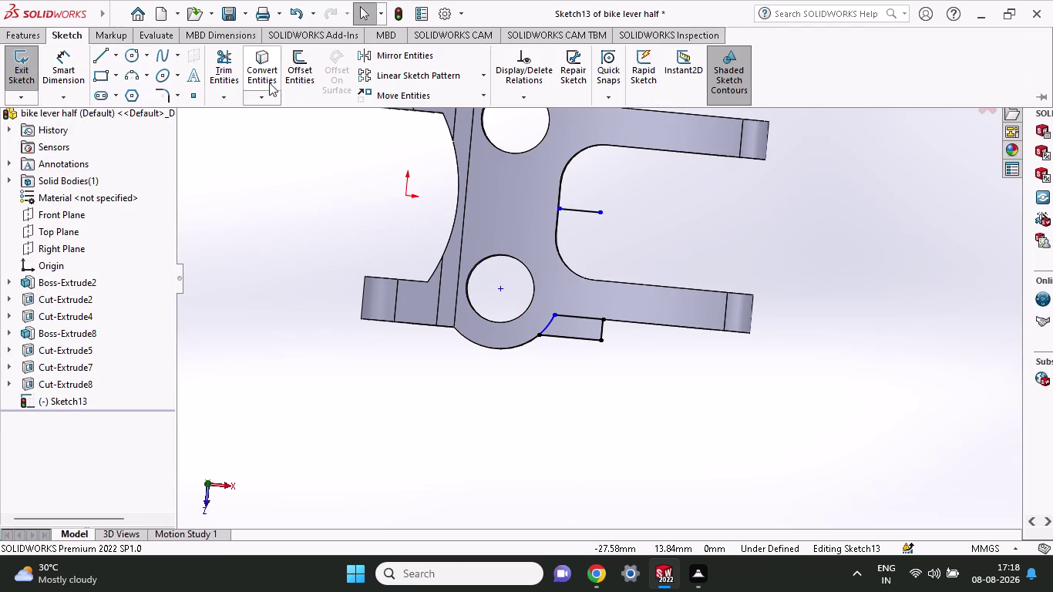
click(399, 63)
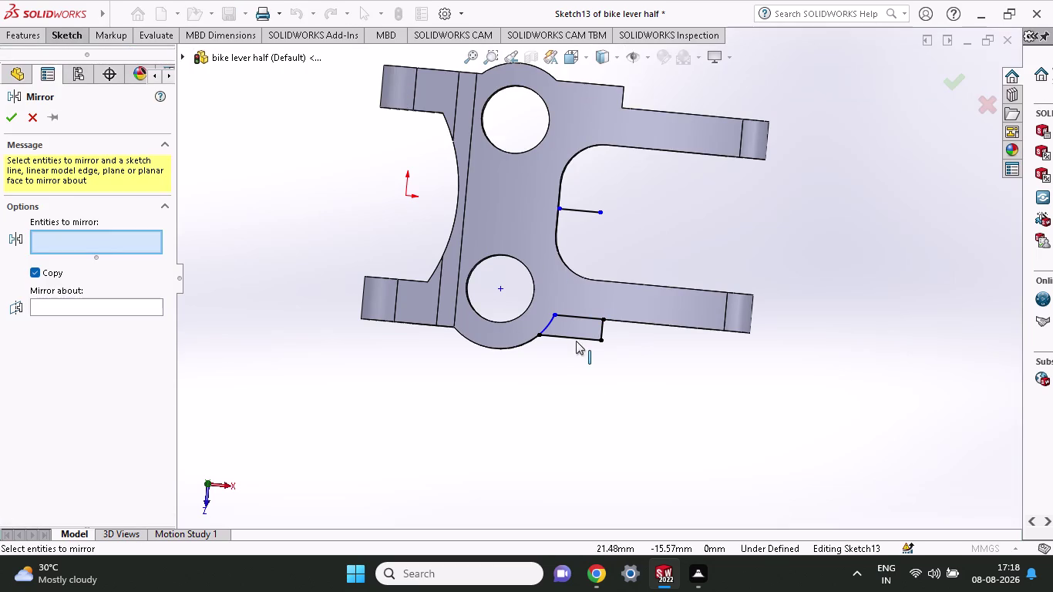
click(576, 339)
click(547, 325)
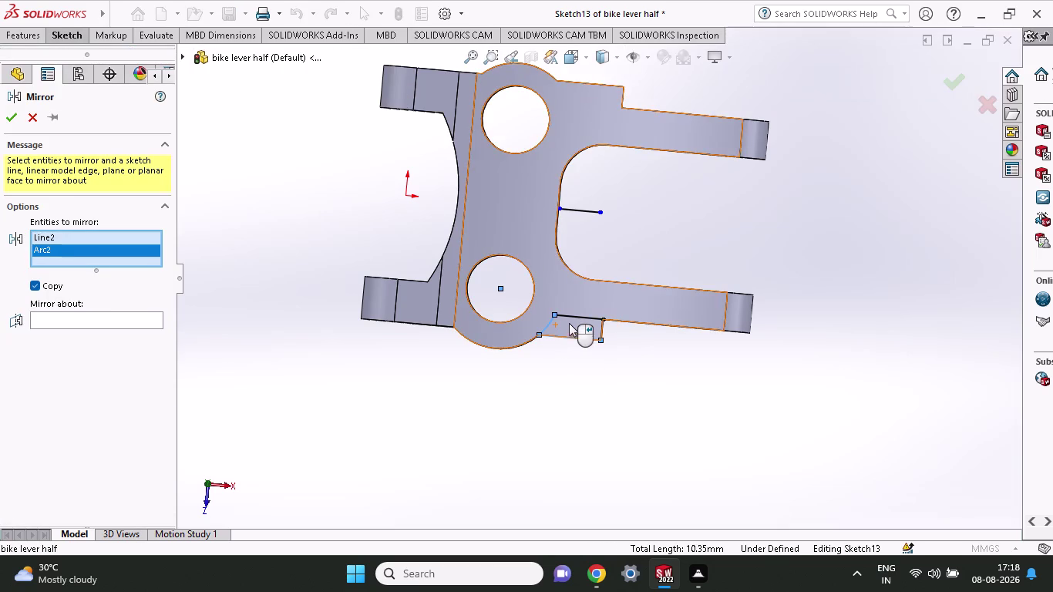
click(571, 313)
click(603, 327)
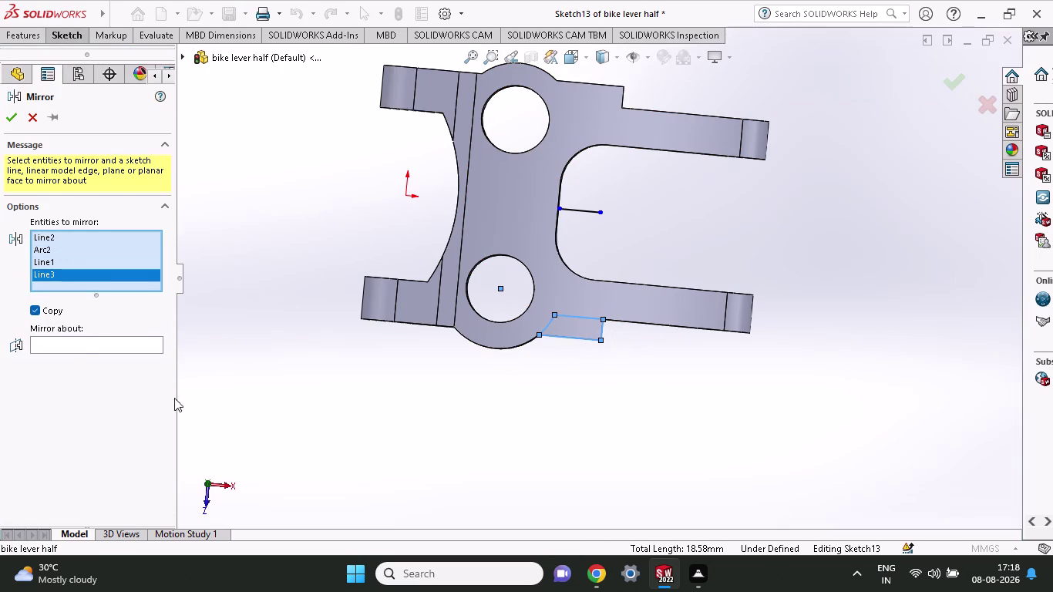
click(79, 338)
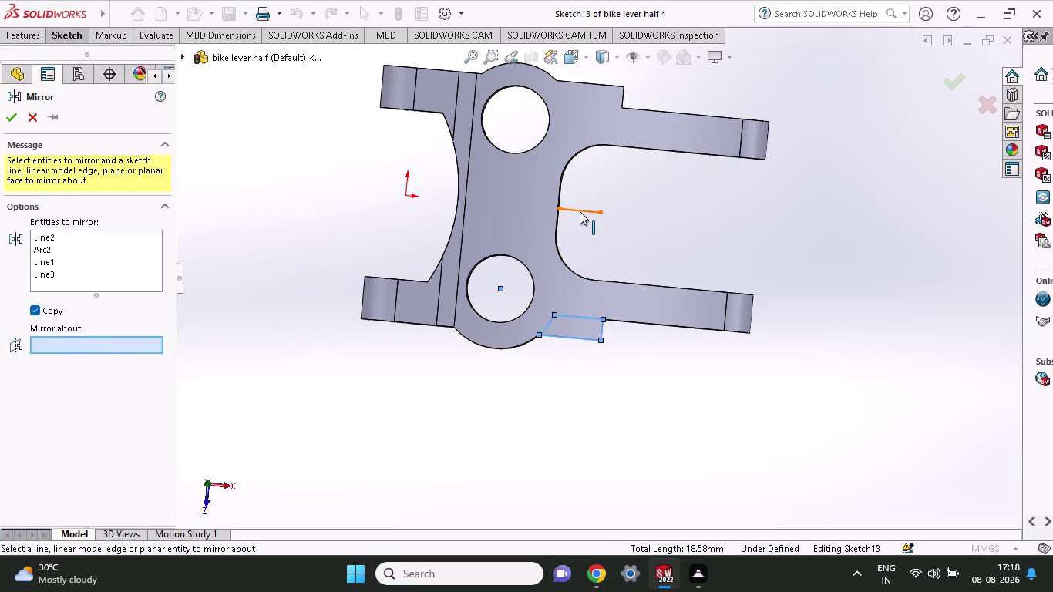
click(581, 208)
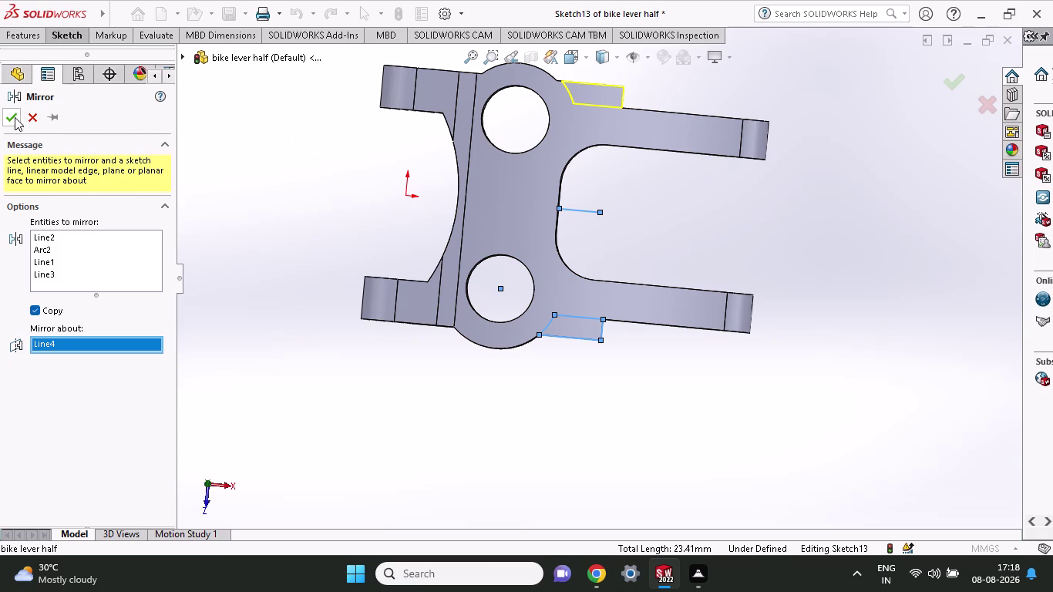
click(14, 117)
click(31, 34)
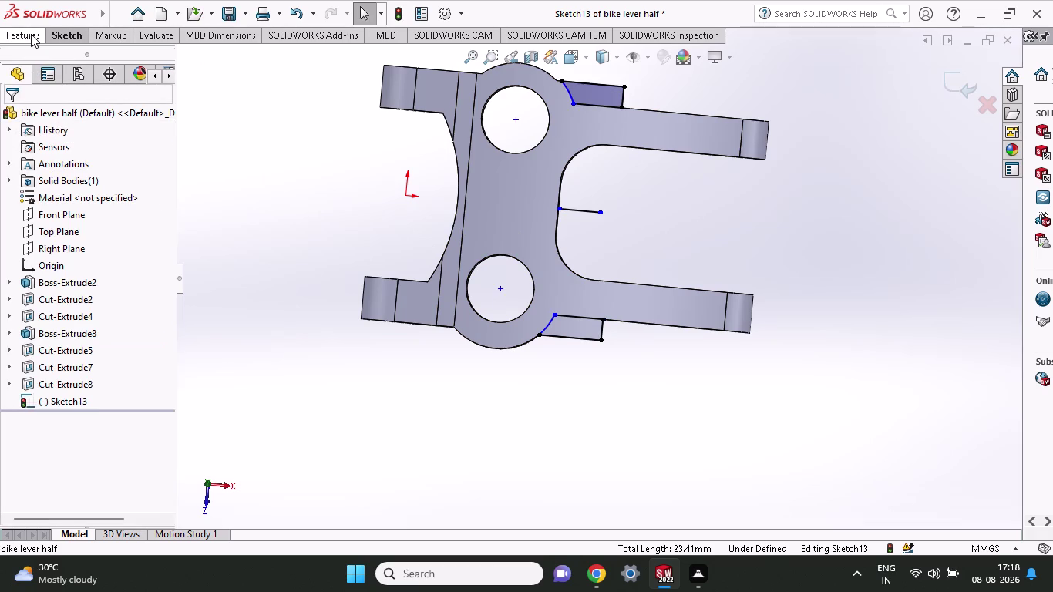
click(225, 61)
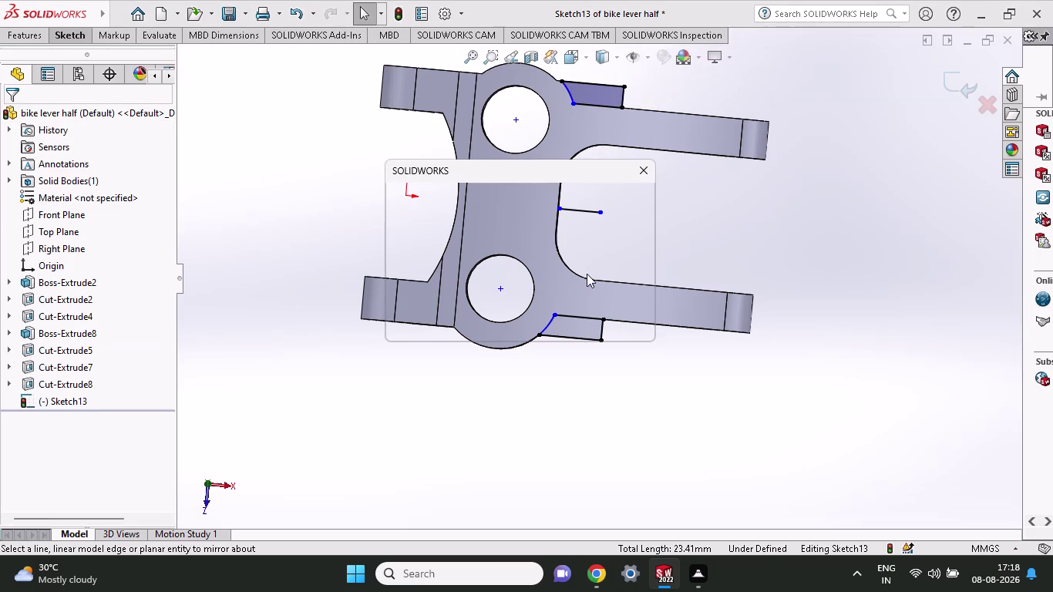
Cut the lower and upper Sketch13 regions Through All in both directions as Cut-Extrude12.
click(616, 319)
scroll(down, 3)
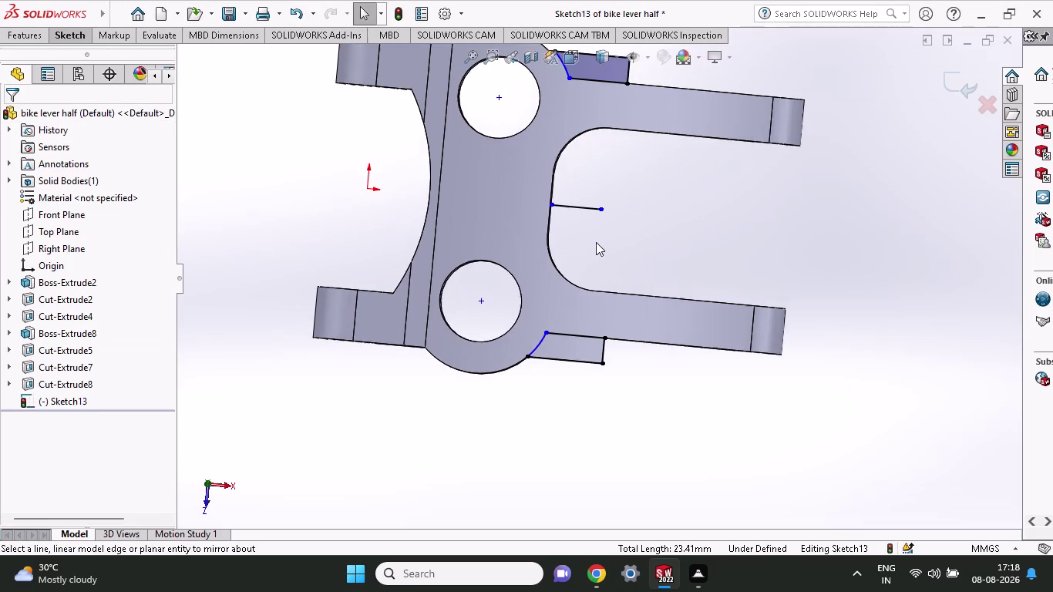
scroll(up, 3)
click(40, 36)
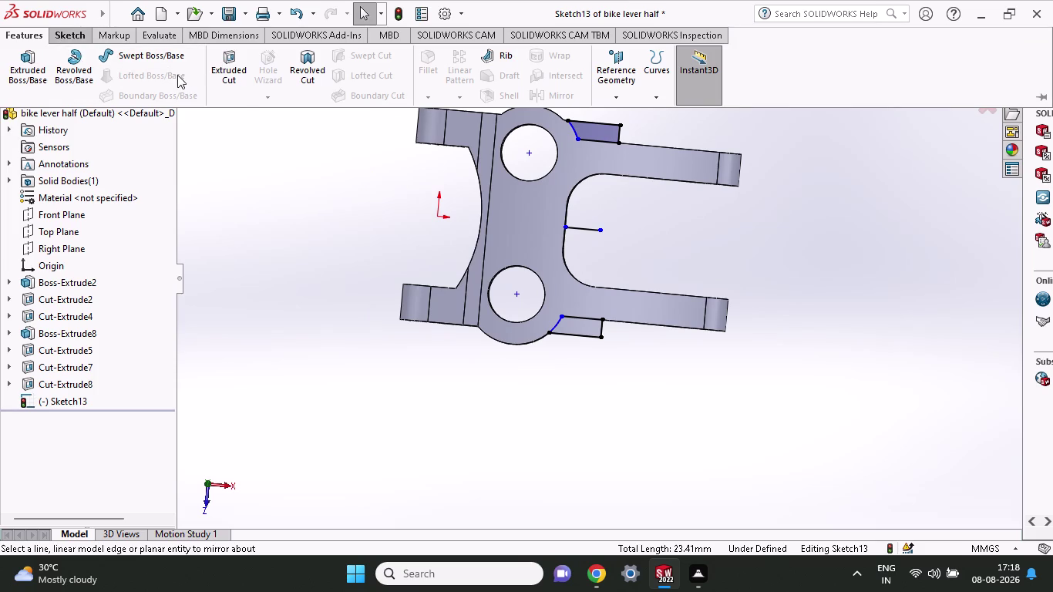
click(228, 62)
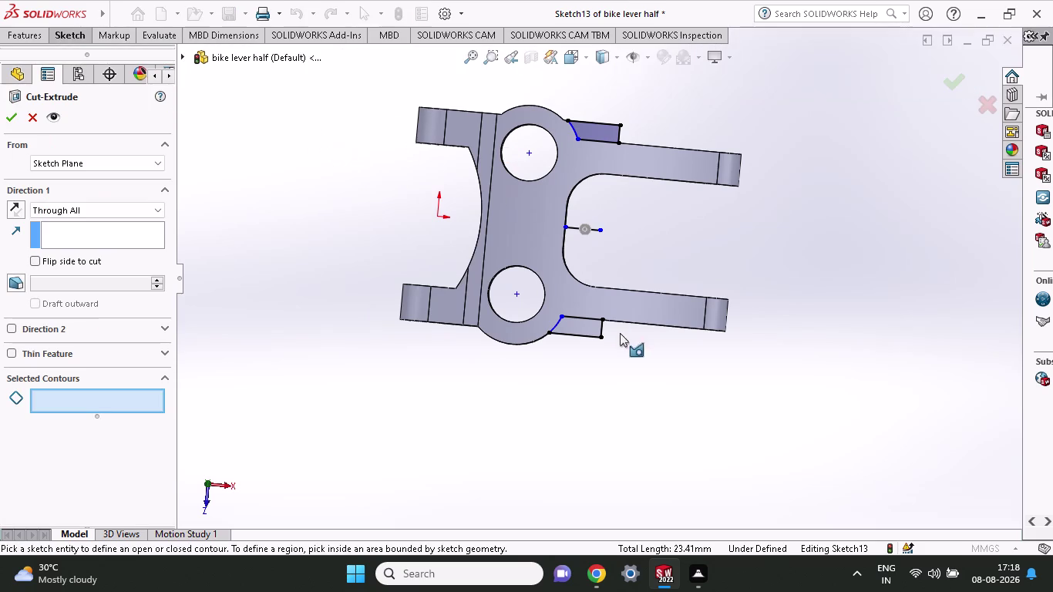
click(571, 324)
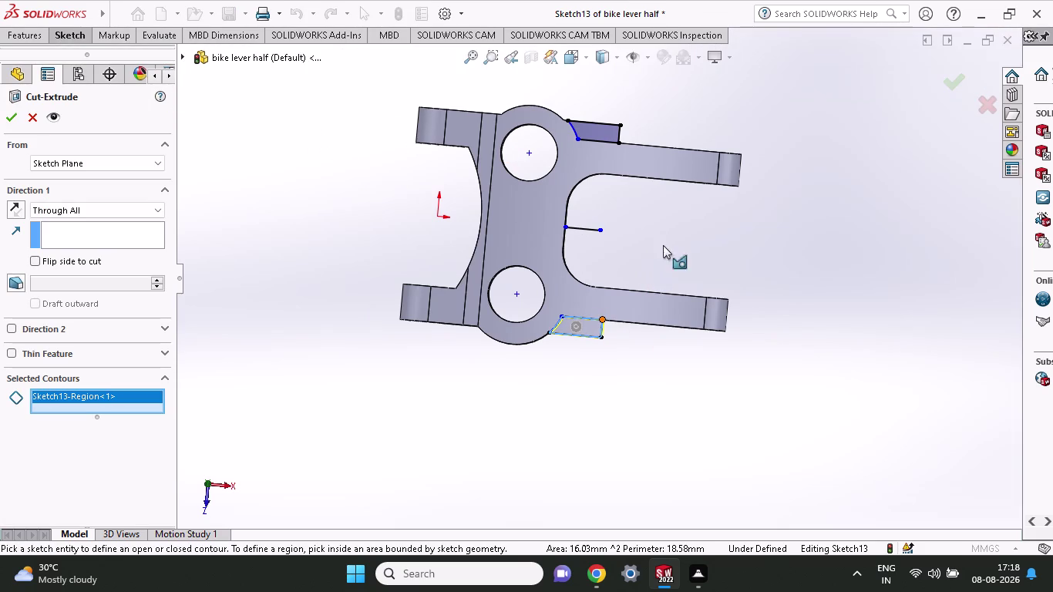
click(597, 133)
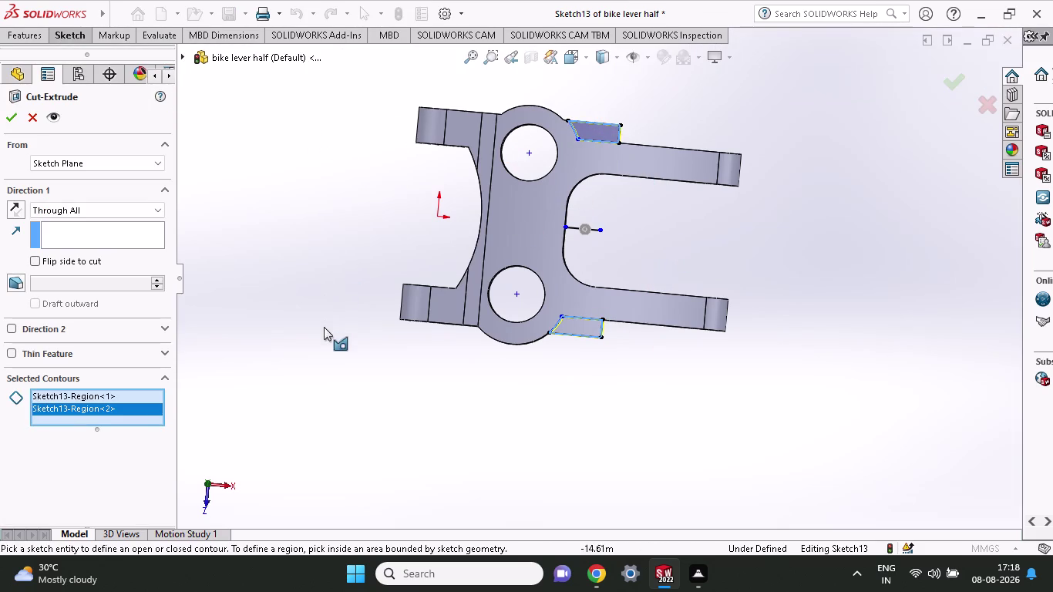
middle_drag(462, 382, 452, 258)
scroll(up, 3)
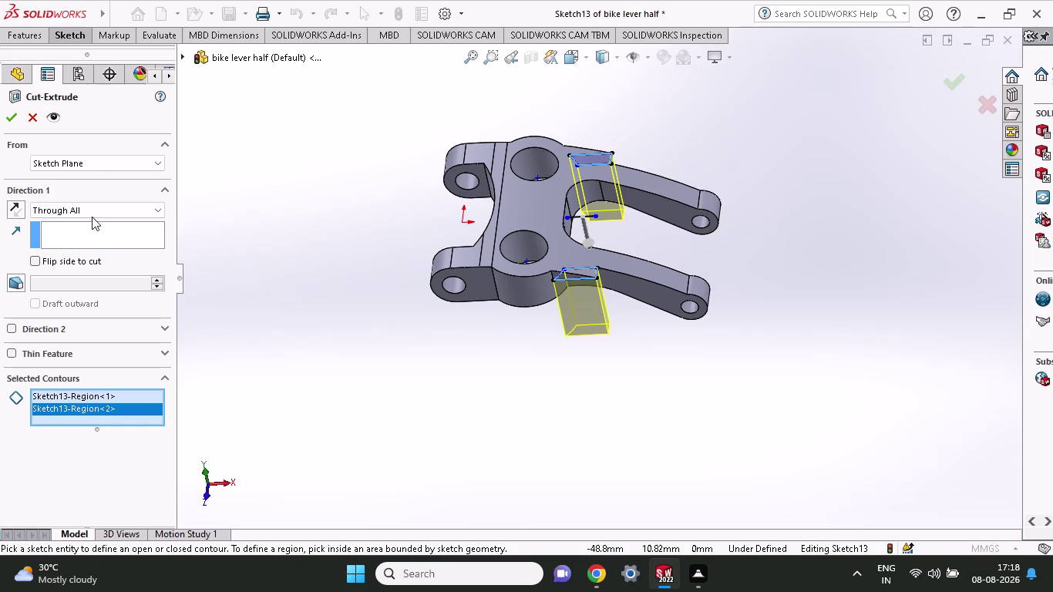
click(14, 328)
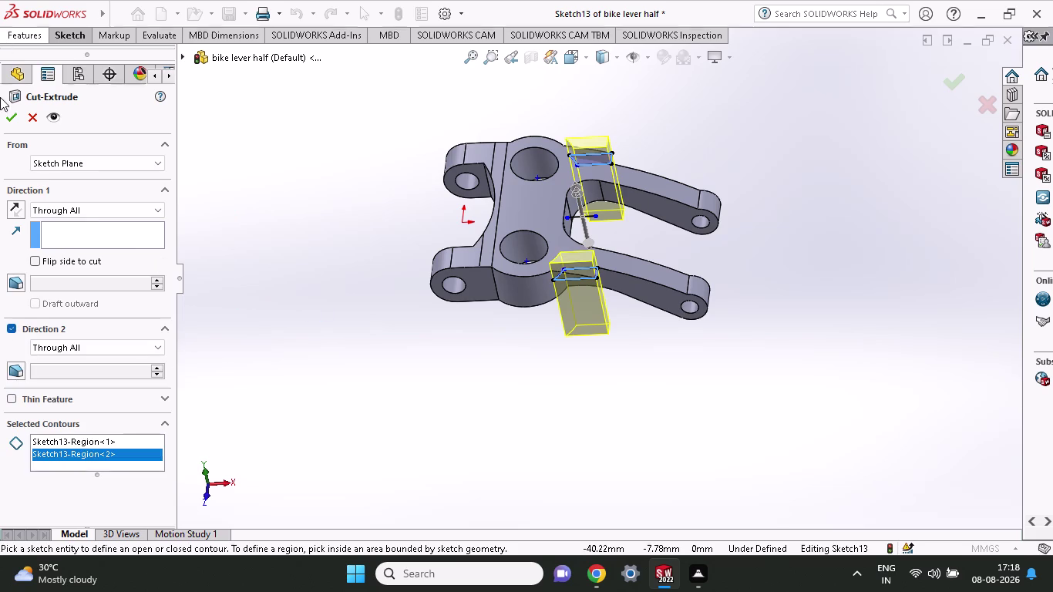
click(7, 112)
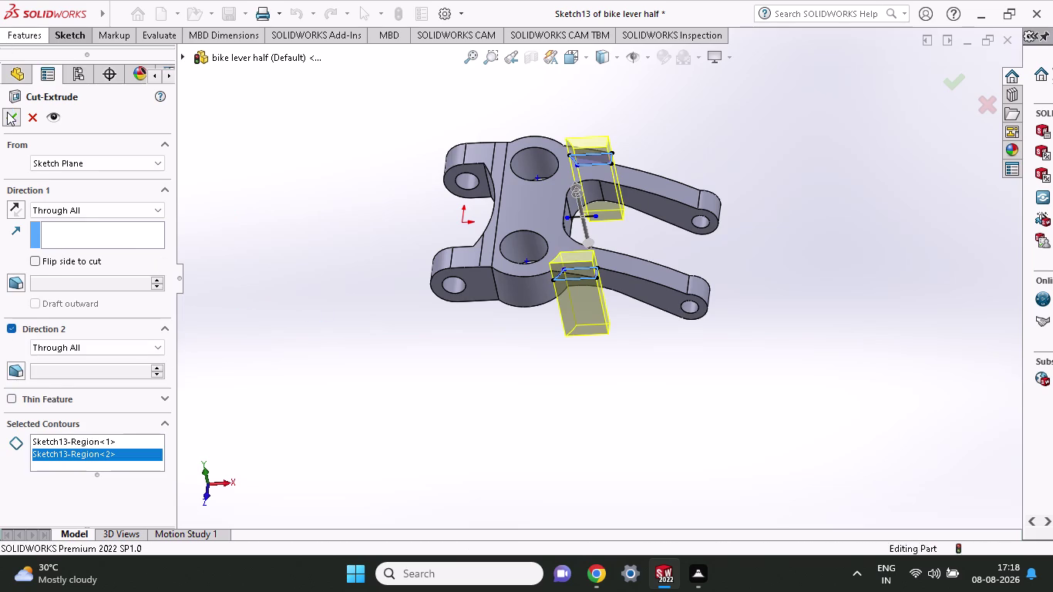
middle_drag(224, 250, 244, 364)
Orbit the lever from several angles to inspect the Cut-Extrude12 notches beside both holes.
scroll(down, 3)
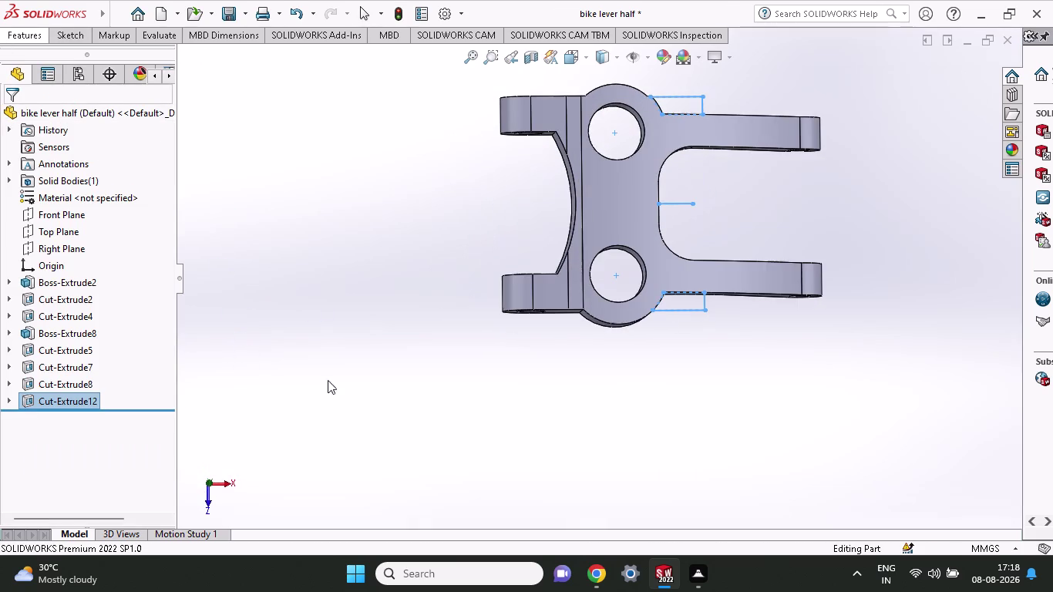
middle_click(734, 424)
click(653, 412)
middle_drag(720, 370, 715, 328)
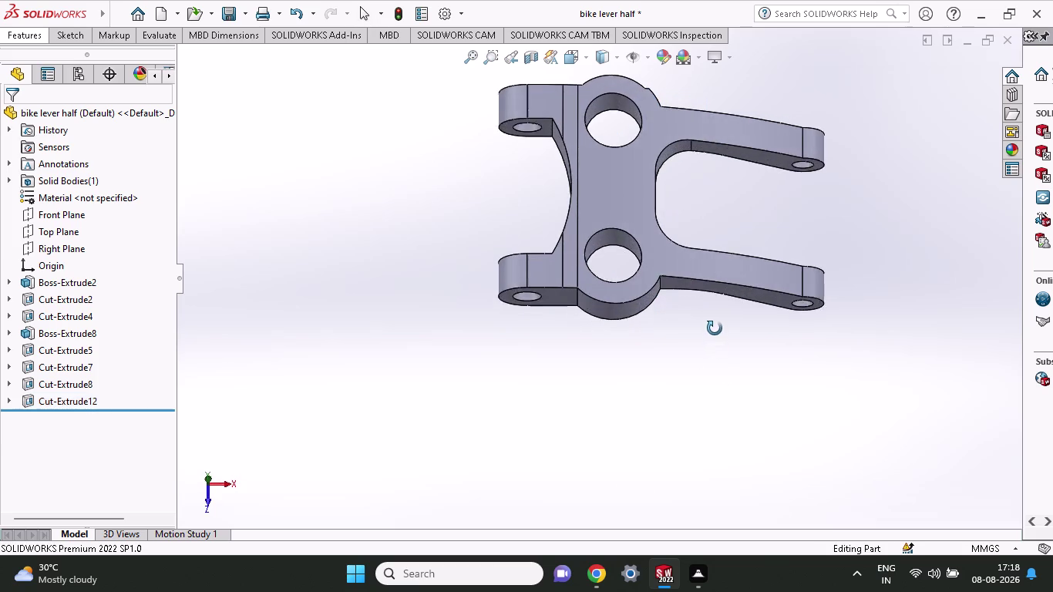
middle_drag(715, 328, 685, 297)
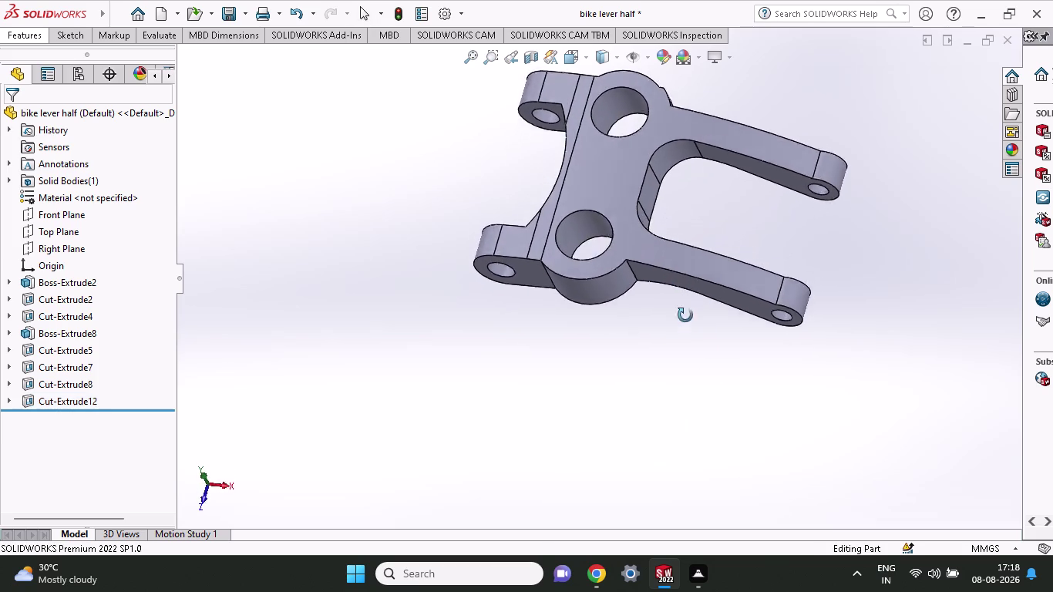
middle_drag(685, 298, 696, 289)
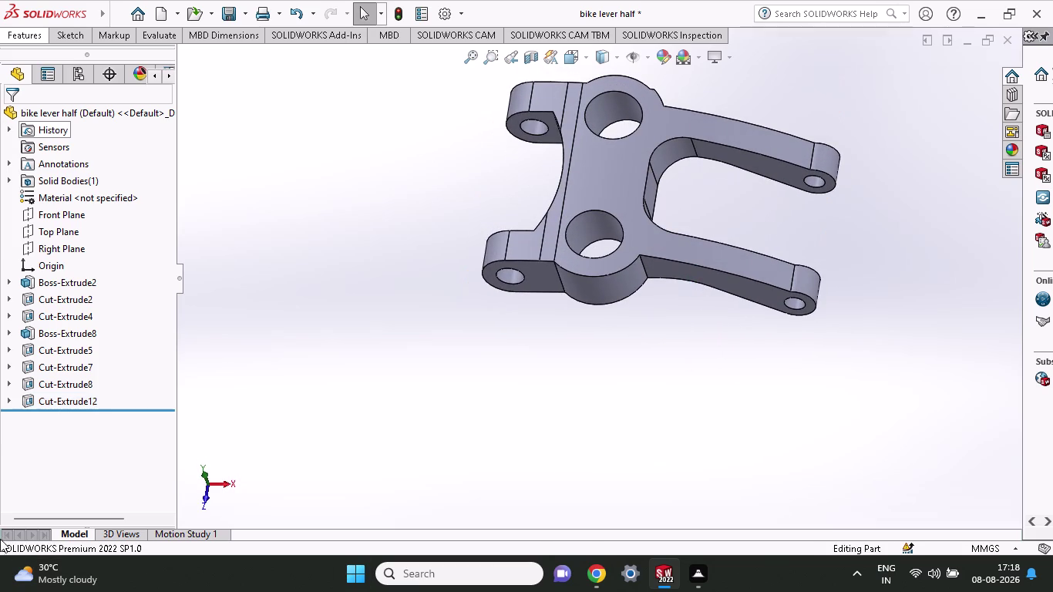
middle_drag(450, 396, 457, 506)
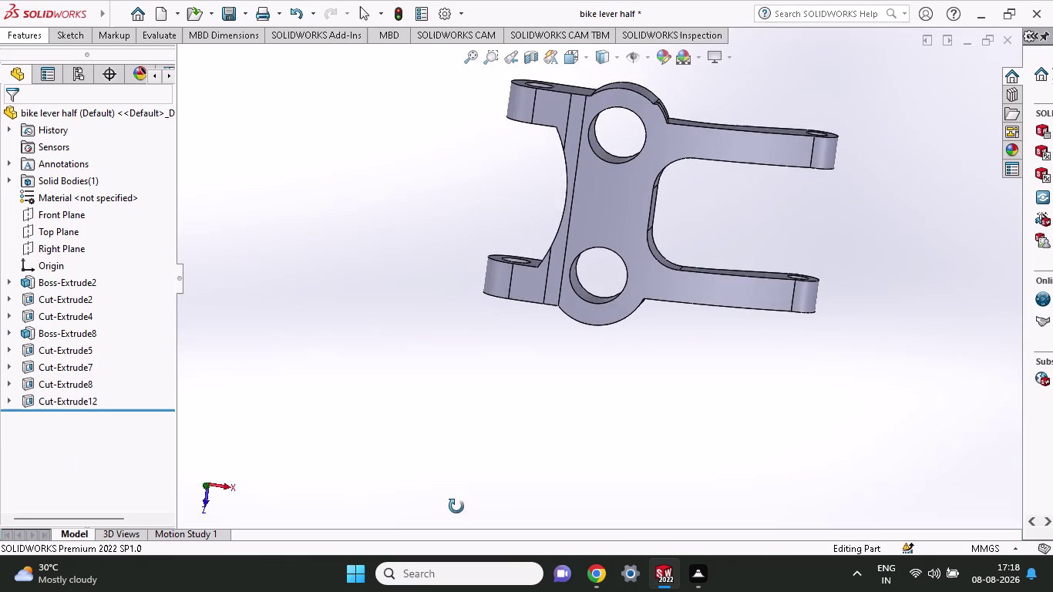
middle_drag(456, 507, 462, 473)
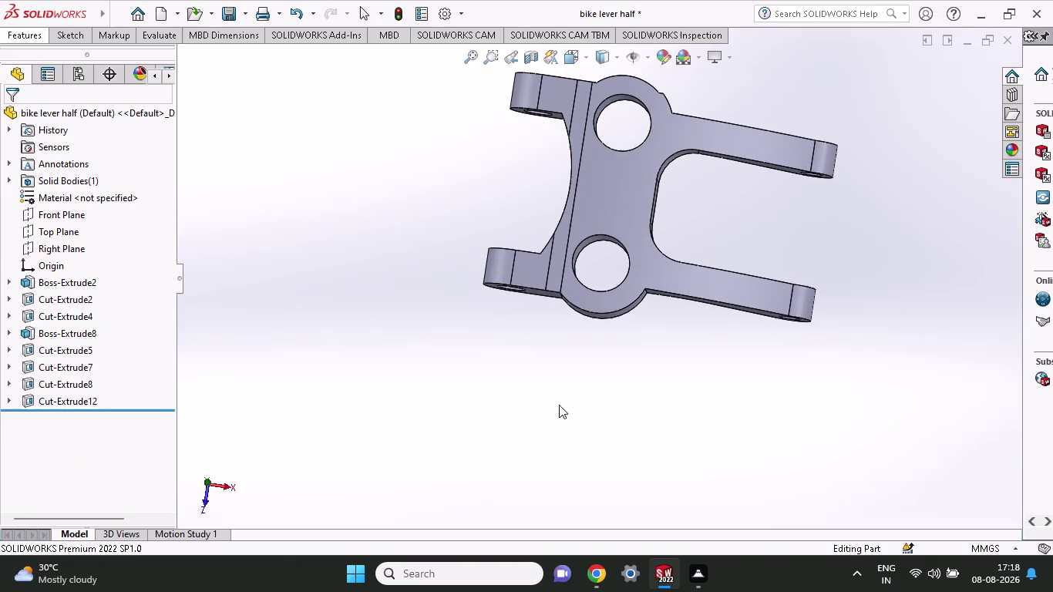
scroll(up, 3)
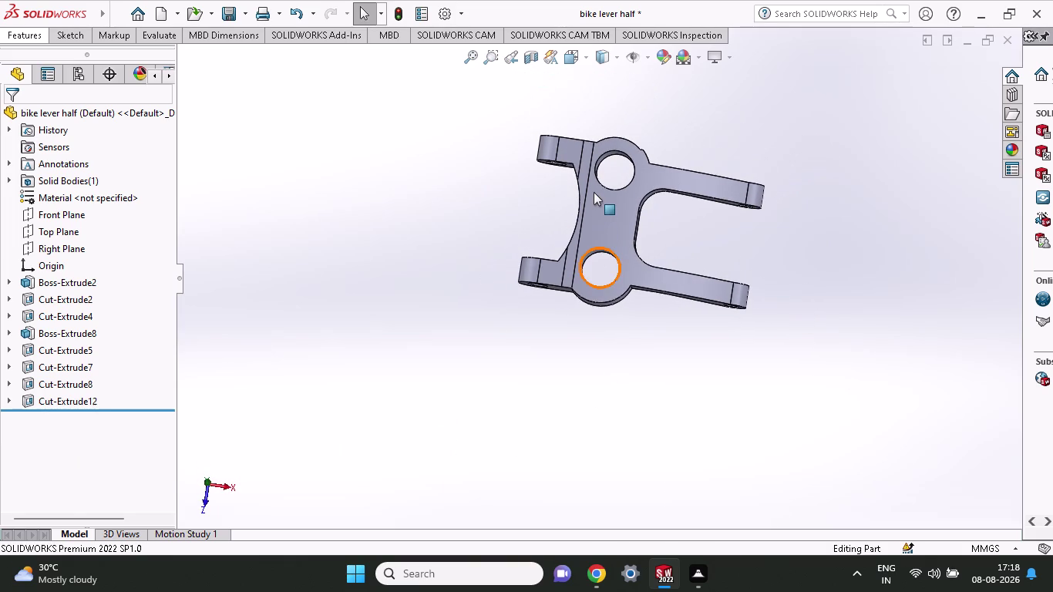
scroll(down, 3)
Dismiss the 'trouble loading this content' error overlay to get back to the lever.
middle_click(584, 387)
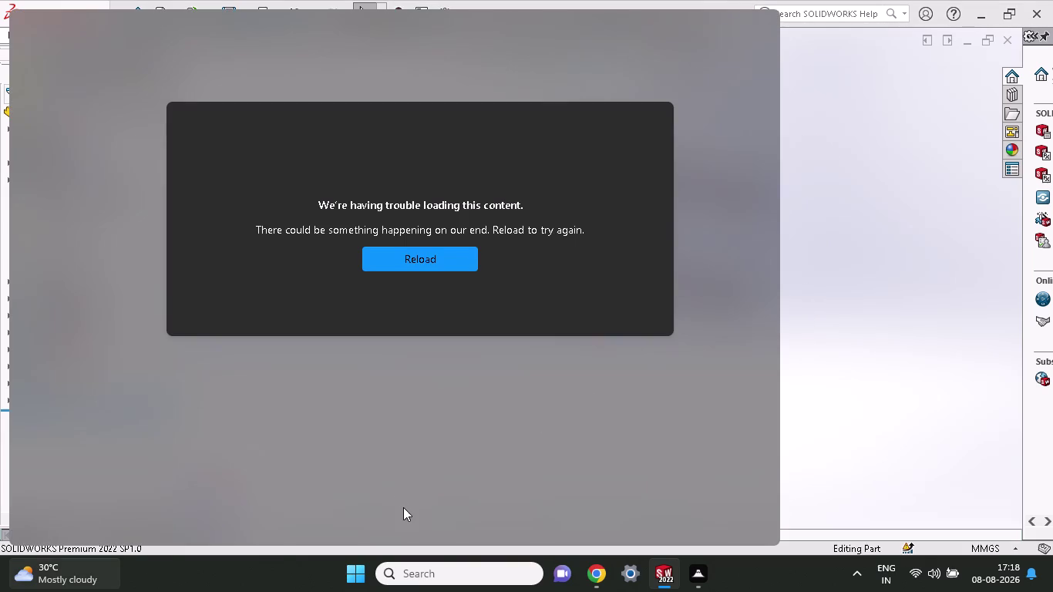
click(860, 409)
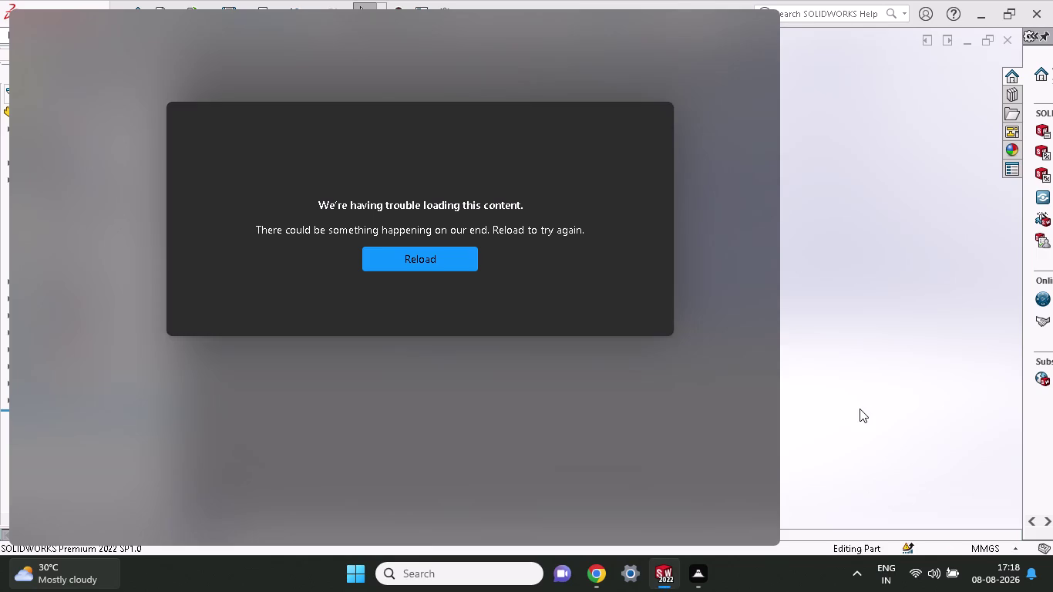
click(860, 409)
click(842, 462)
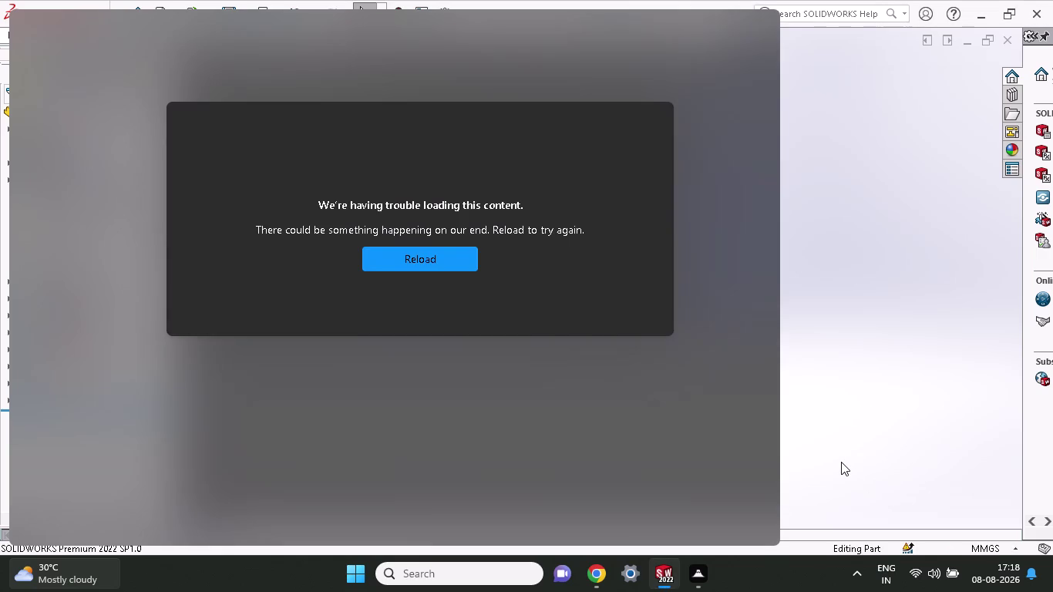
double_click(841, 461)
click(907, 440)
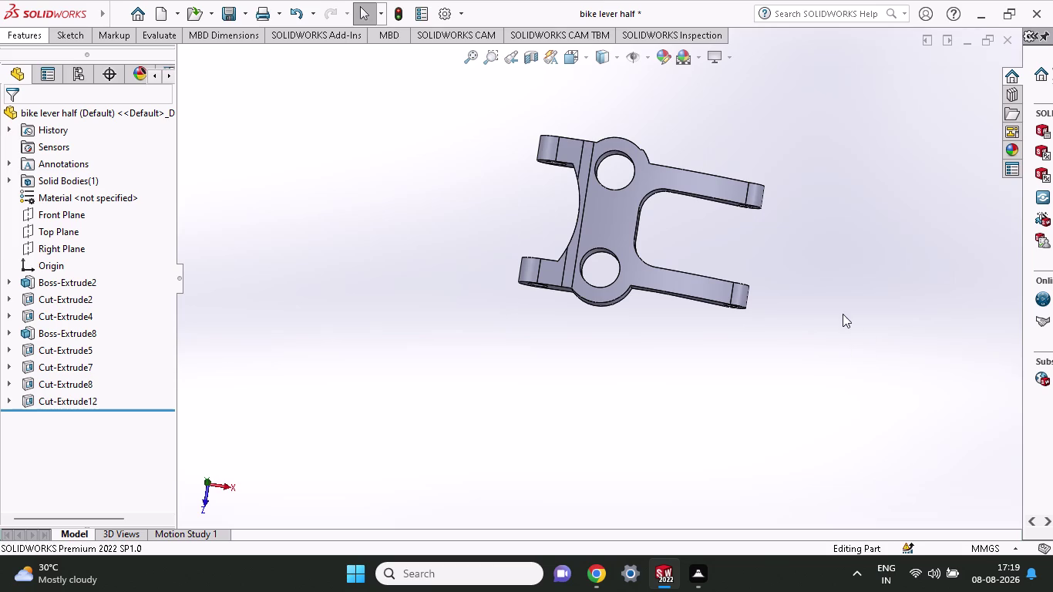
Orbit the lever from above and underneath, then undo the through-all cut.
middle_drag(737, 252, 723, 315)
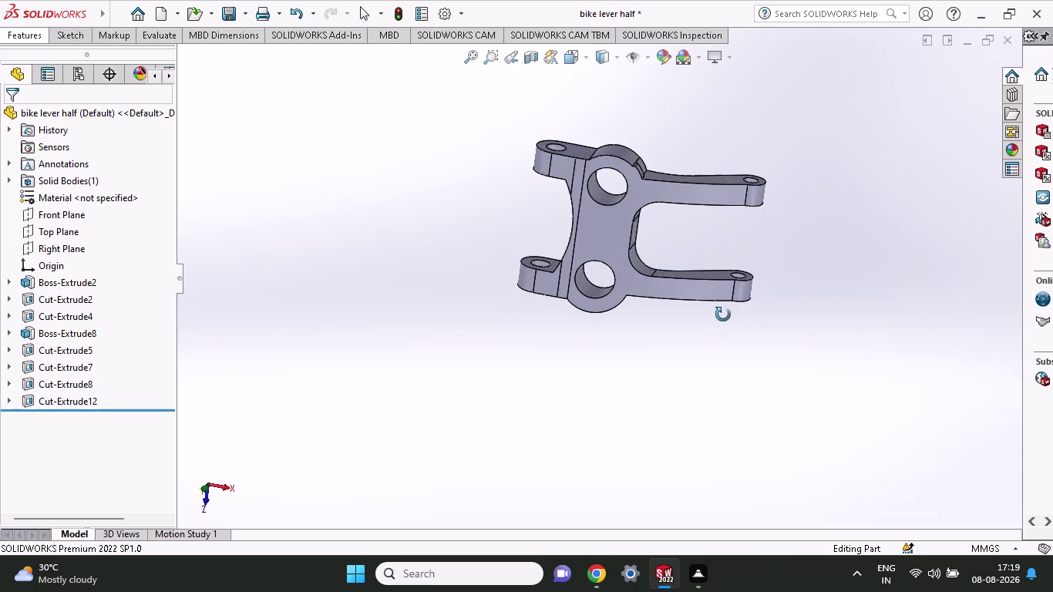
middle_drag(723, 315, 717, 313)
middle_drag(717, 313, 655, 228)
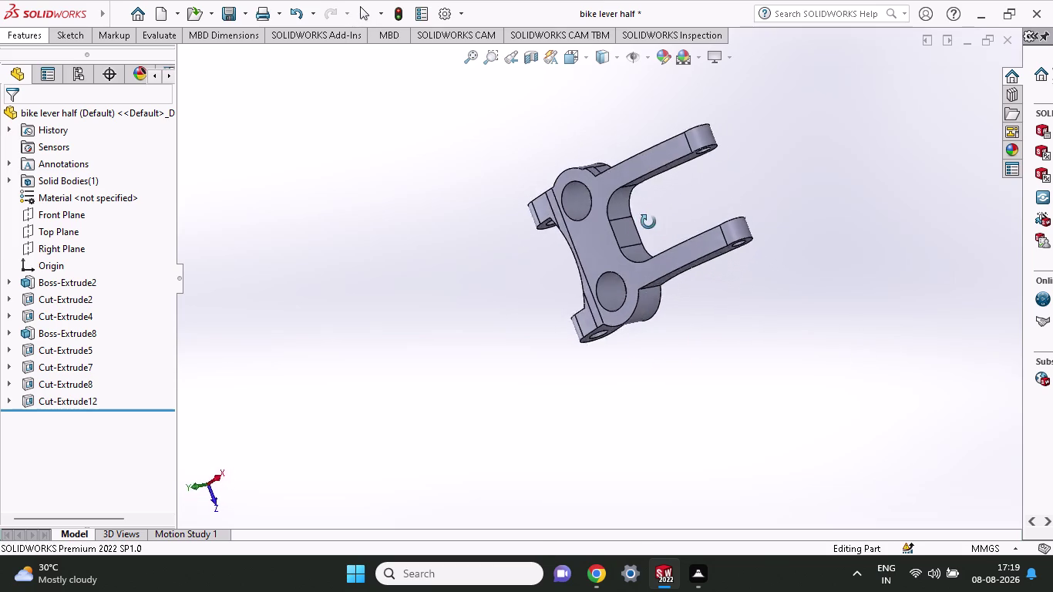
middle_drag(654, 228, 710, 194)
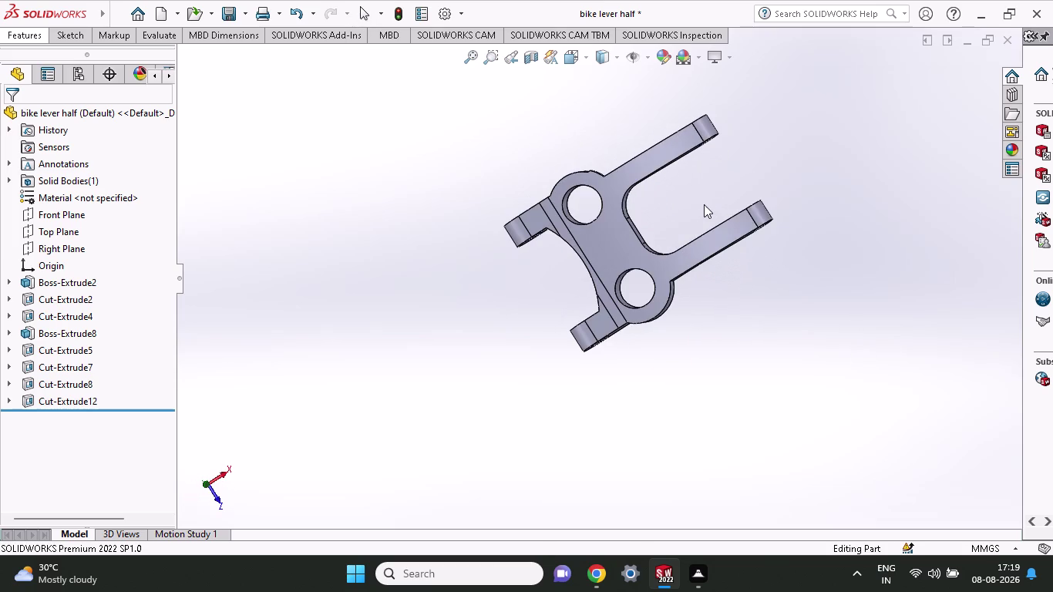
key(ctrl+z)
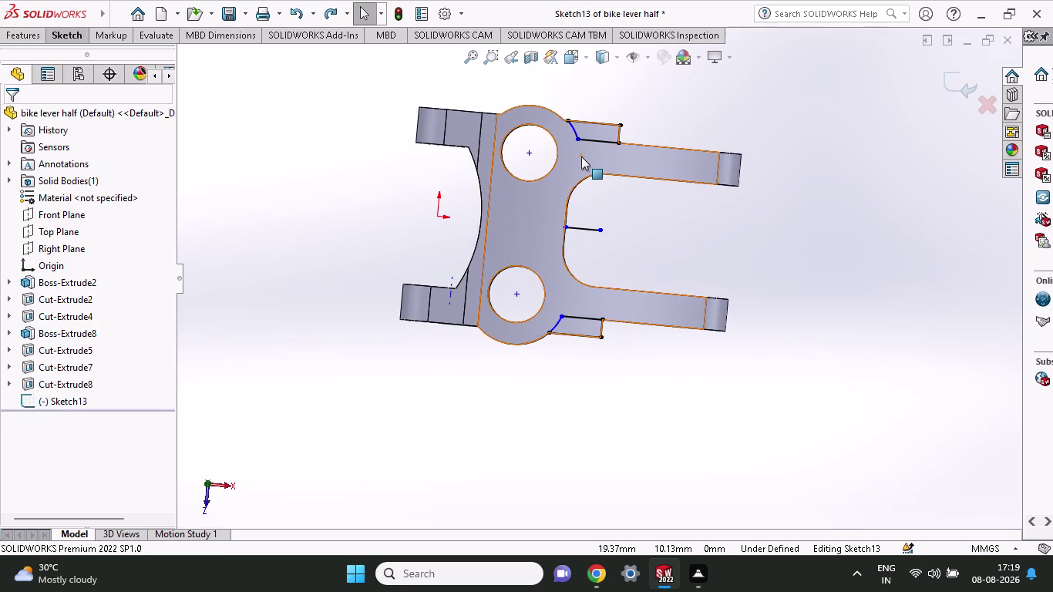
Undo the mirrored upper profile and exit Sketch13 from the Front Plane menu.
key(ctrl+z)
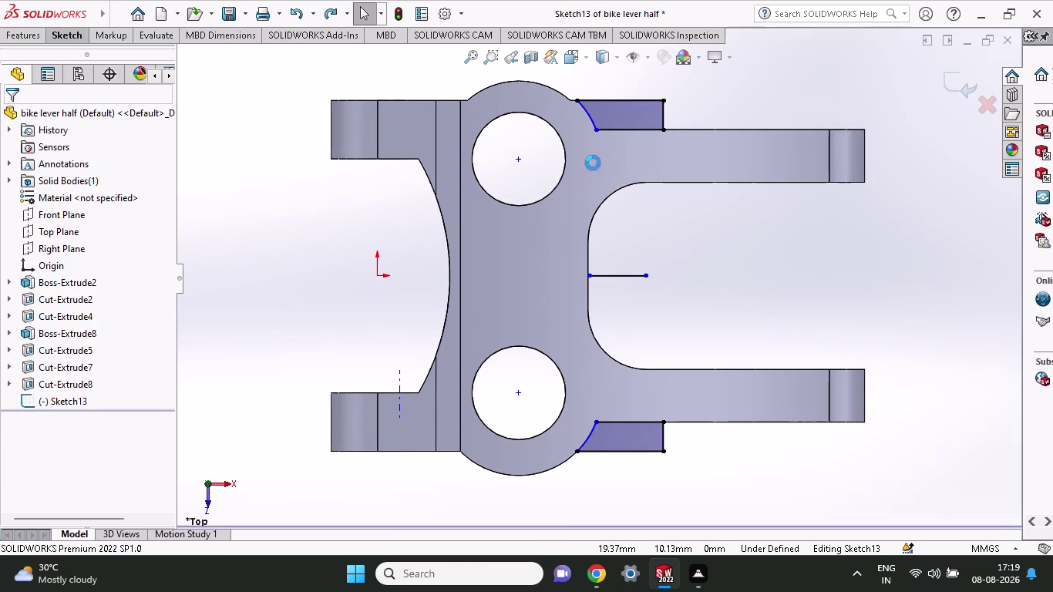
key(ctrl+z)
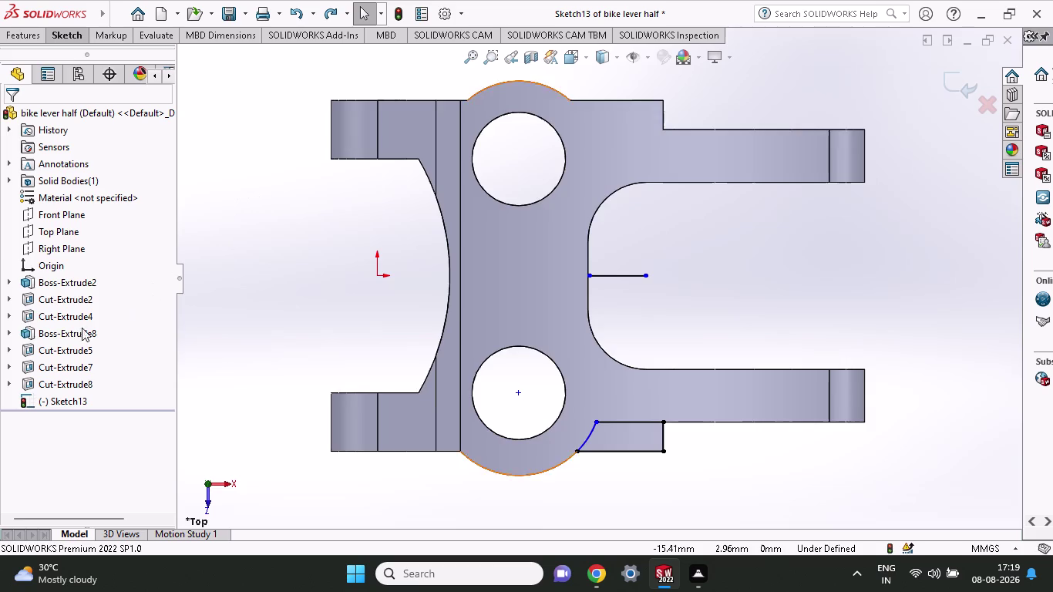
click(54, 216)
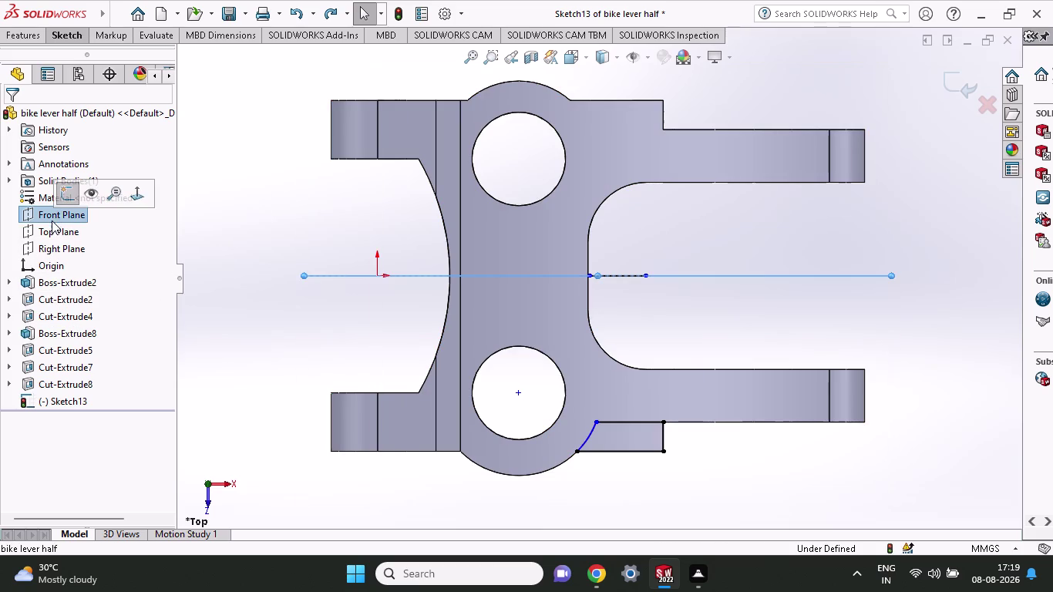
right_click(51, 222)
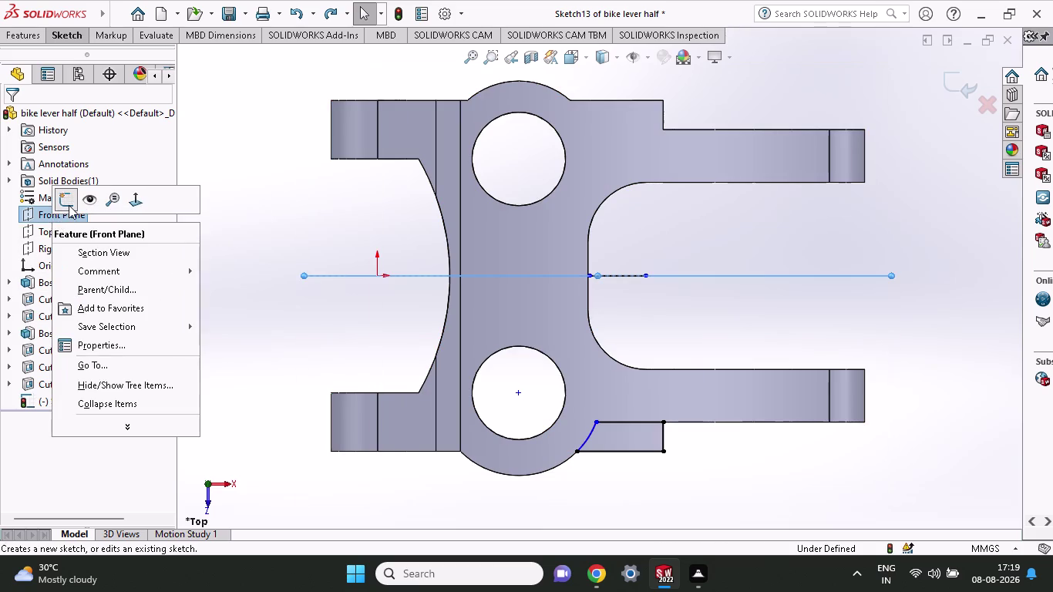
click(69, 204)
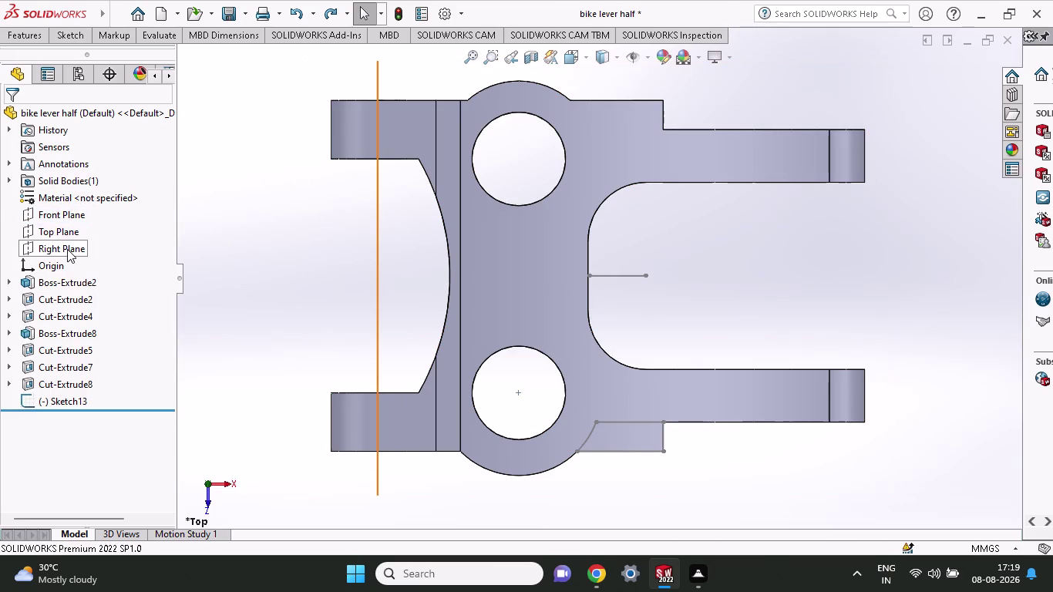
Start Sketch14 on the Top Plane and draw a horizontal line inside the slot.
click(66, 230)
click(74, 211)
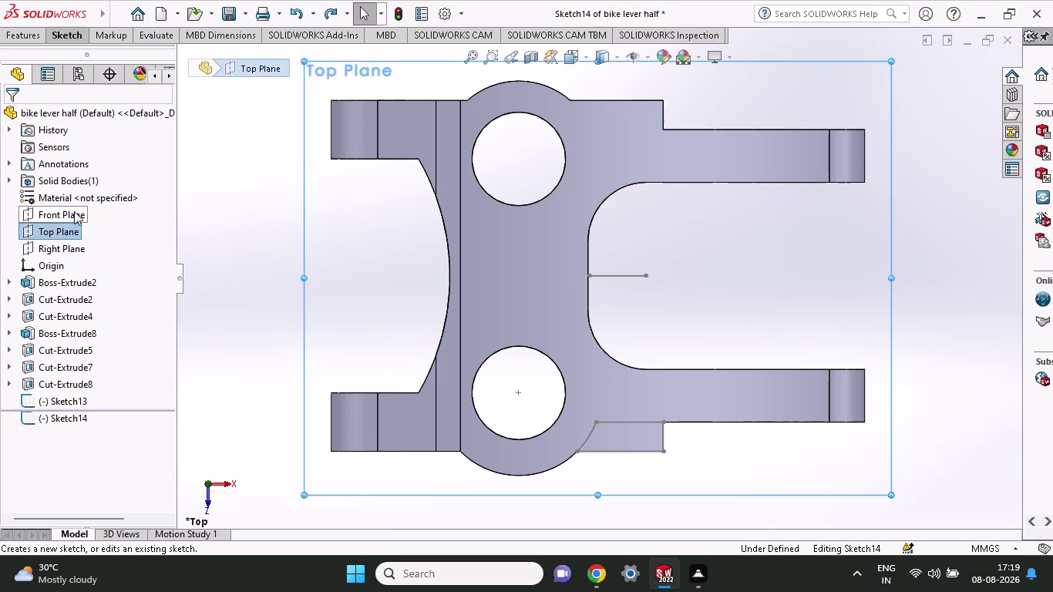
click(67, 37)
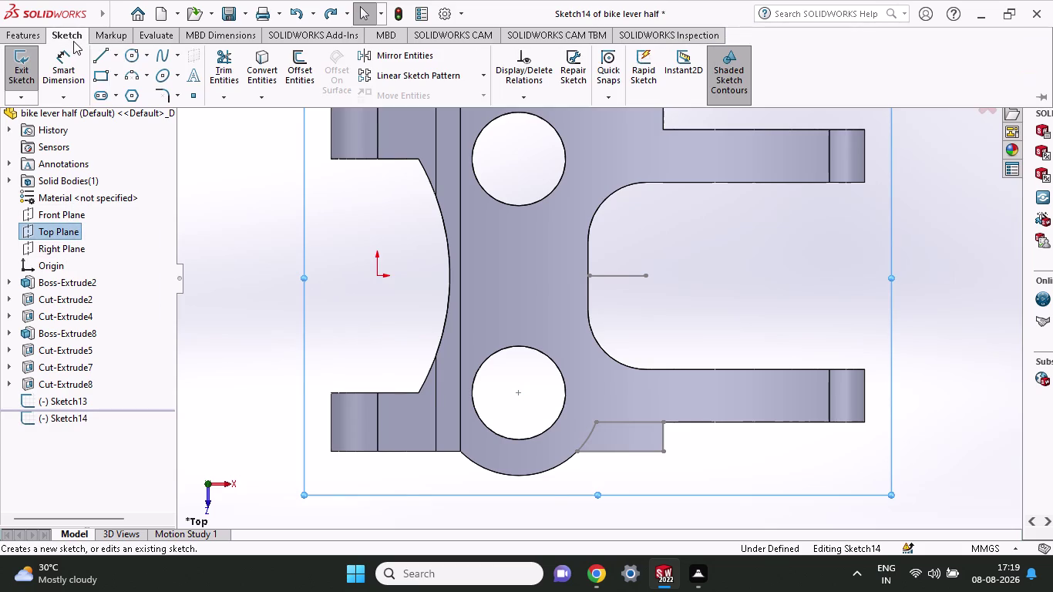
click(97, 51)
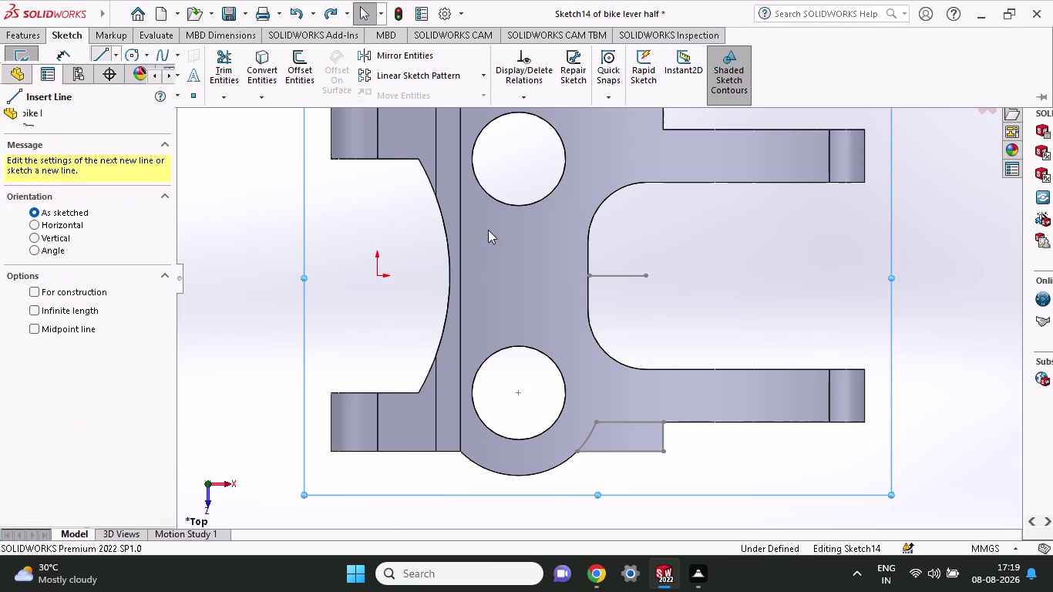
click(589, 278)
click(761, 280)
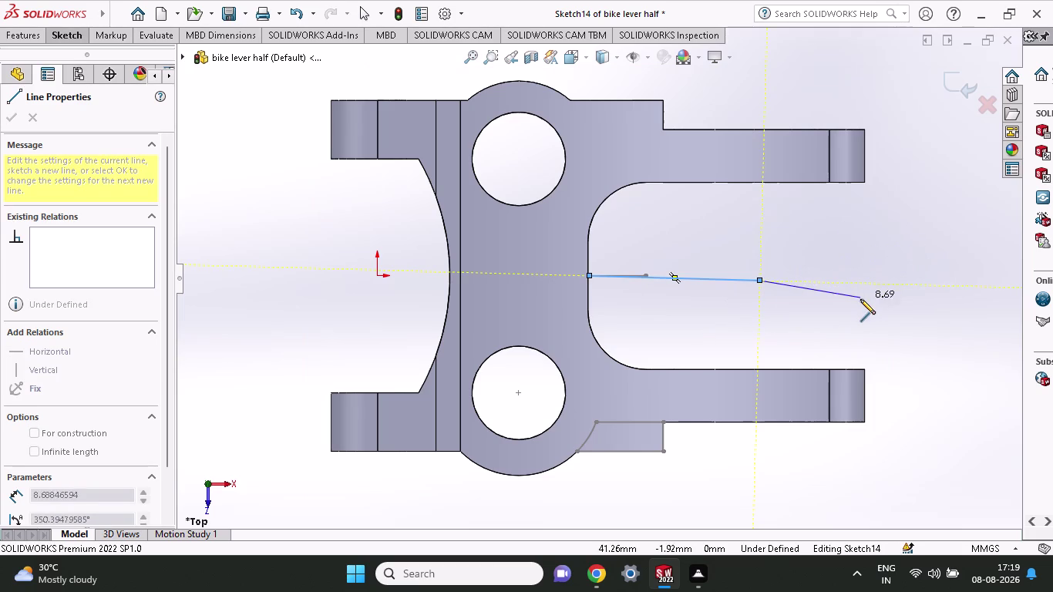
key(ctrl+z)
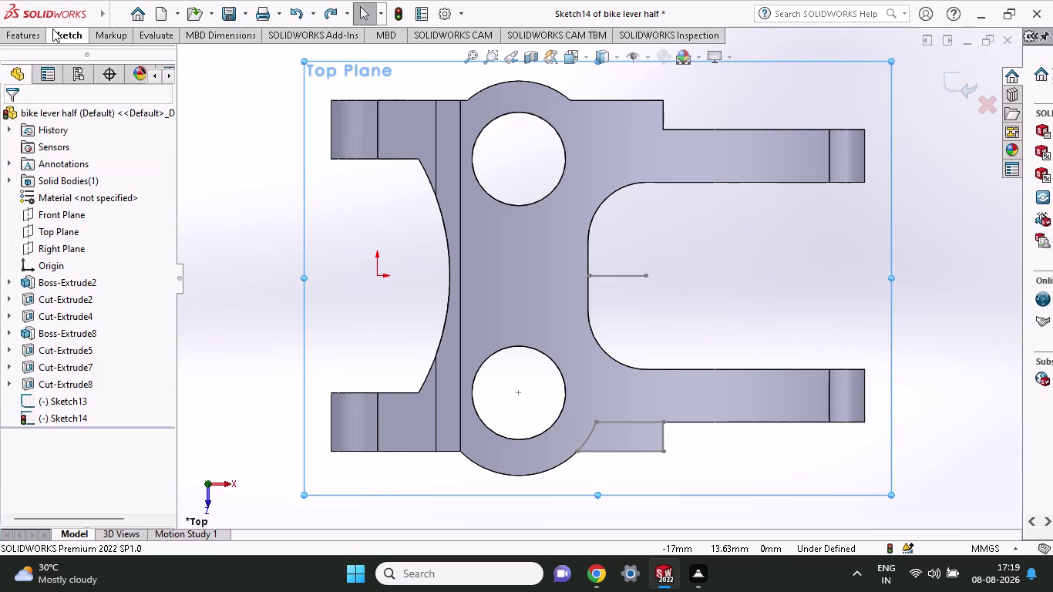
click(52, 29)
click(94, 57)
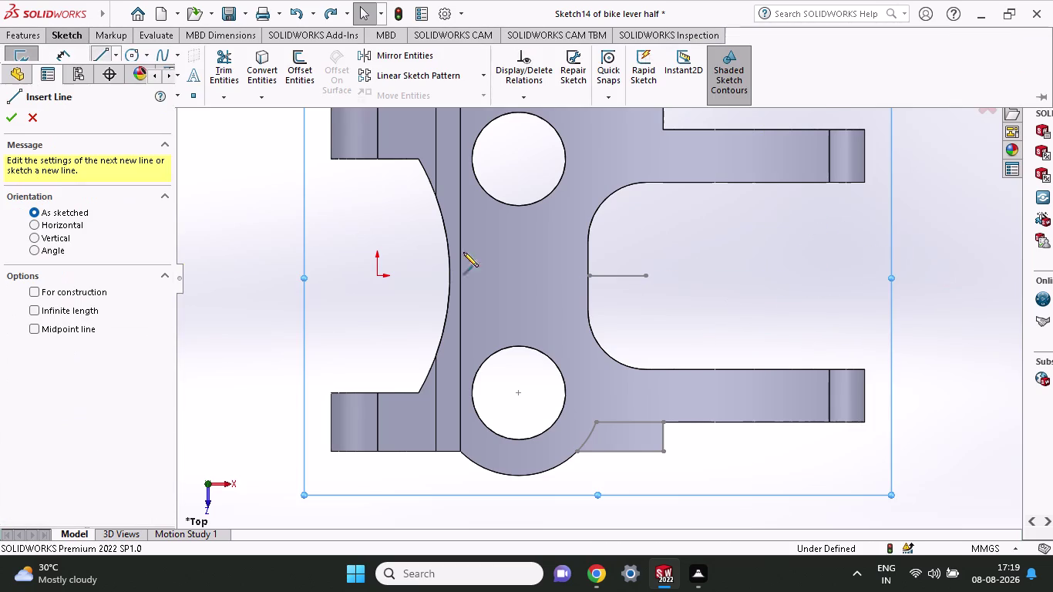
click(585, 278)
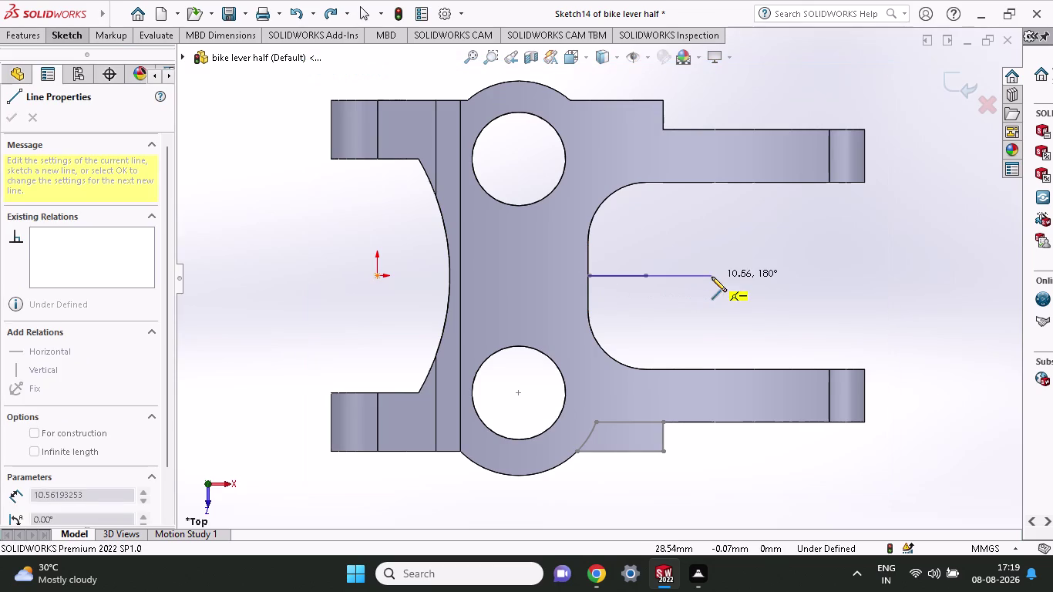
click(711, 276)
right_click(728, 313)
click(755, 328)
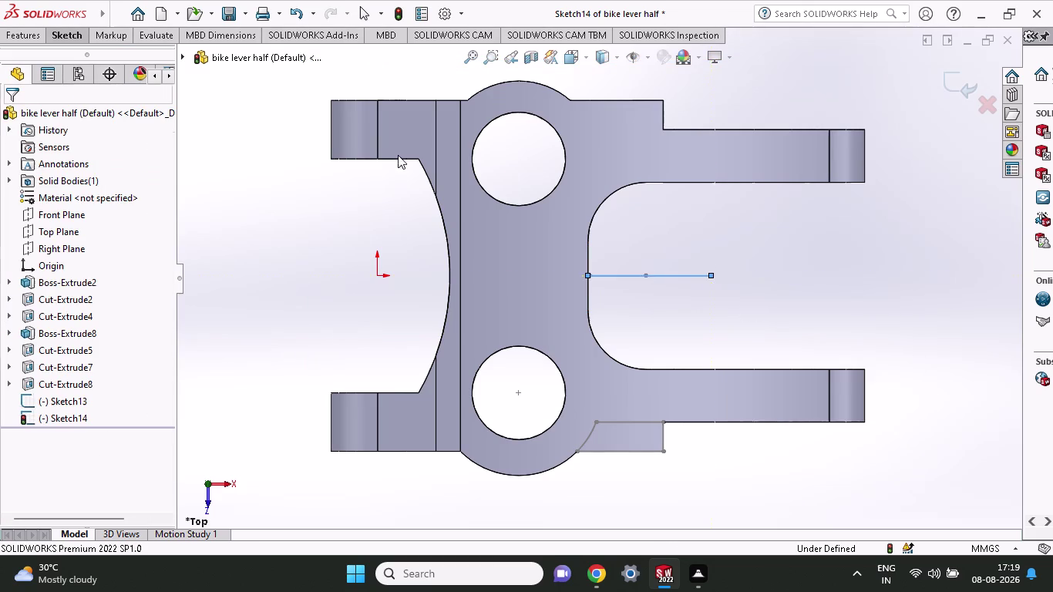
Open Mirror Entities, then cancel and undo back out of Sketch14.
click(62, 29)
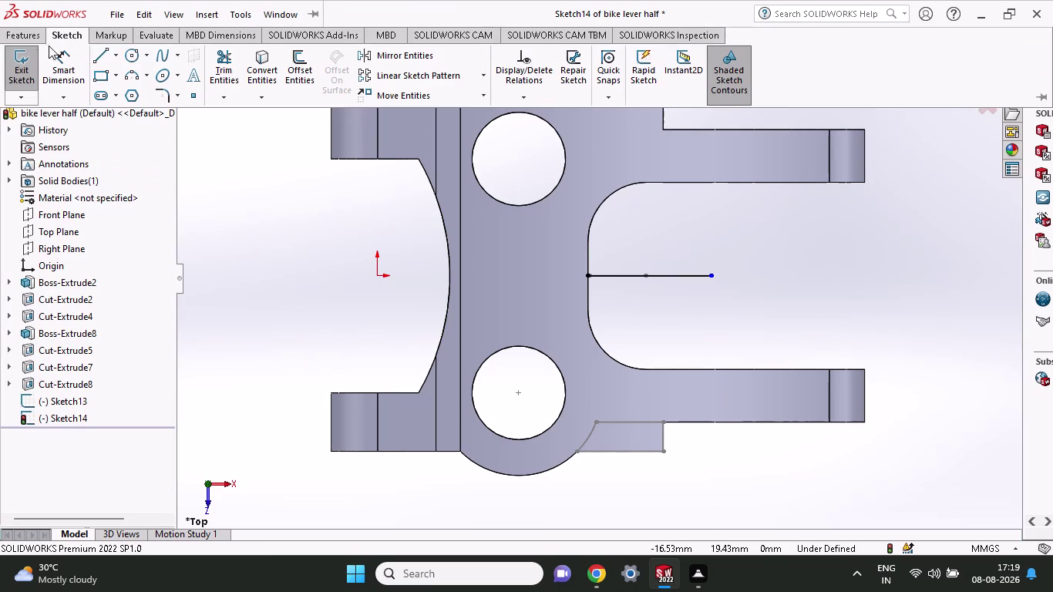
click(27, 33)
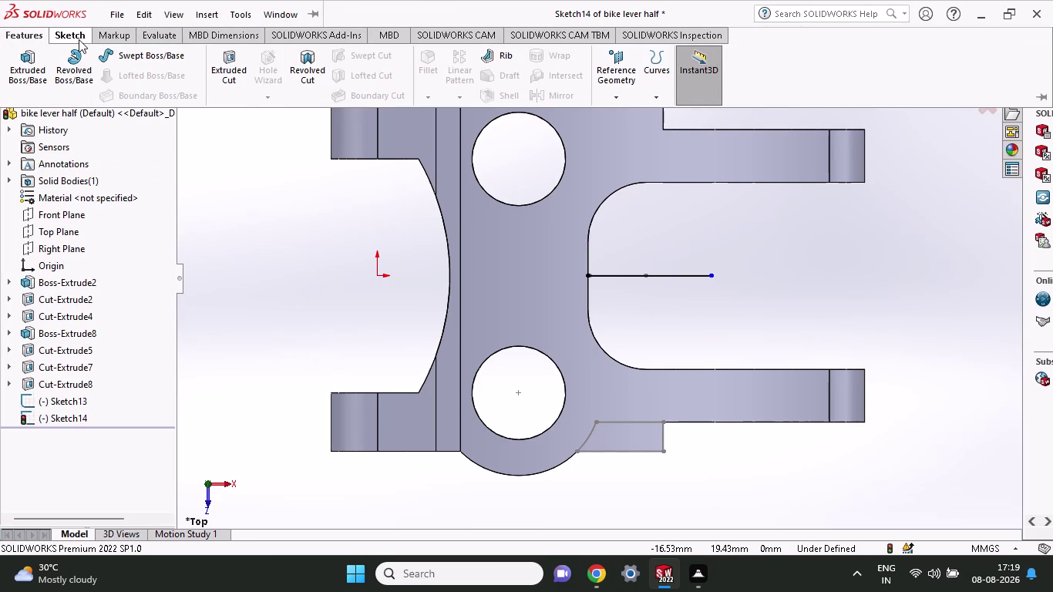
click(78, 39)
click(435, 56)
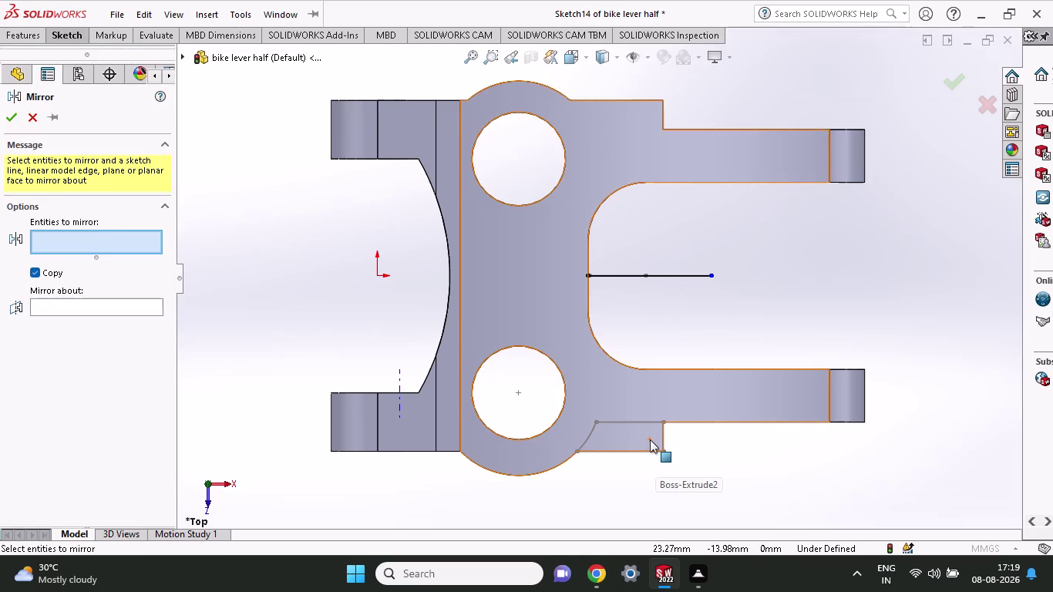
click(643, 449)
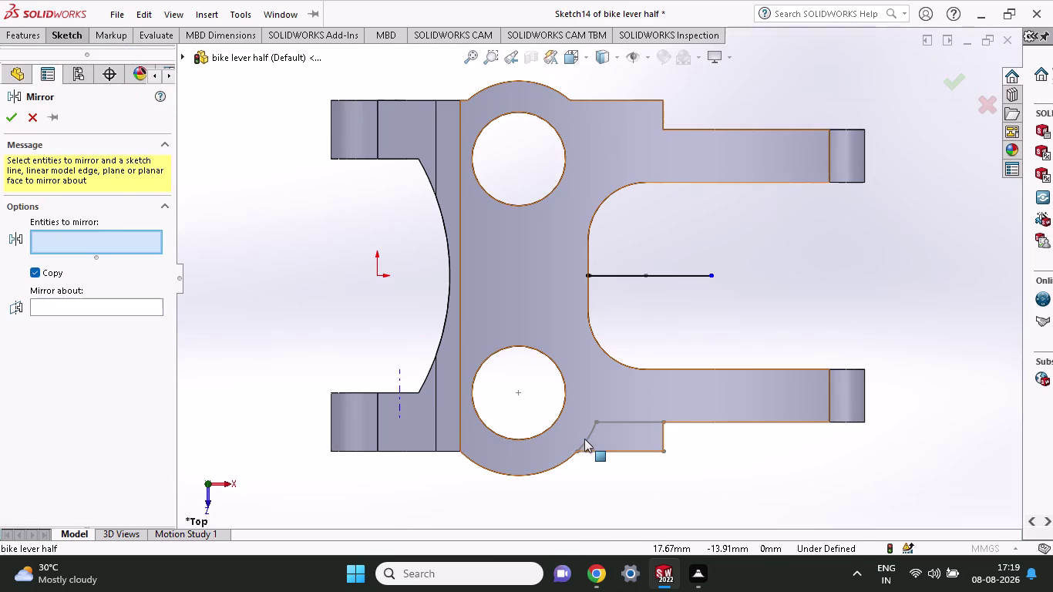
click(584, 439)
key(ctrl+z)
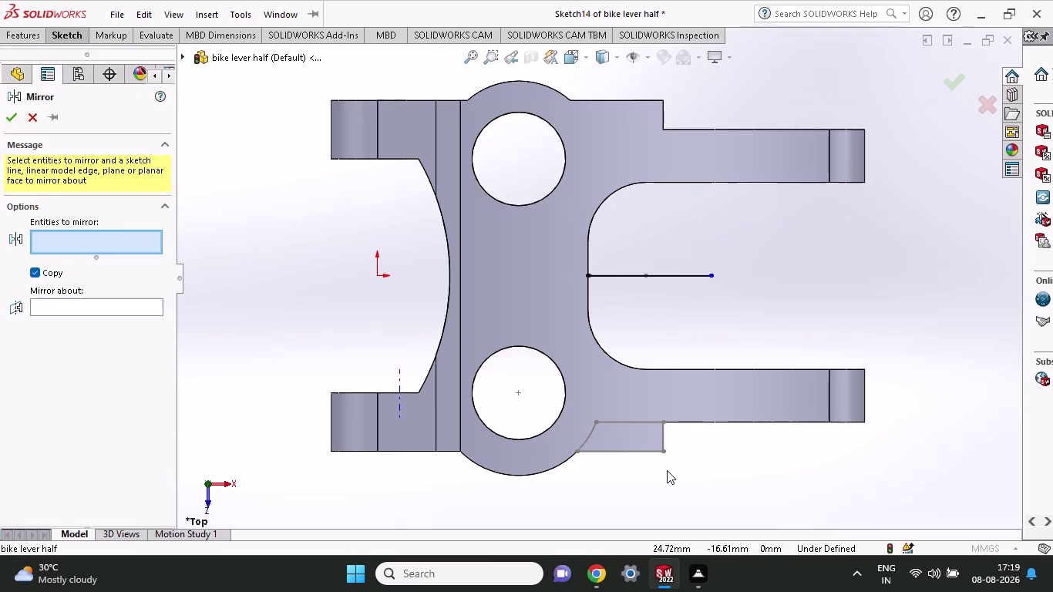
key(ctrl+z)
key(Escape)
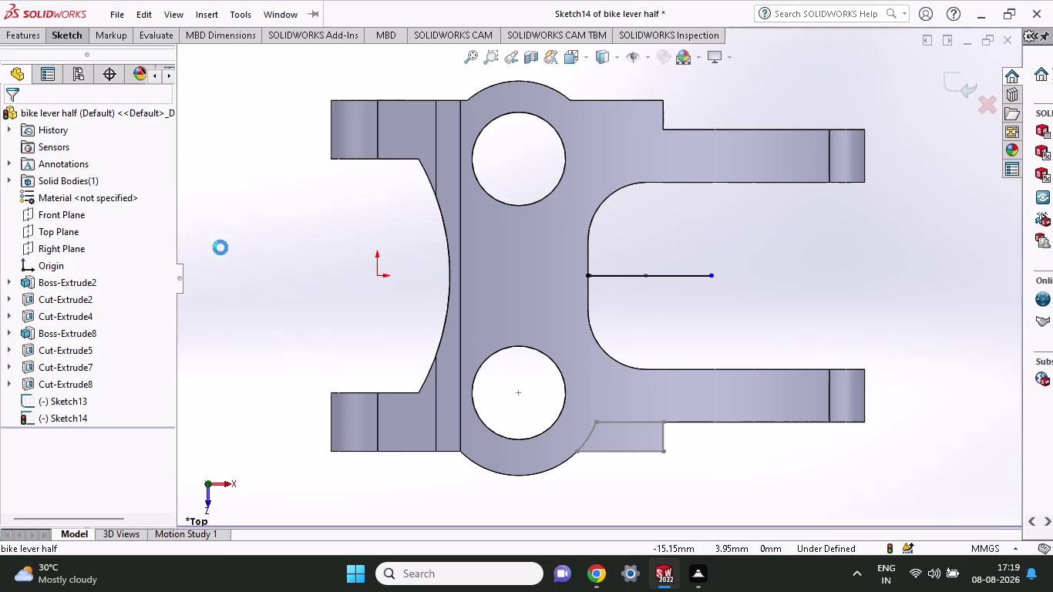
key(ctrl+z)
key(ctrl+z)
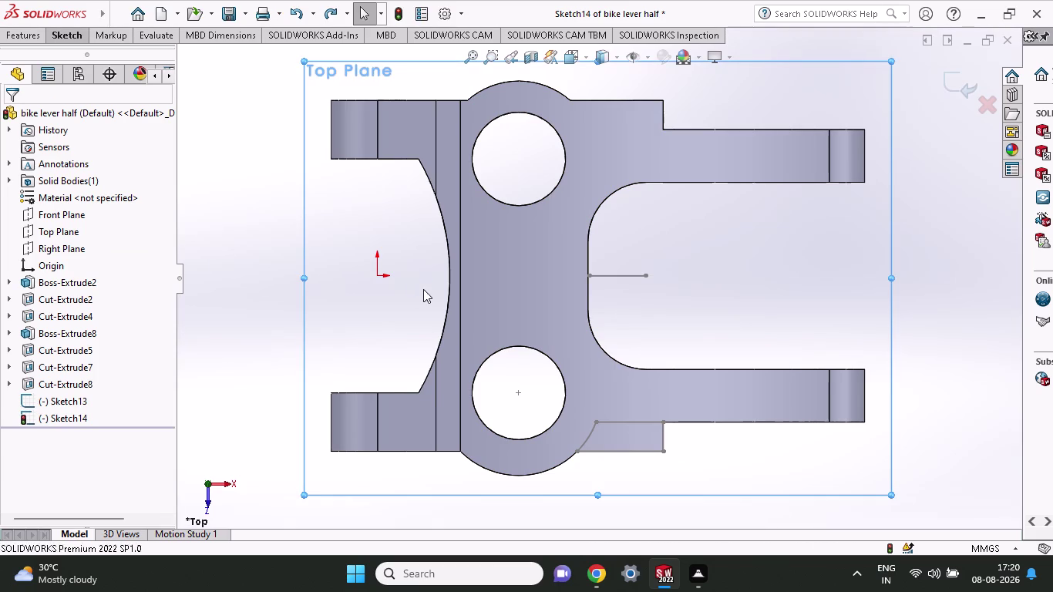
key(ctrl+z)
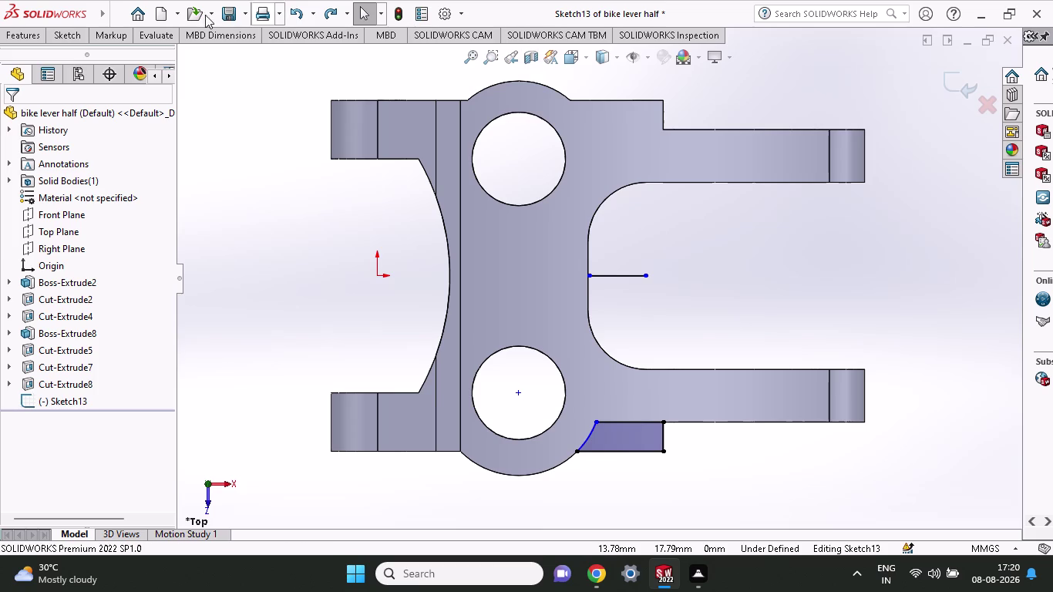
Pick the Line tool in Sketch13, dismissing the repeated low-memory warnings.
click(78, 31)
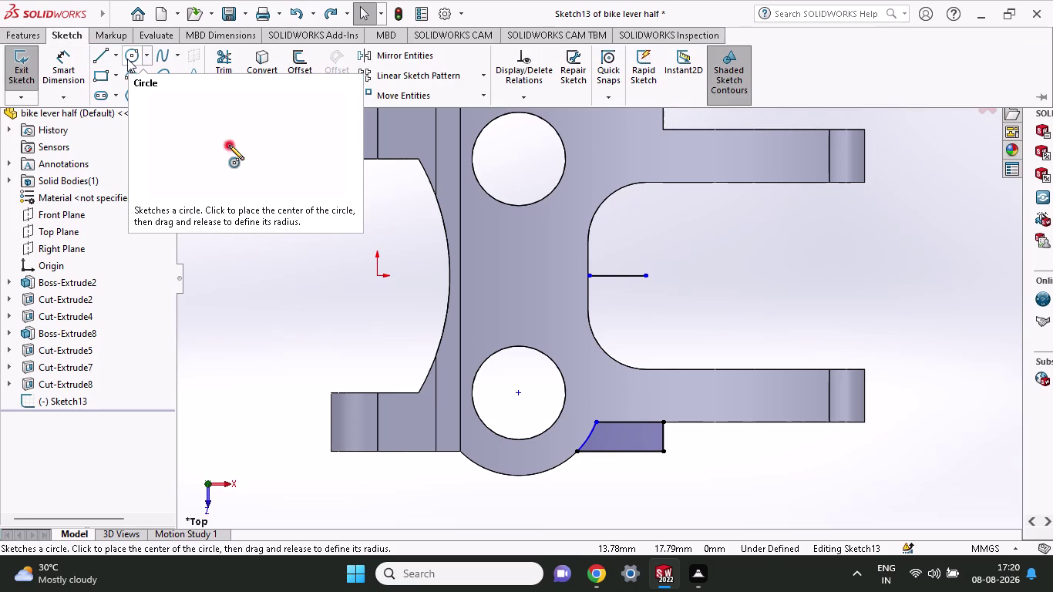
click(91, 55)
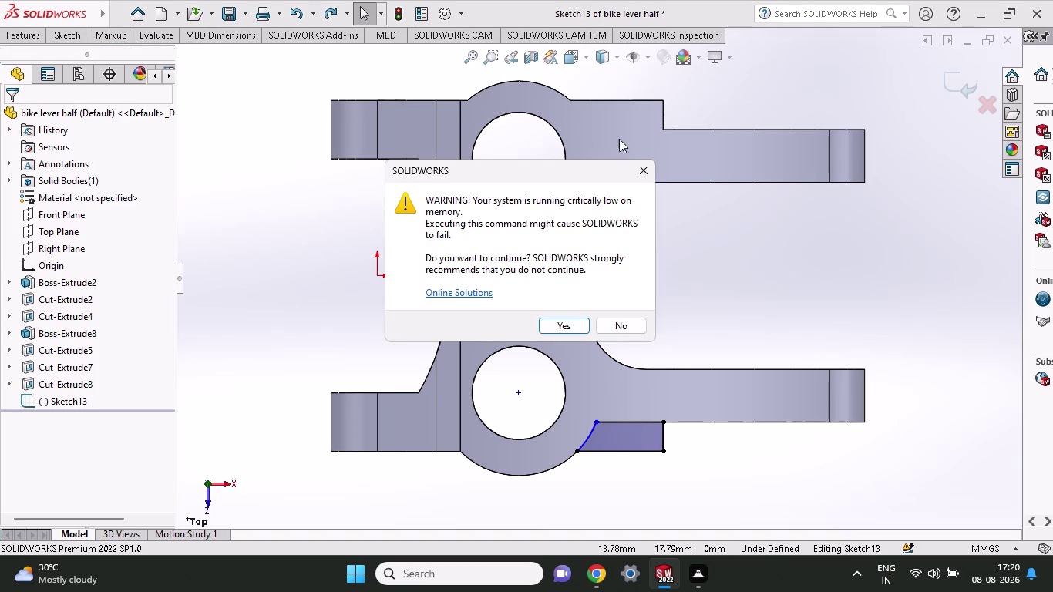
click(614, 333)
scroll(up, 3)
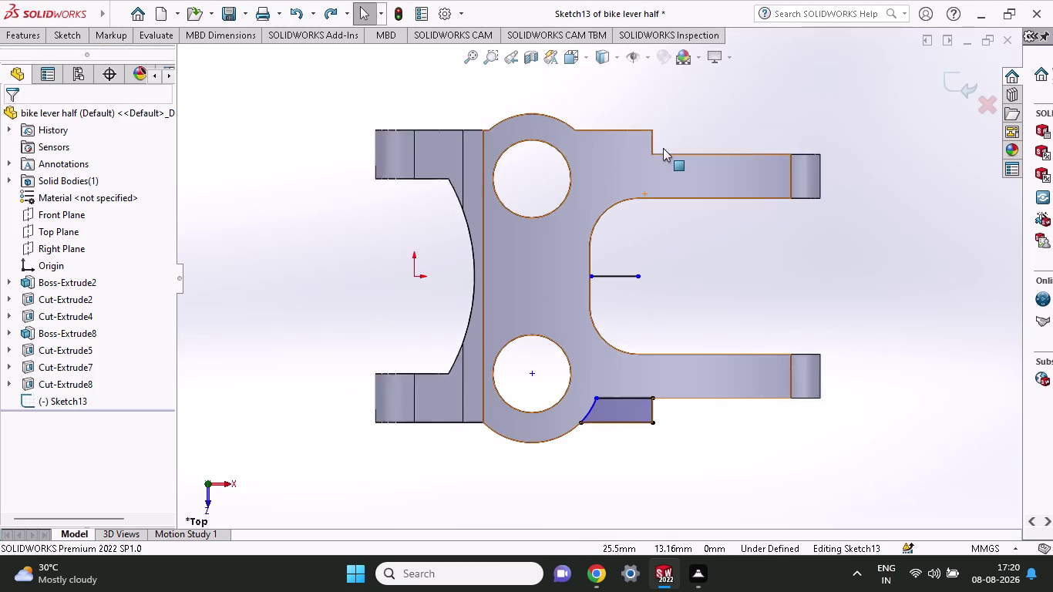
scroll(up, 3)
scroll(down, 3)
click(65, 35)
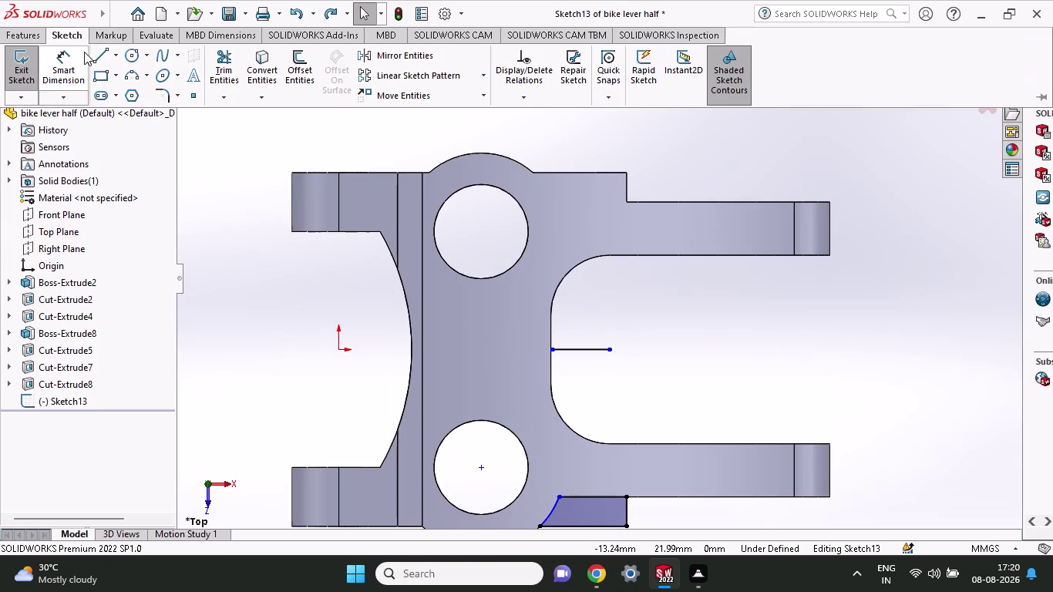
click(95, 52)
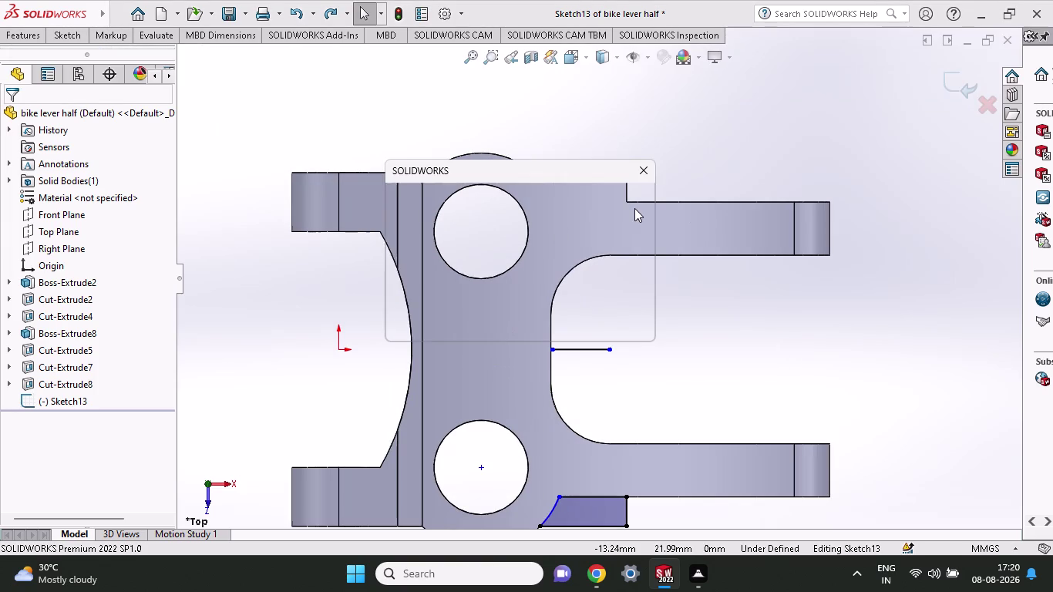
click(631, 320)
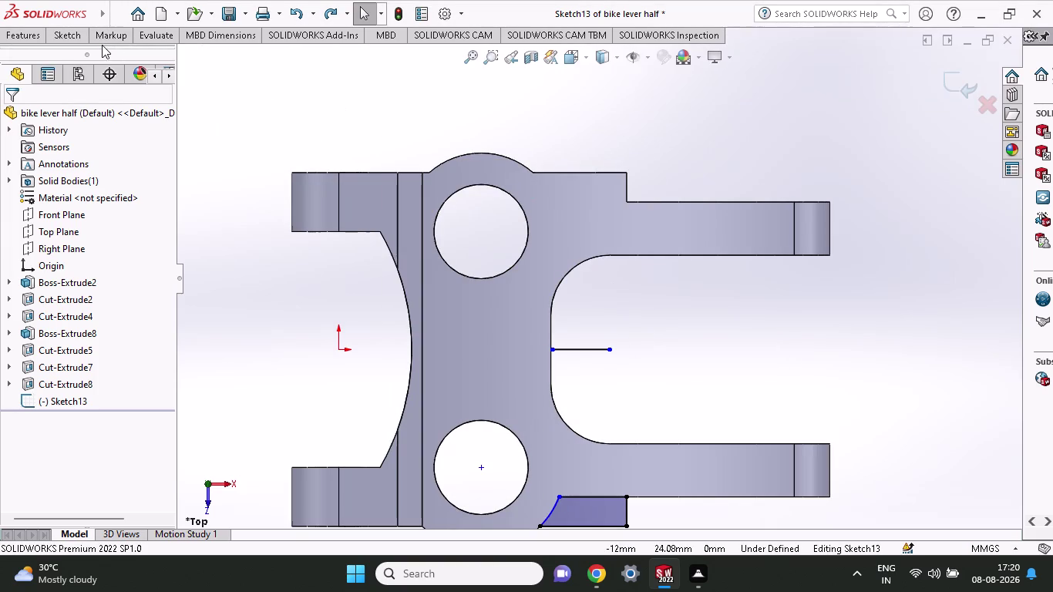
click(67, 36)
Draw a horizontal line at the upper lug corner toward the lug edge.
click(92, 50)
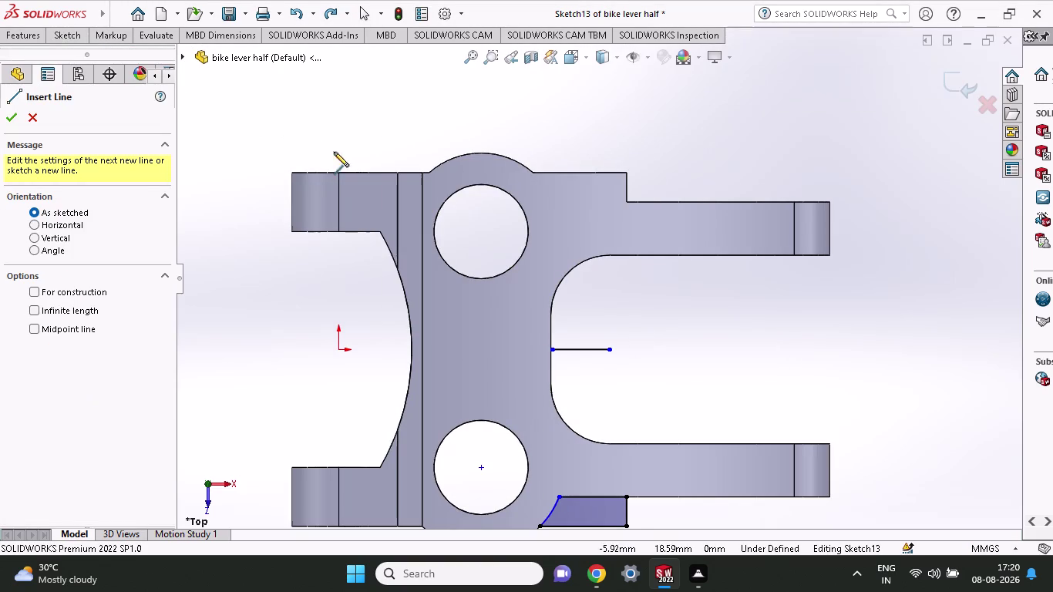
click(626, 199)
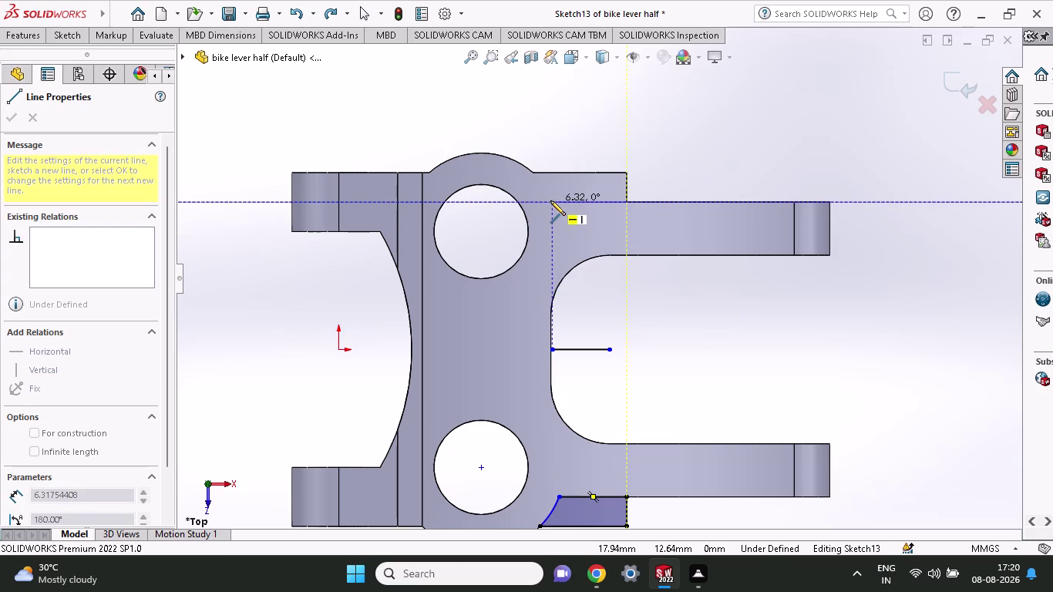
click(550, 200)
right_click(604, 281)
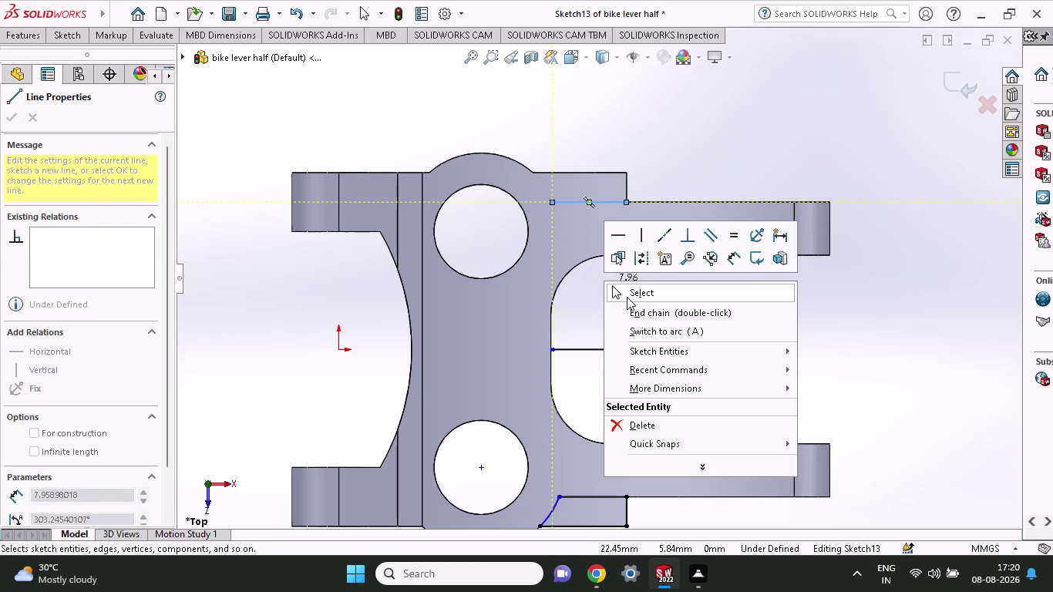
click(626, 297)
Add a 3 Point Arc from the top edge to the new line's end.
click(69, 36)
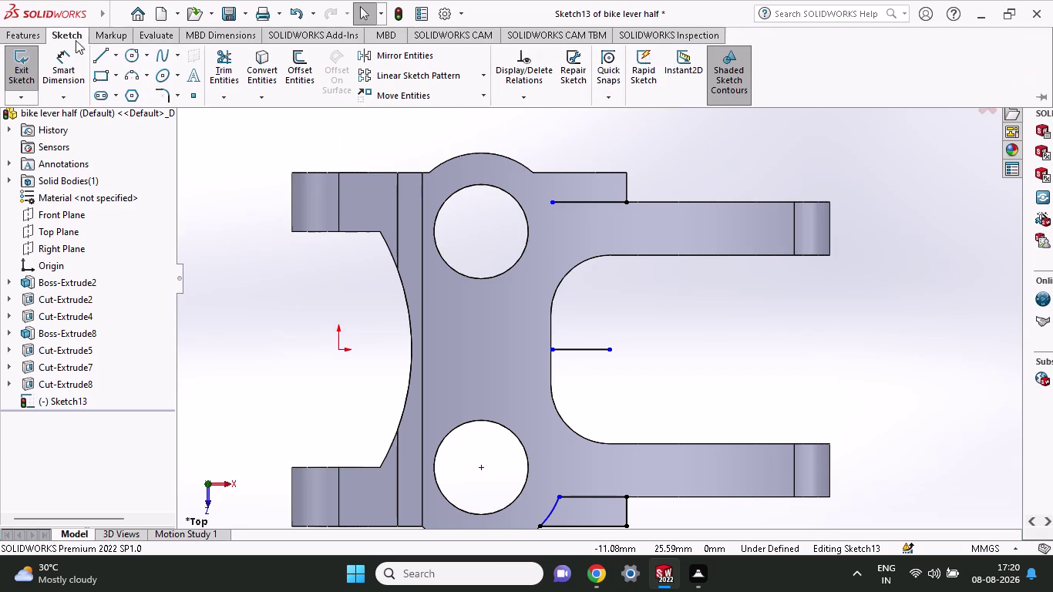
click(136, 73)
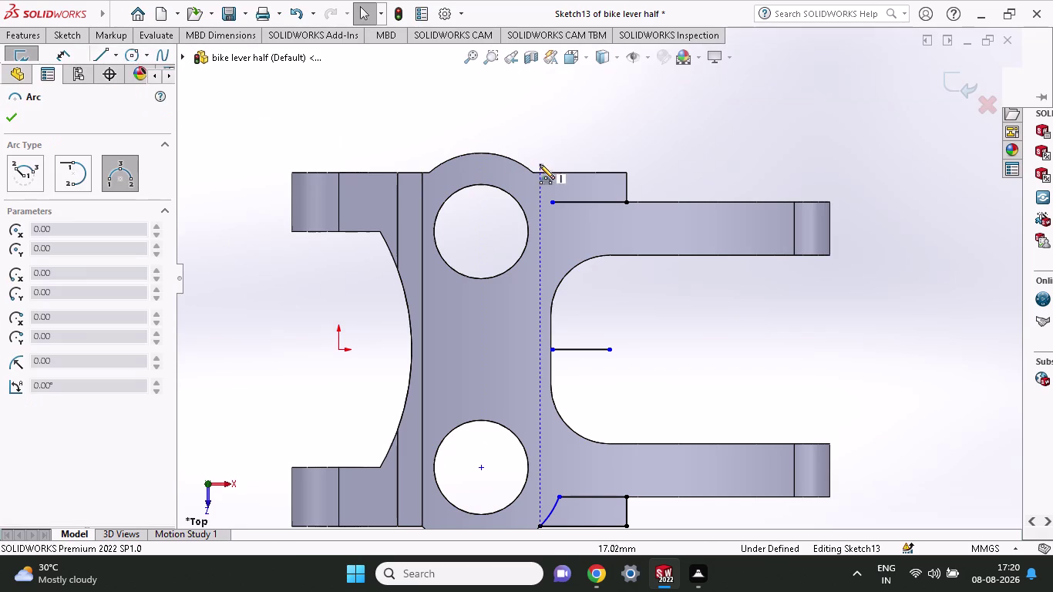
click(533, 175)
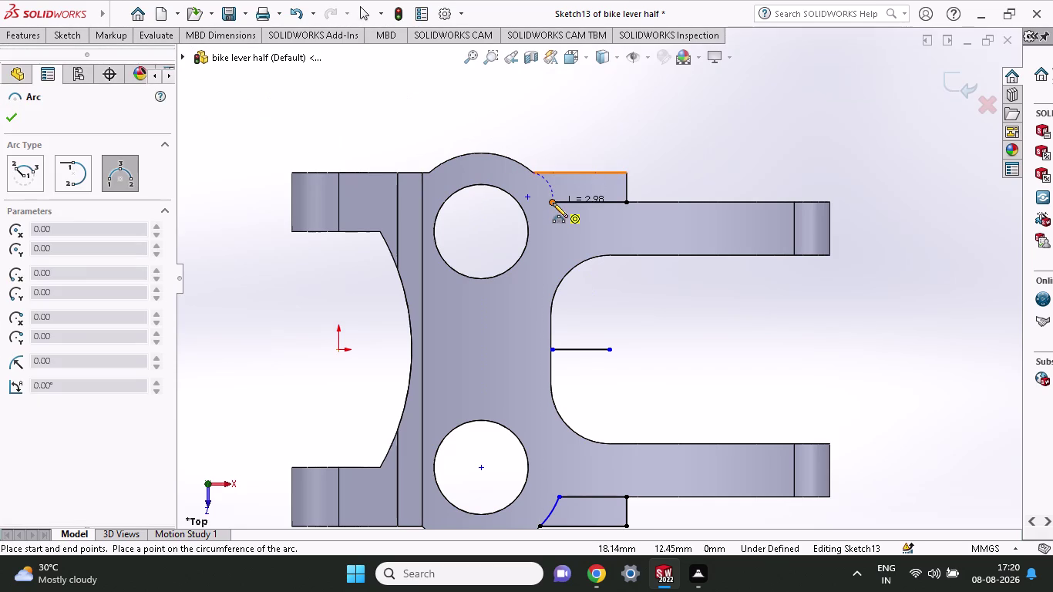
click(553, 203)
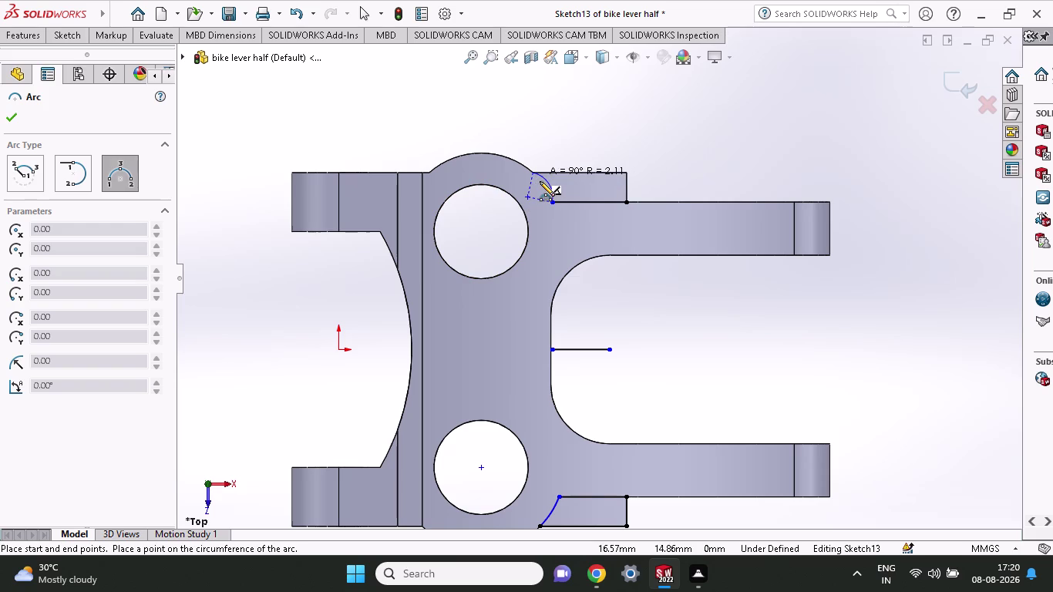
click(539, 181)
right_click(623, 147)
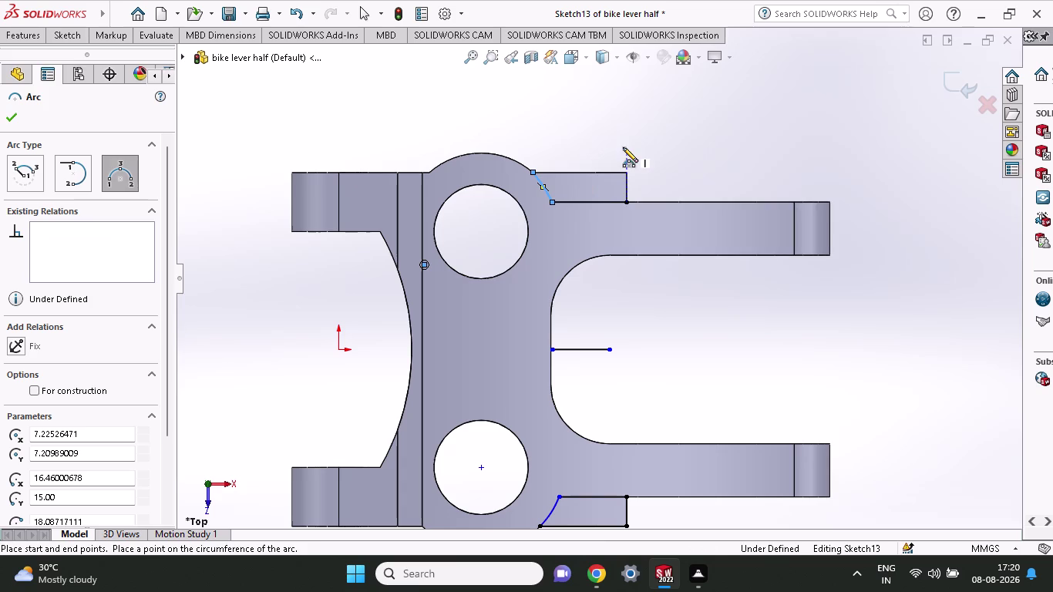
click(642, 159)
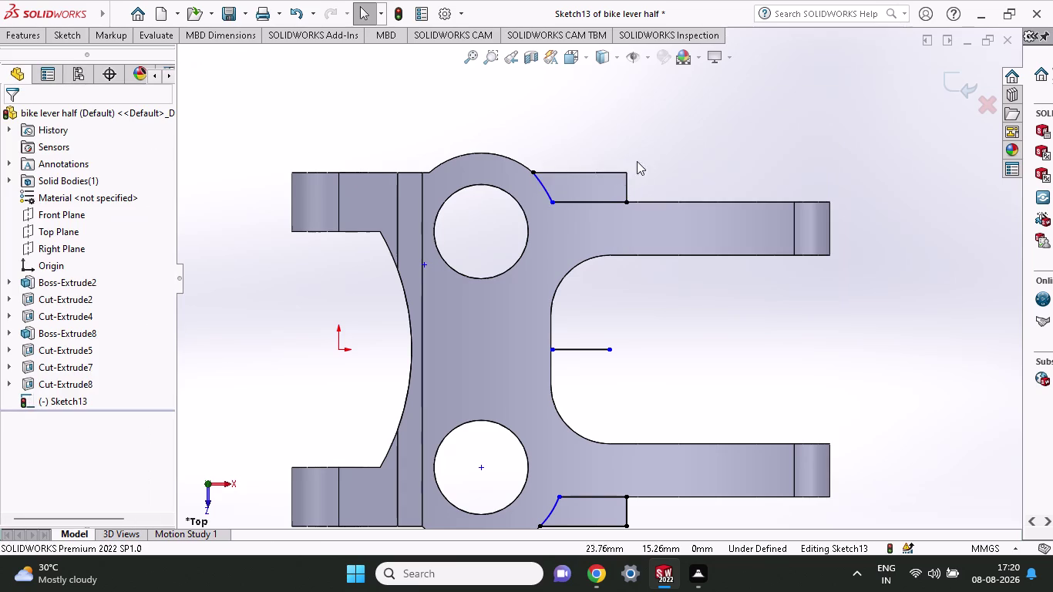
Start a Smart Dimension on the lower arc's radius.
scroll(up, 3)
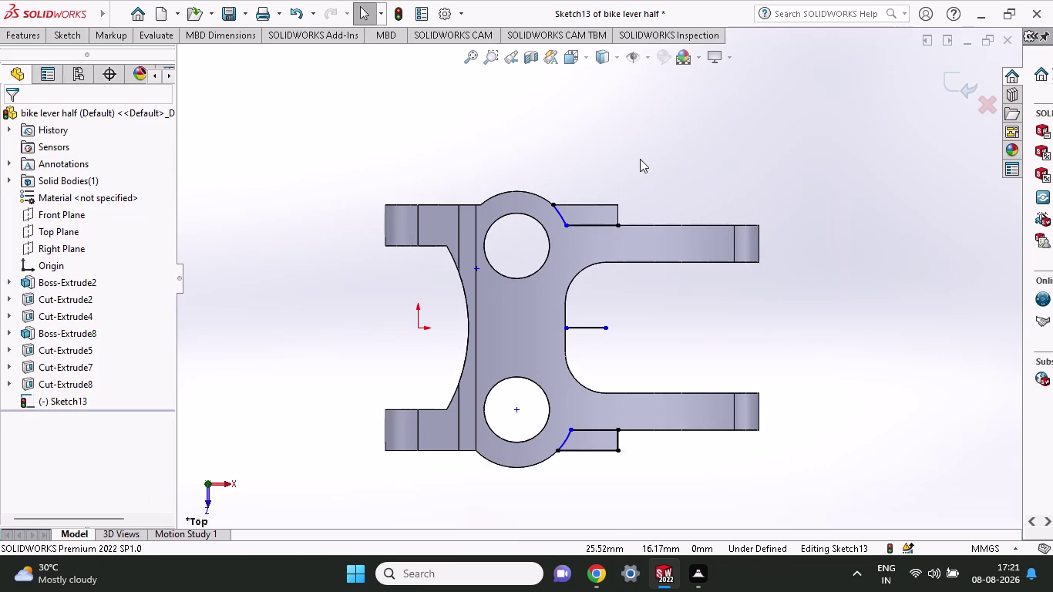
scroll(down, 3)
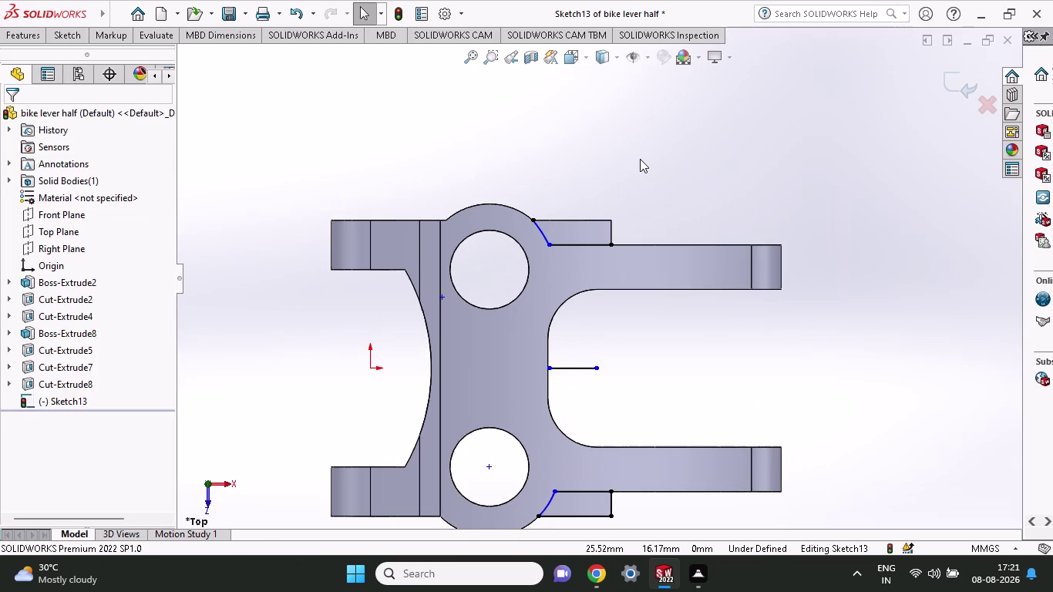
scroll(down, 3)
scroll(down, 3)
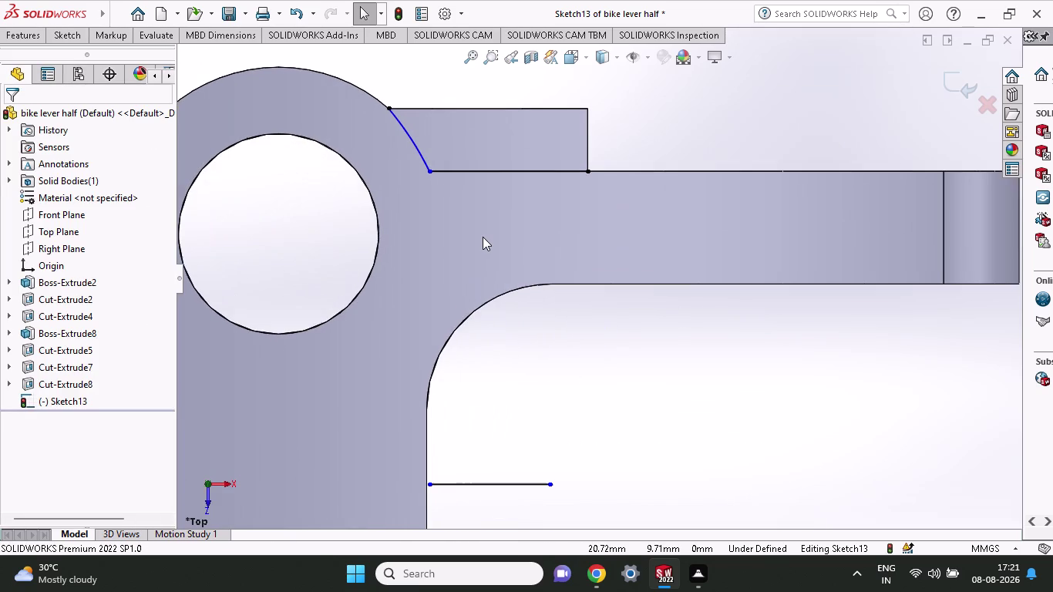
scroll(up, 3)
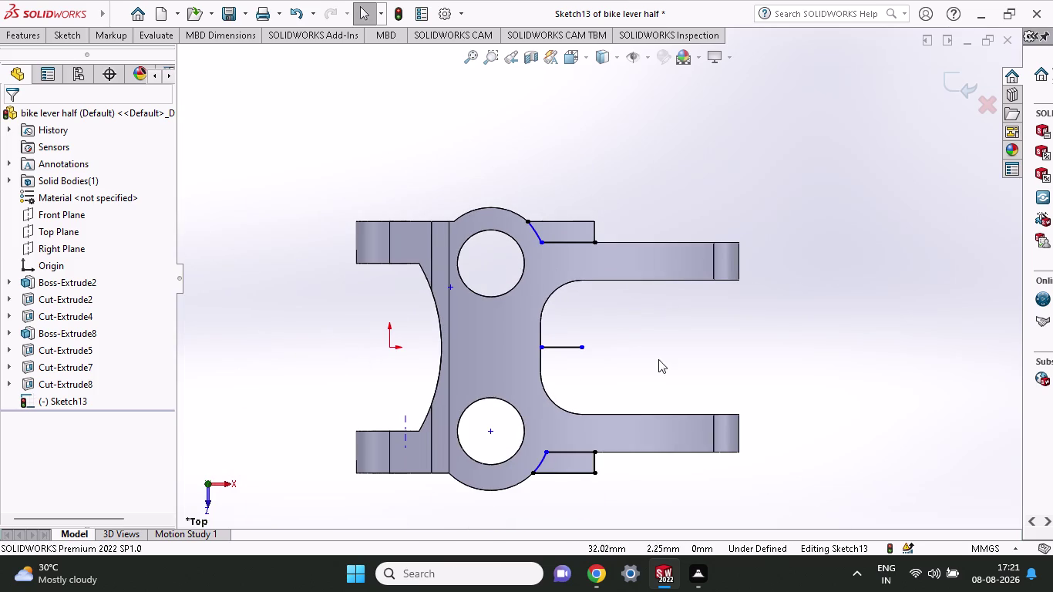
click(73, 32)
click(49, 66)
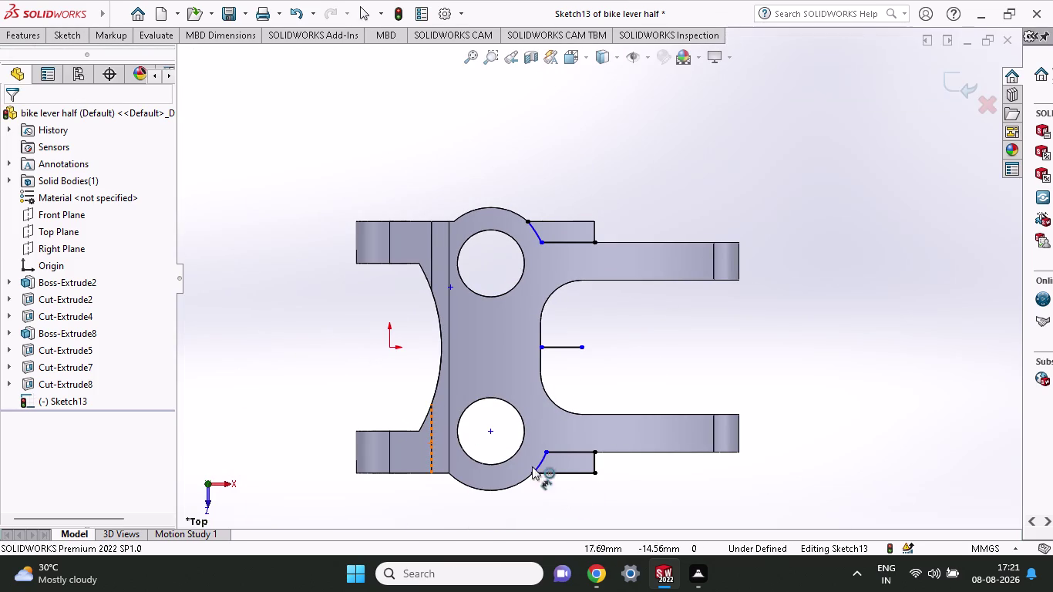
click(539, 461)
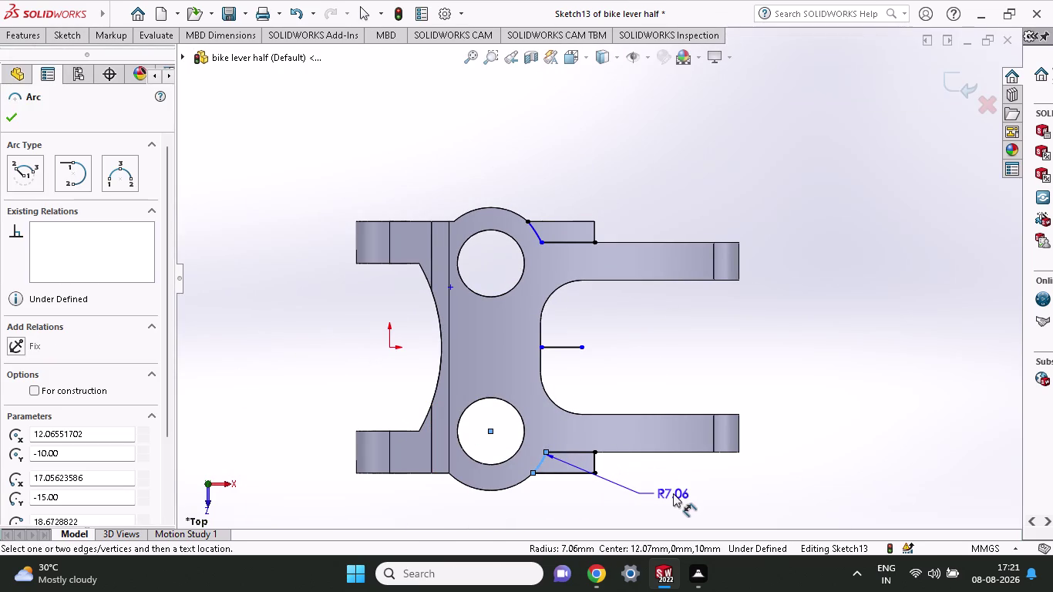
Place the lower arc's R7.06 dimension and dimension the upper arc to R7.06.
click(673, 493)
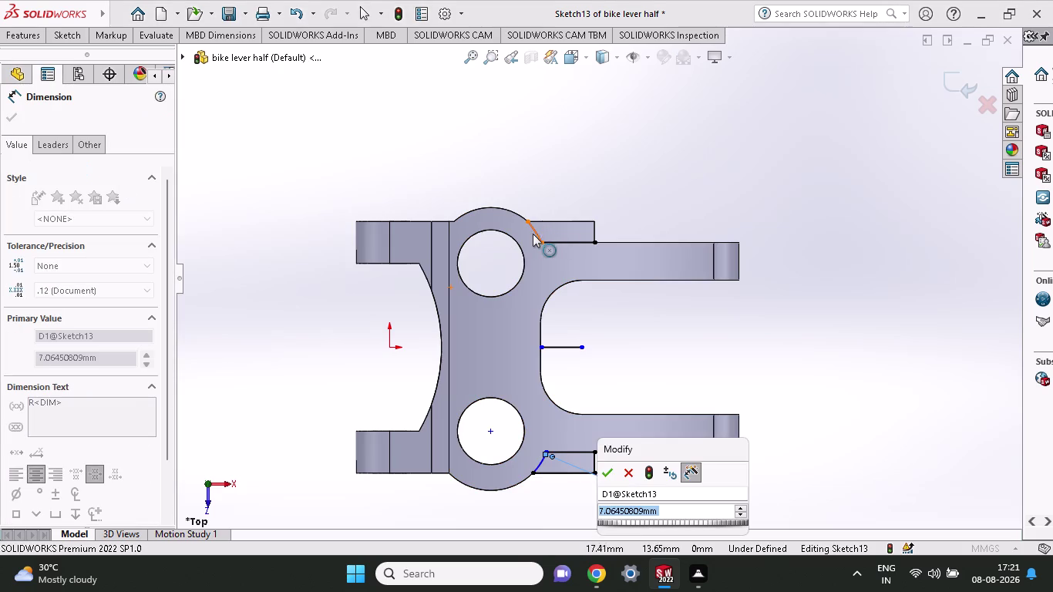
click(606, 472)
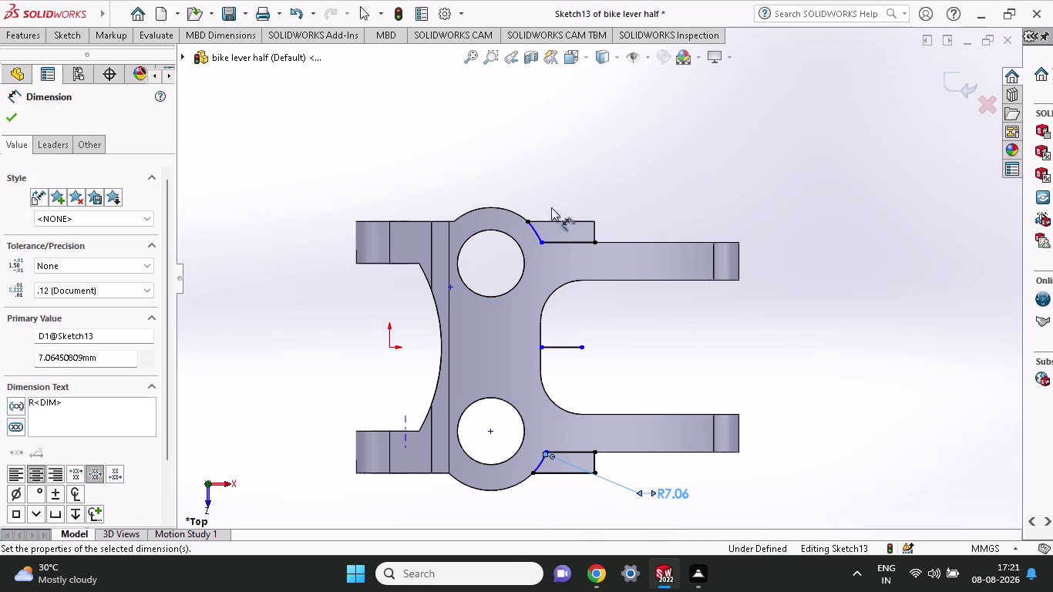
click(534, 231)
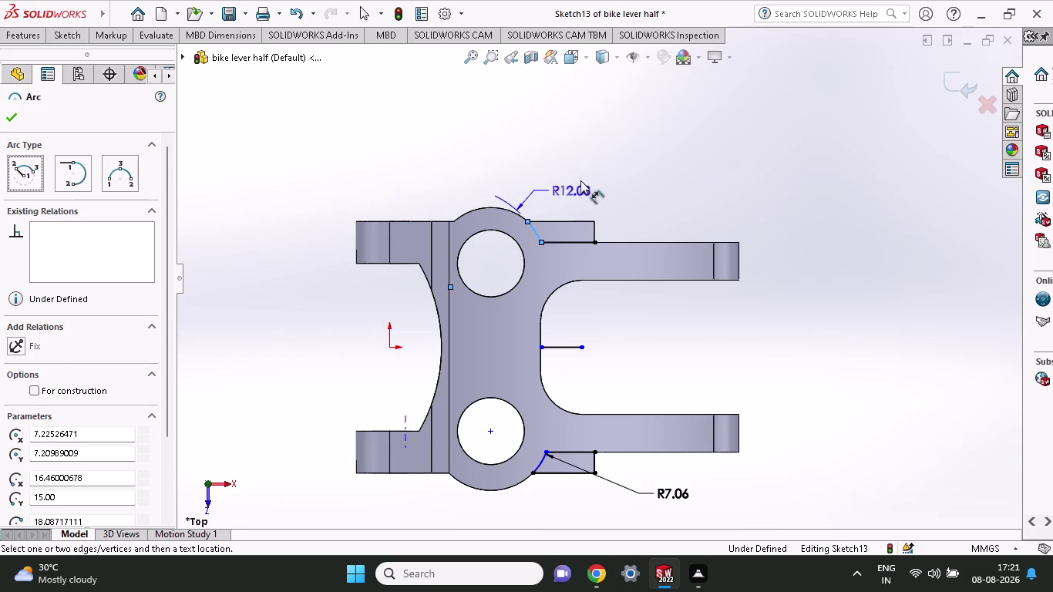
click(664, 173)
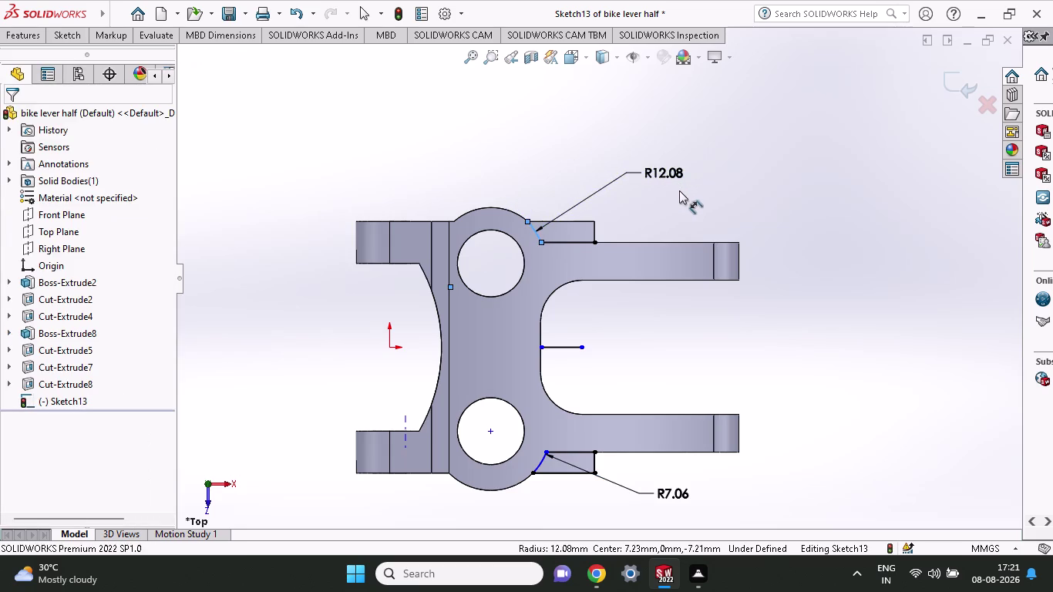
text(7.)
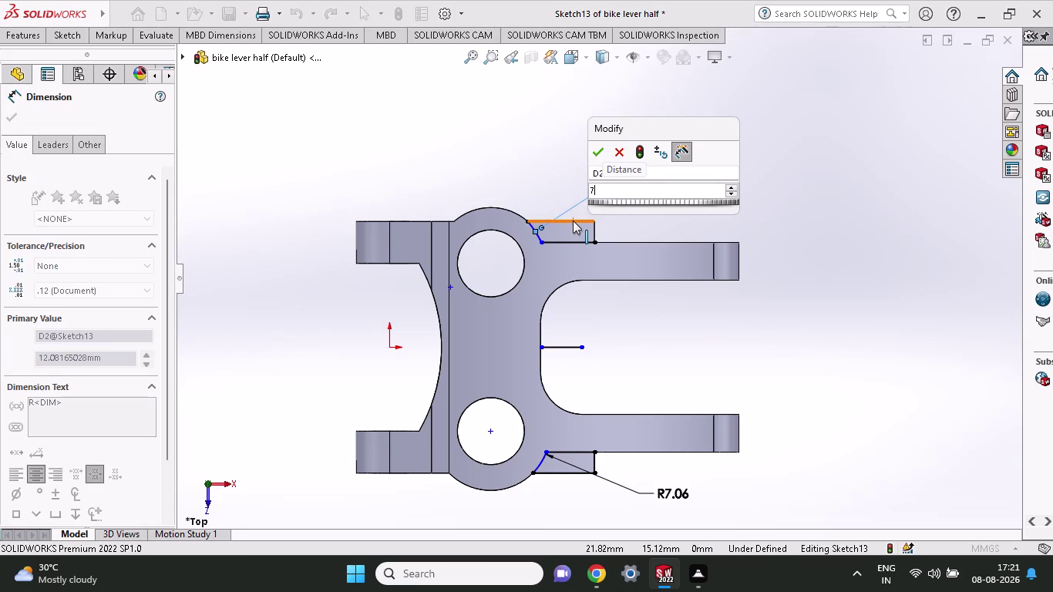
text(06)
key(Return)
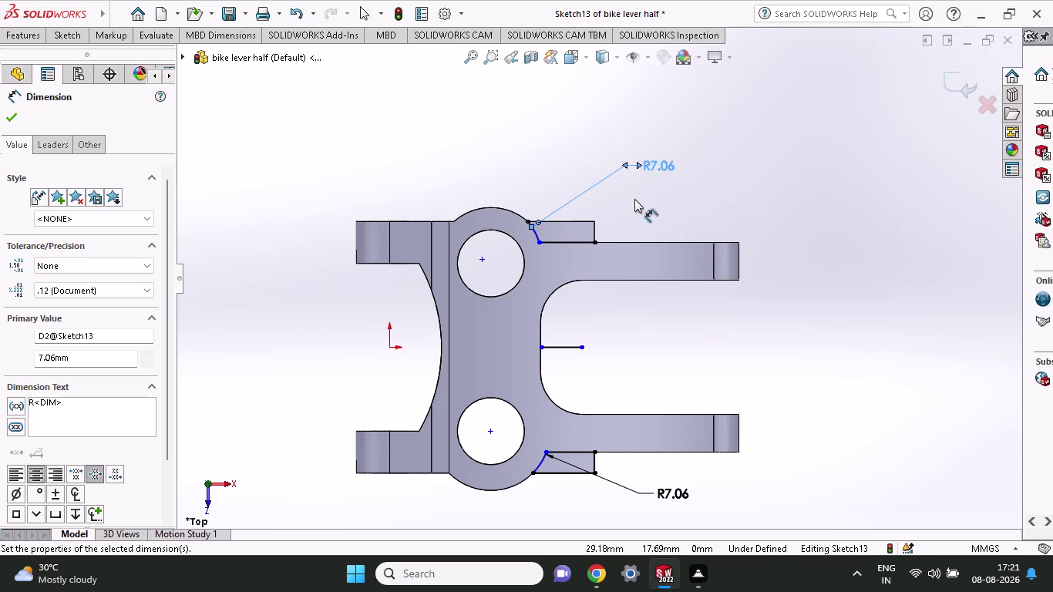
scroll(down, 3)
scroll(down, 3)
scroll(down, 3)
scroll(up, 3)
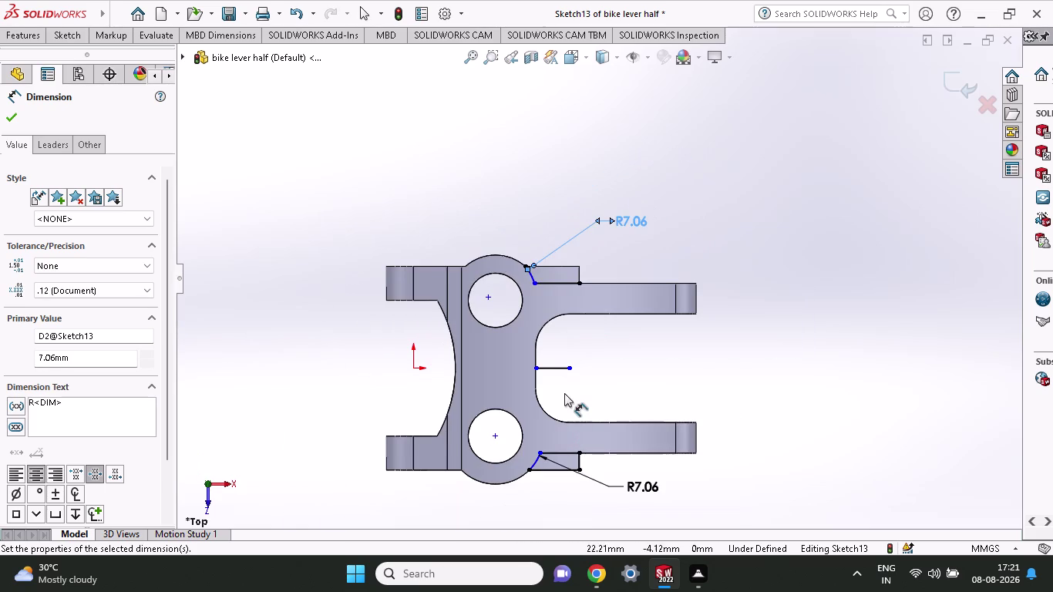
scroll(down, 3)
scroll(down, 3)
scroll(down, 3)
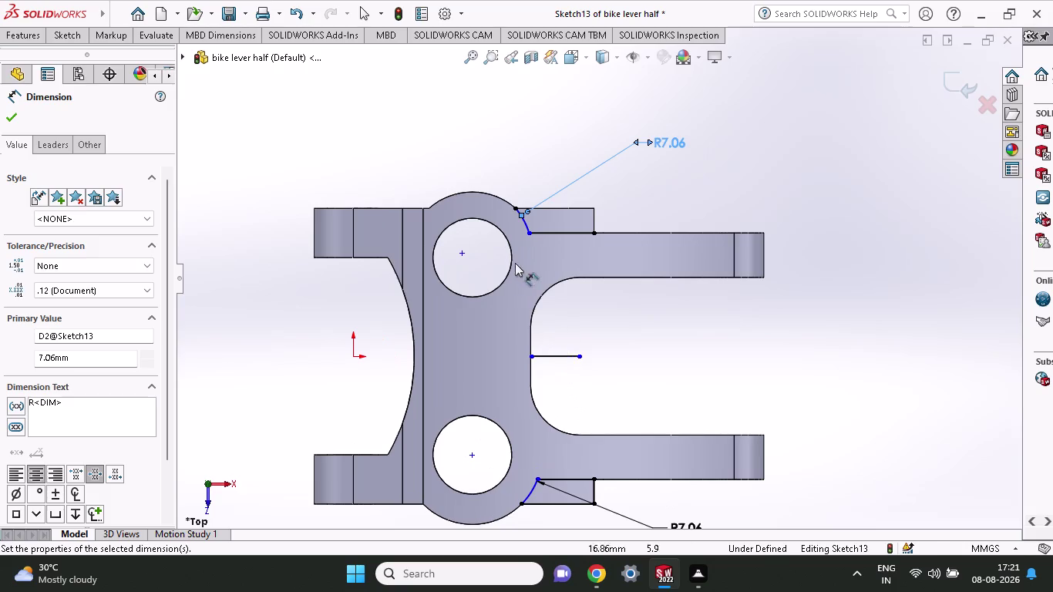
click(72, 37)
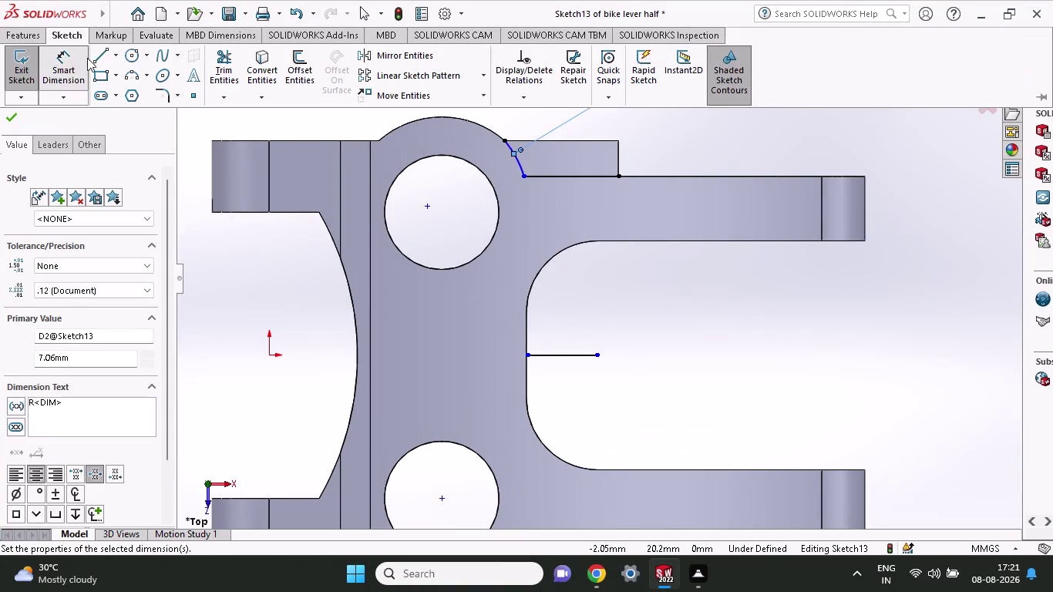
Draw the top edge from the upper arc's end to the corner, then a short vertical edge down.
click(93, 59)
click(502, 138)
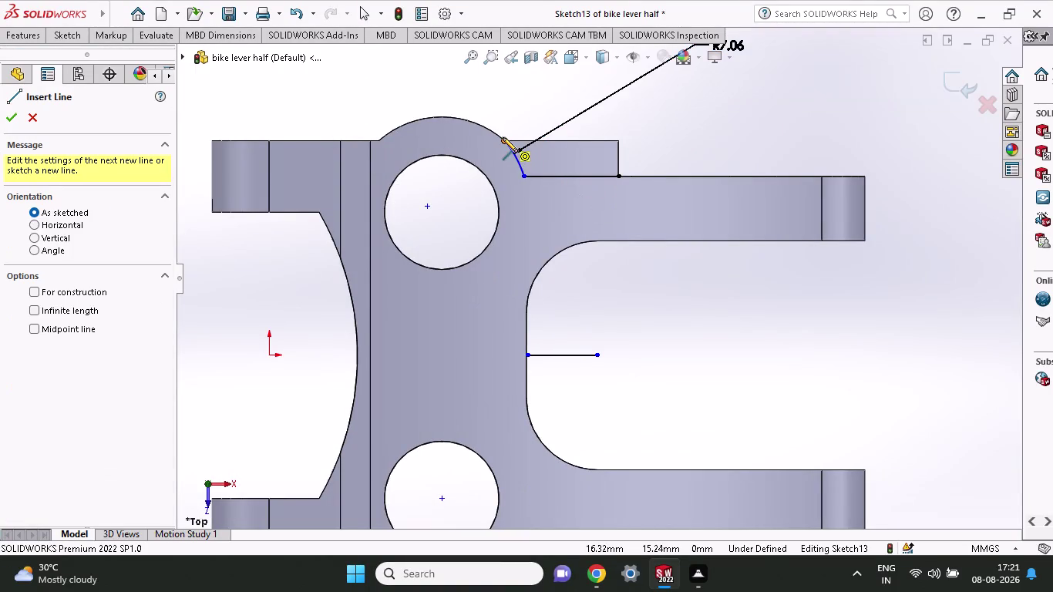
click(618, 140)
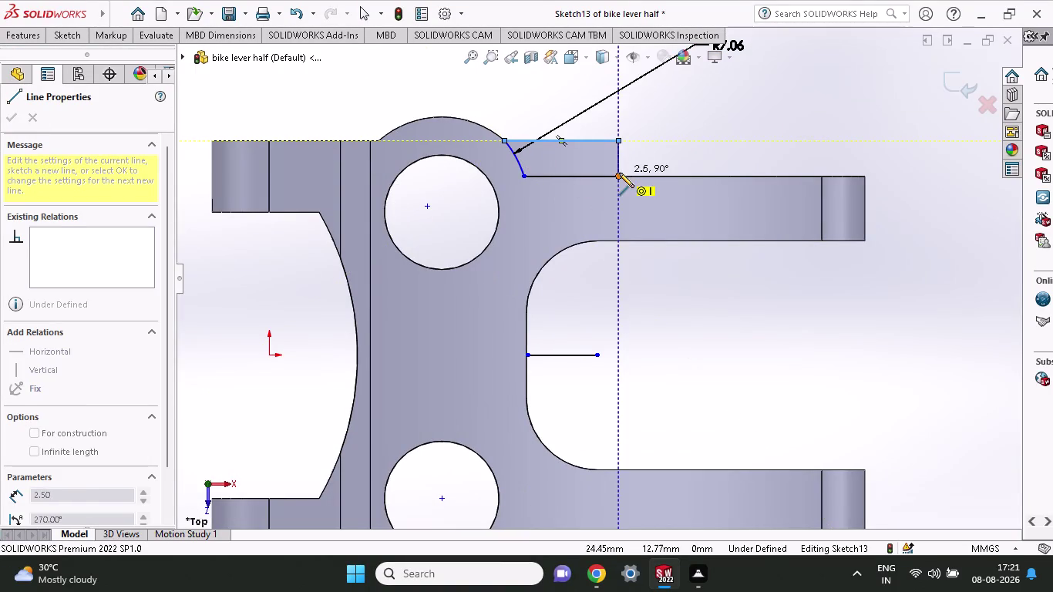
click(619, 173)
key(Escape)
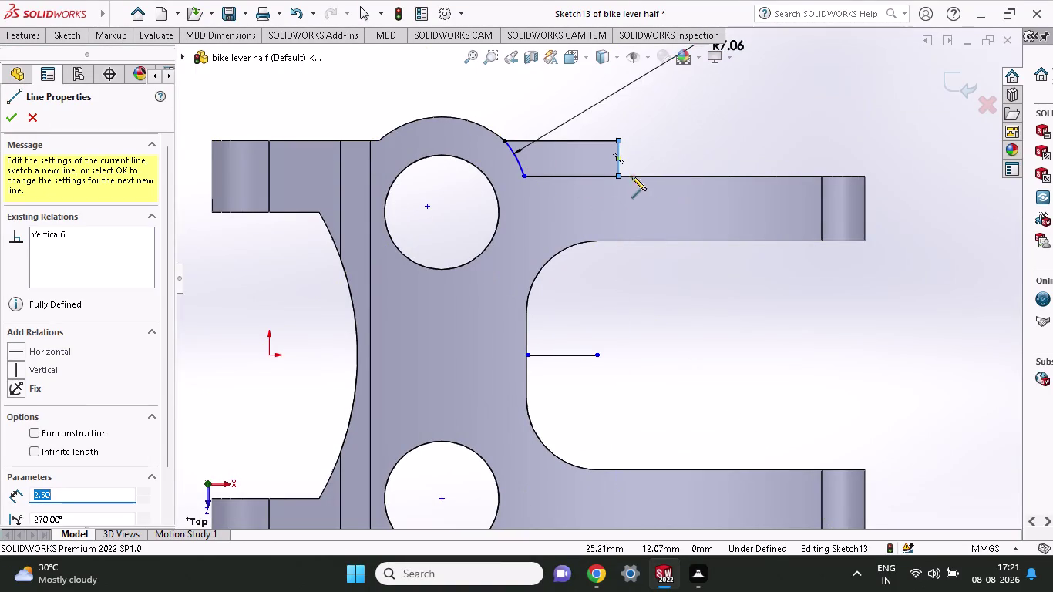
key(Escape)
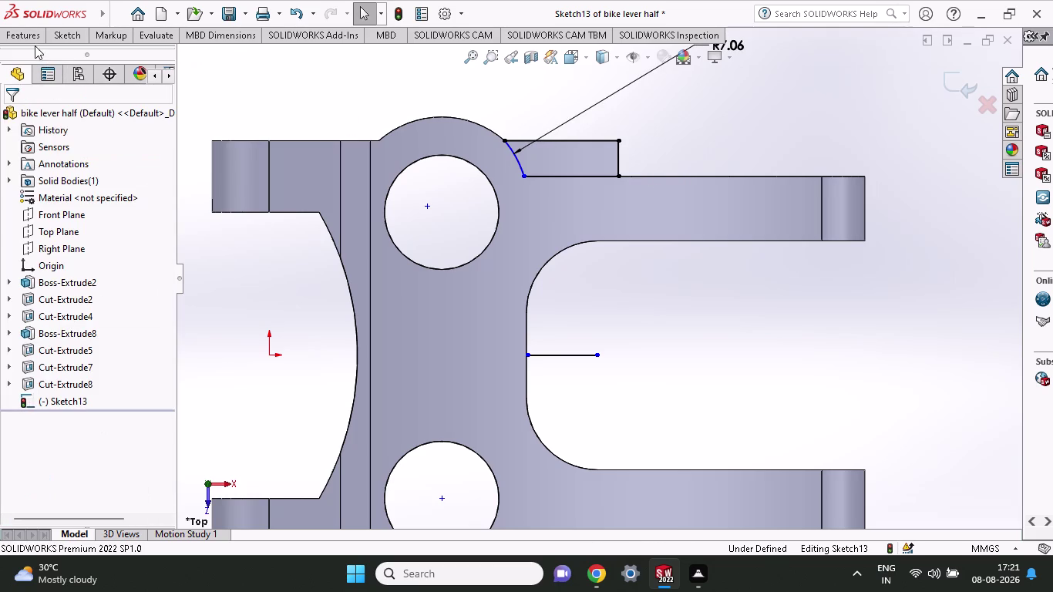
click(34, 38)
click(213, 69)
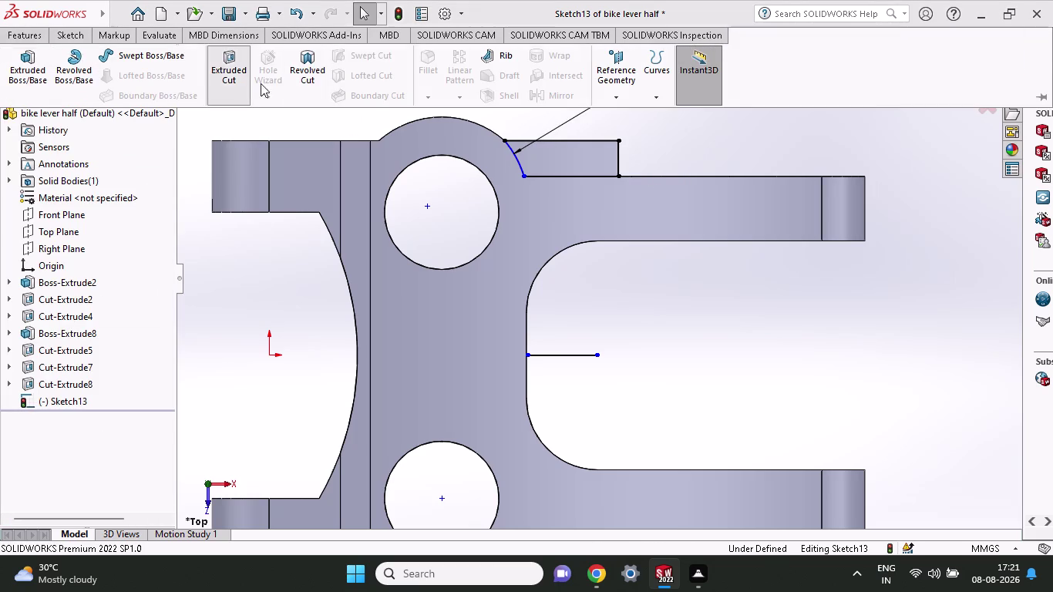
click(615, 325)
scroll(up, 3)
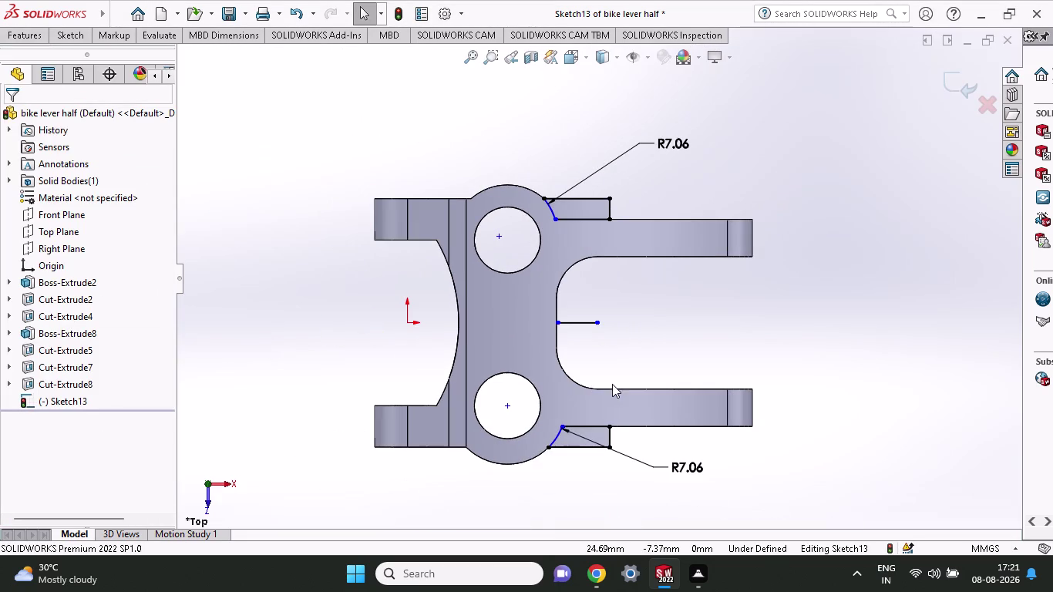
click(40, 41)
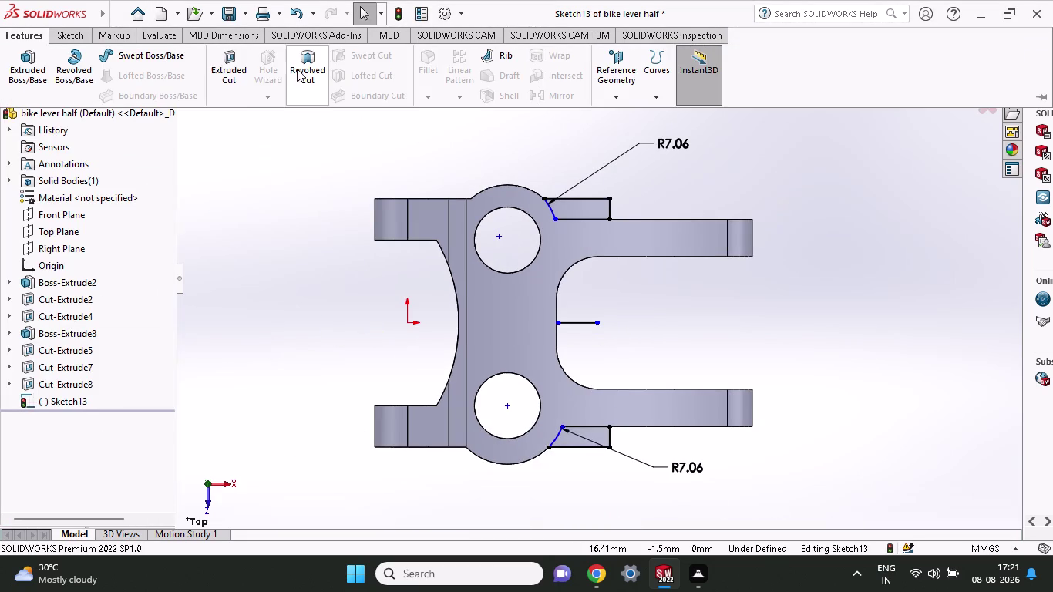
click(236, 71)
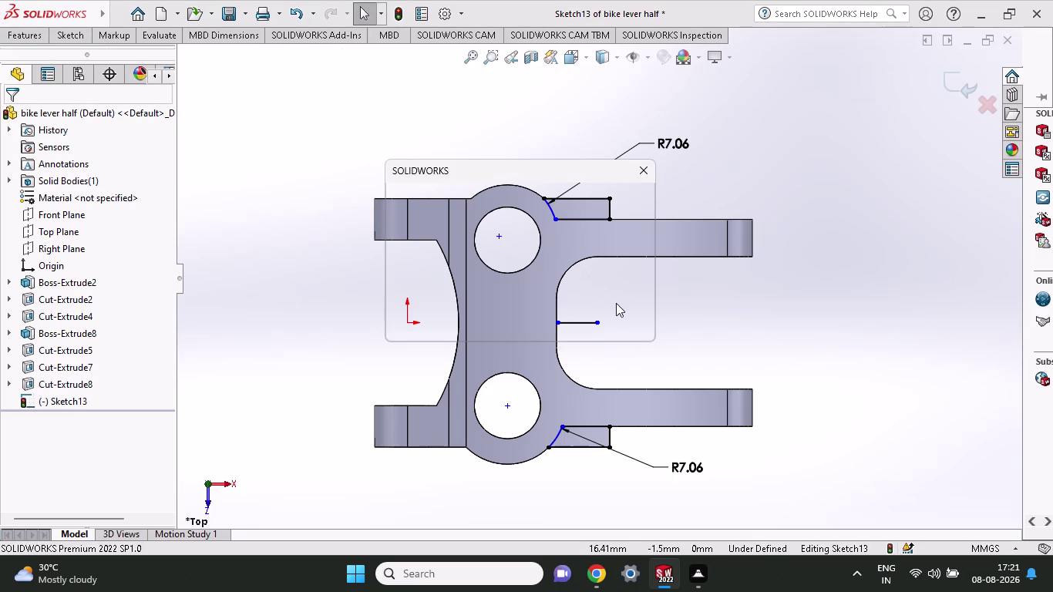
click(616, 321)
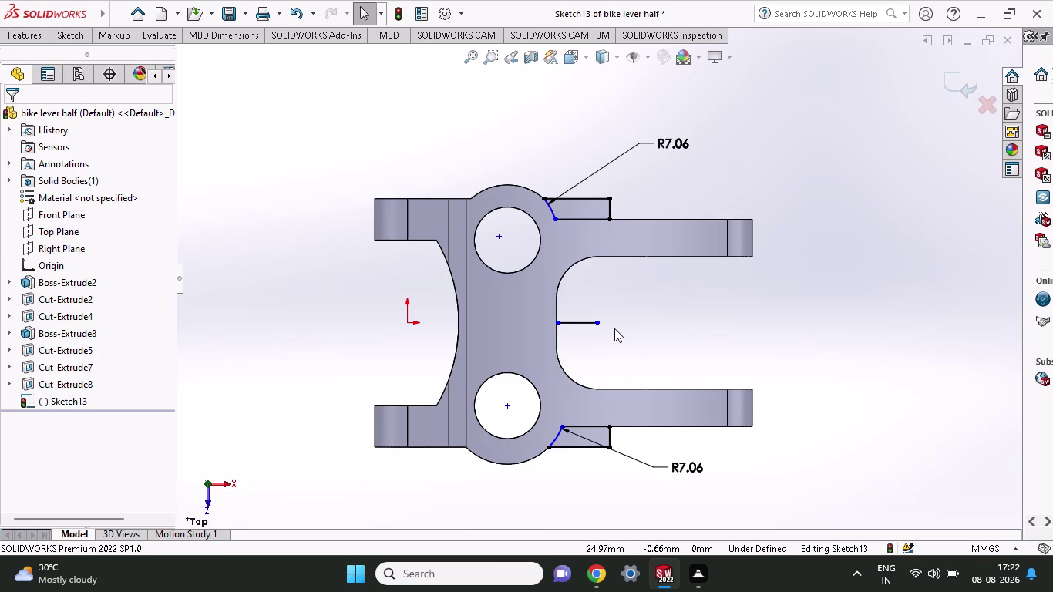
click(41, 38)
click(224, 57)
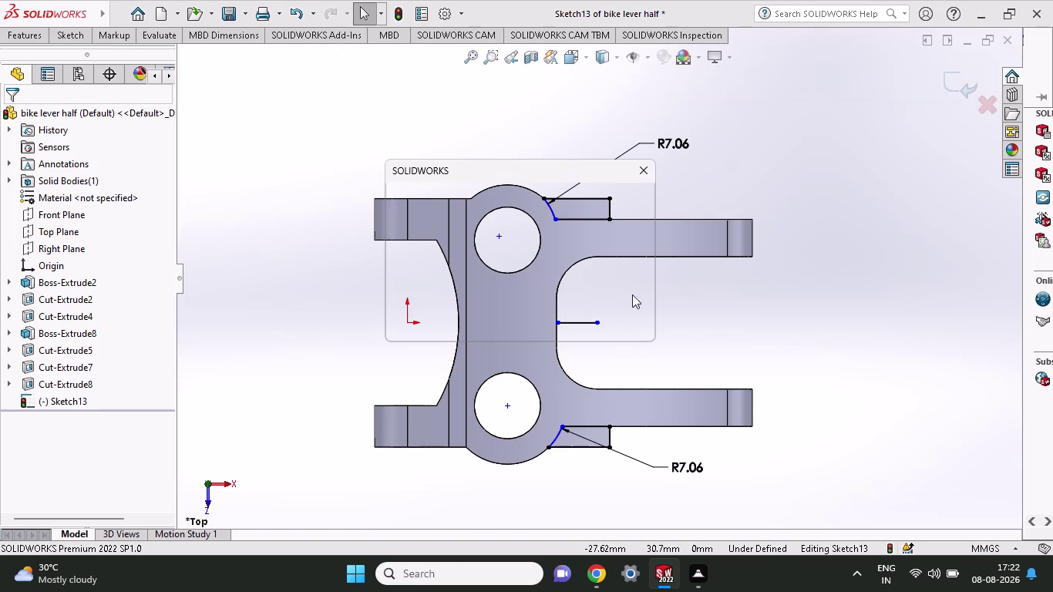
click(625, 326)
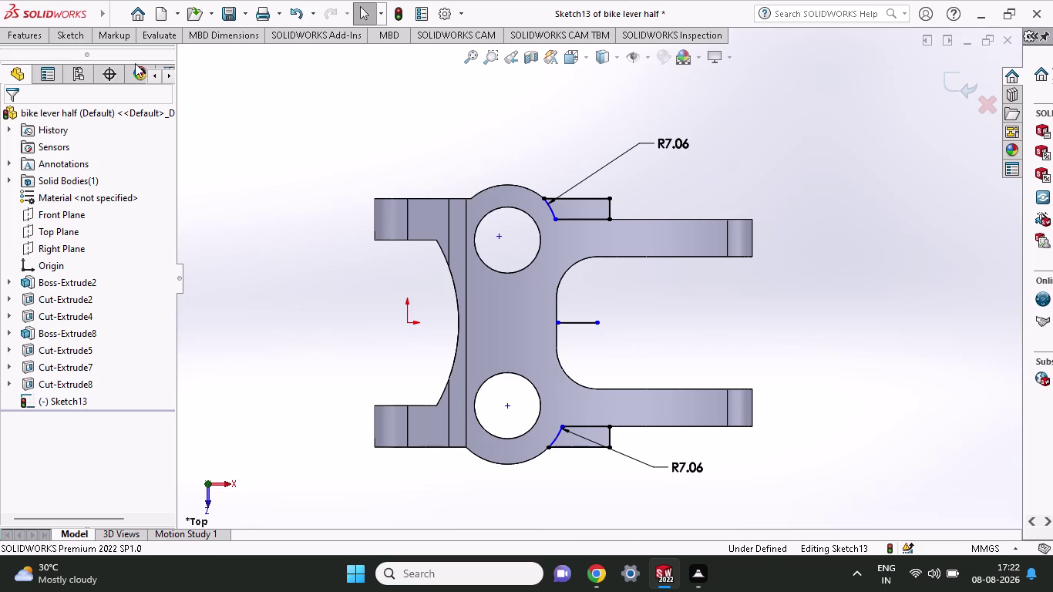
click(66, 39)
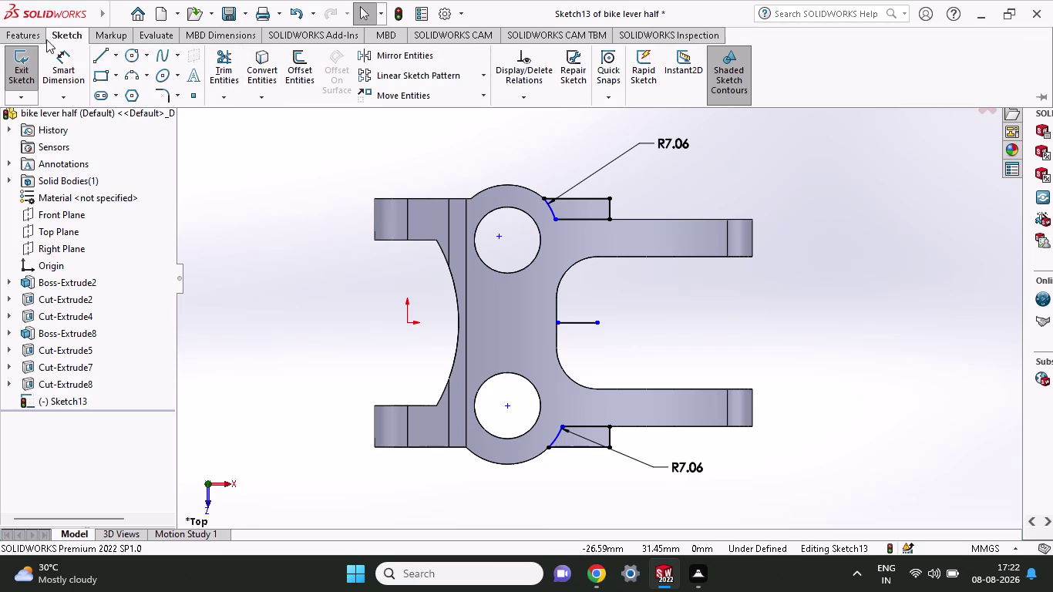
click(31, 39)
click(222, 62)
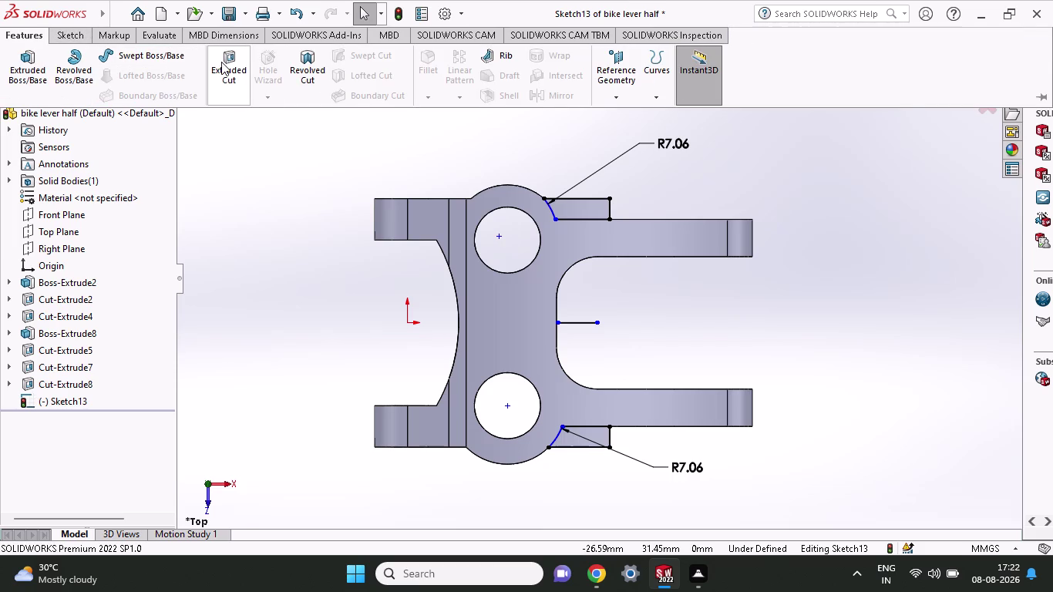
click(605, 322)
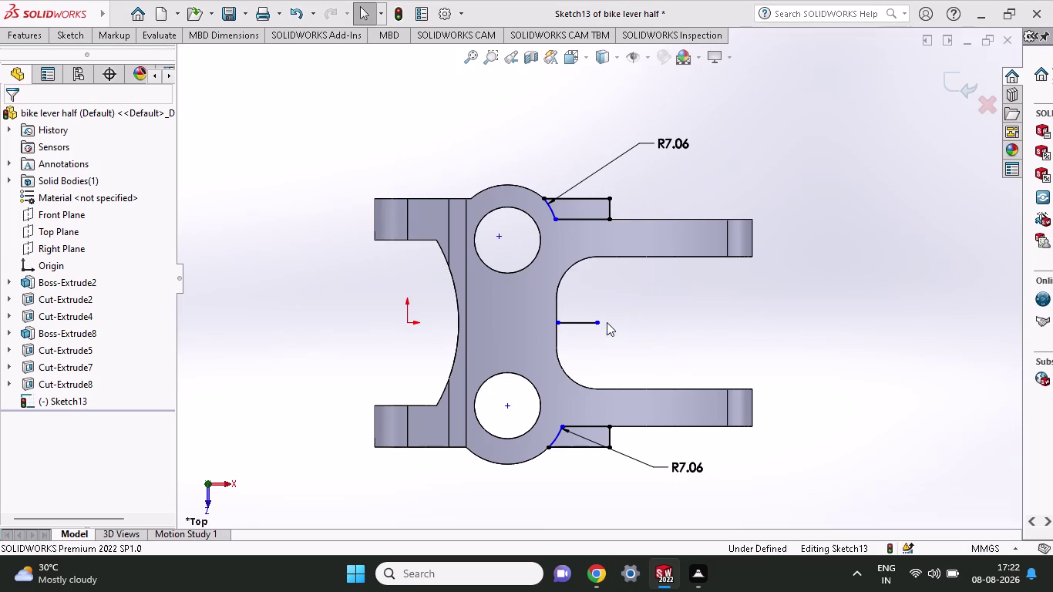
middle_drag(666, 355, 659, 220)
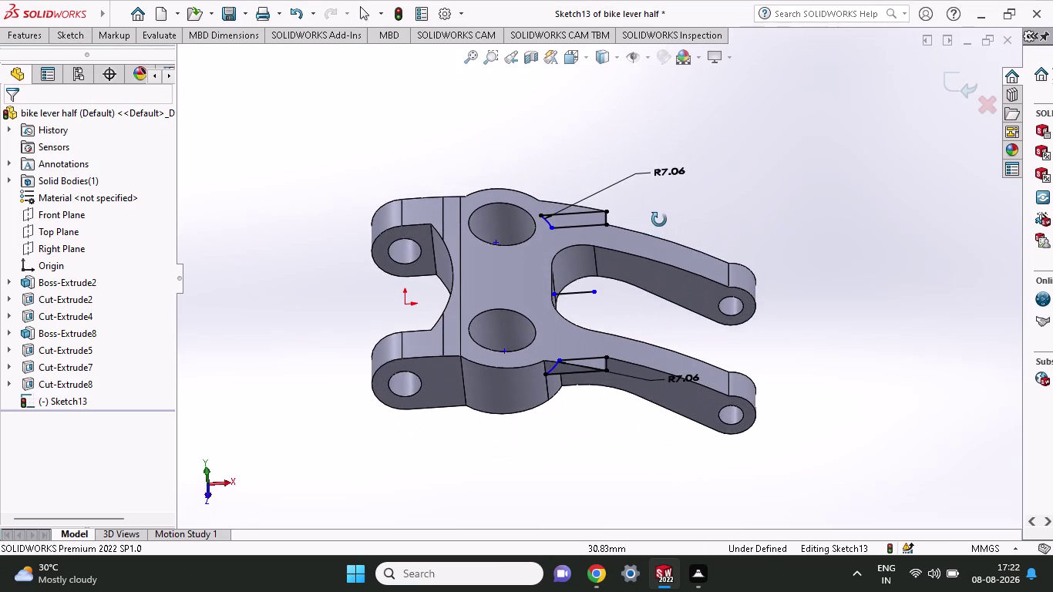
middle_drag(659, 220, 618, 314)
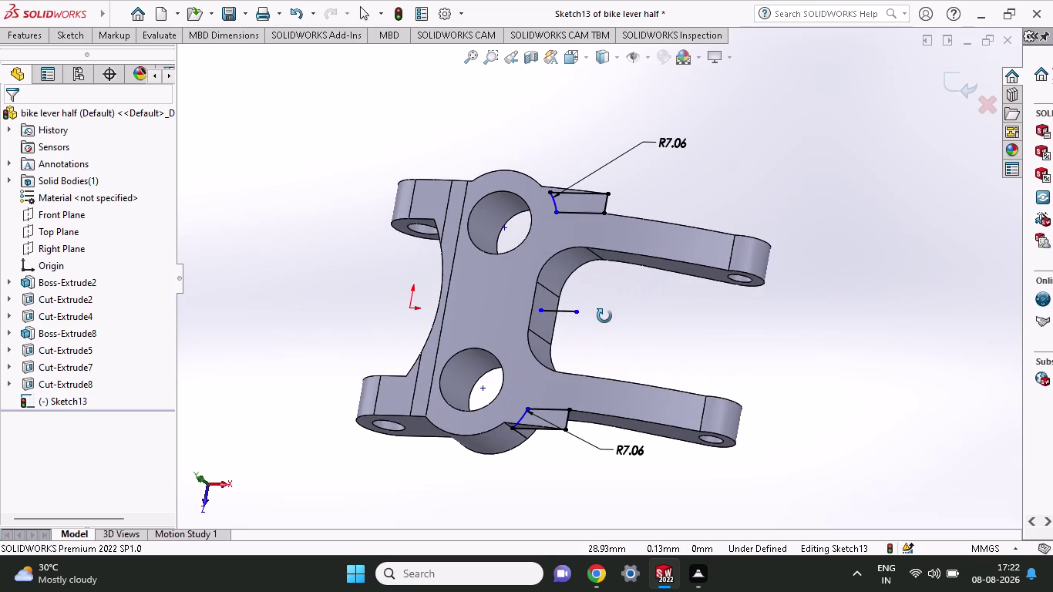
middle_drag(617, 314, 530, 346)
scroll(up, 3)
middle_drag(538, 356, 651, 326)
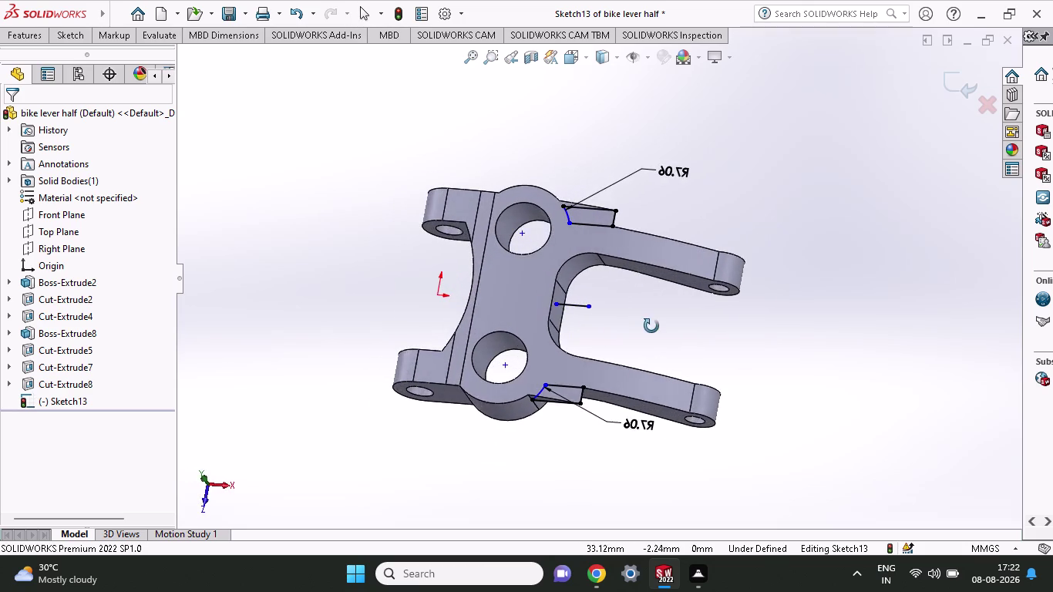
middle_drag(652, 326, 675, 346)
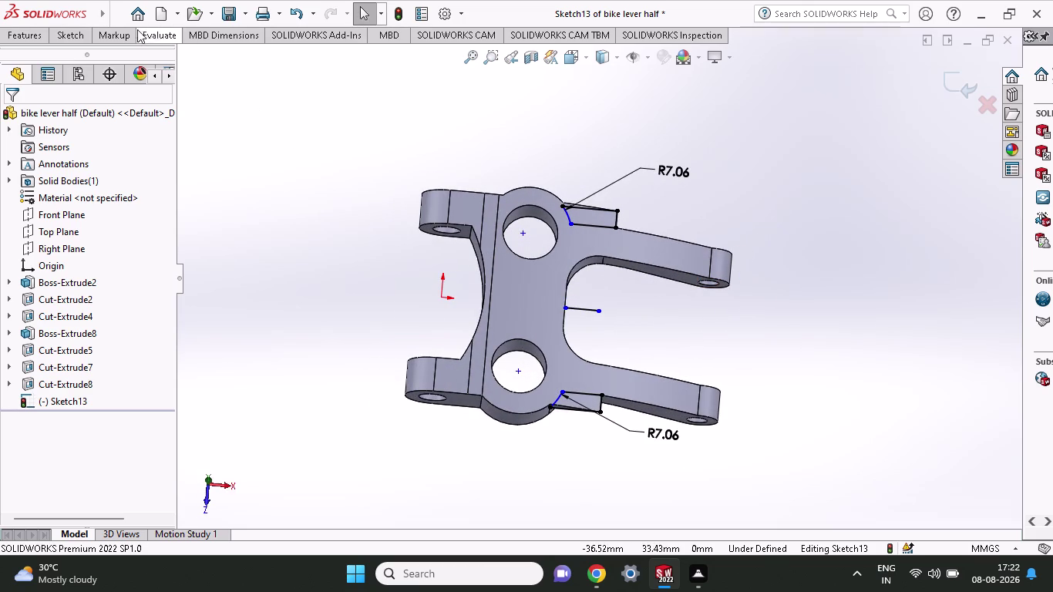
click(22, 31)
click(238, 74)
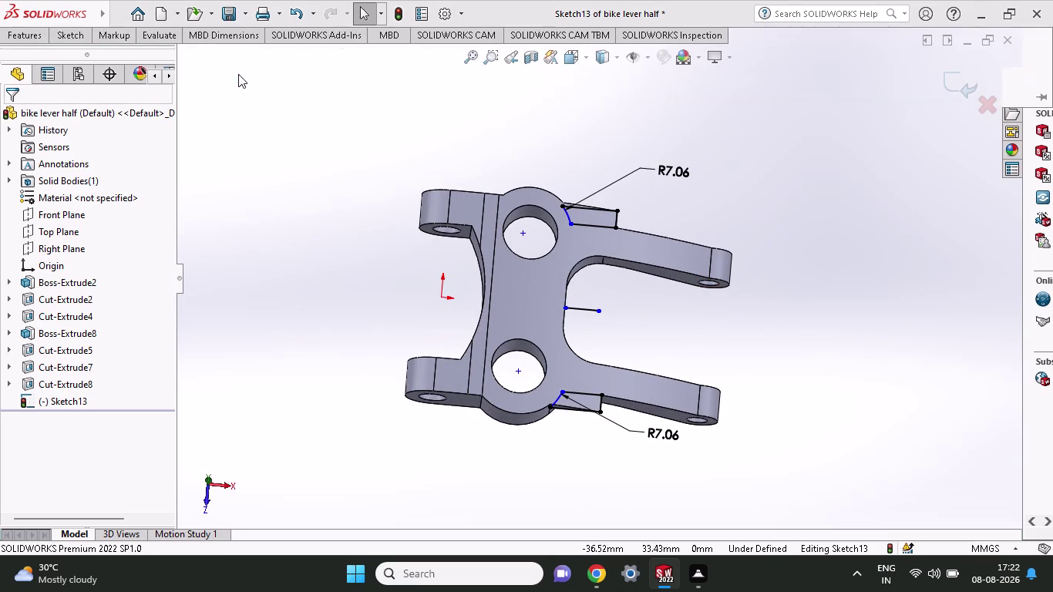
click(610, 323)
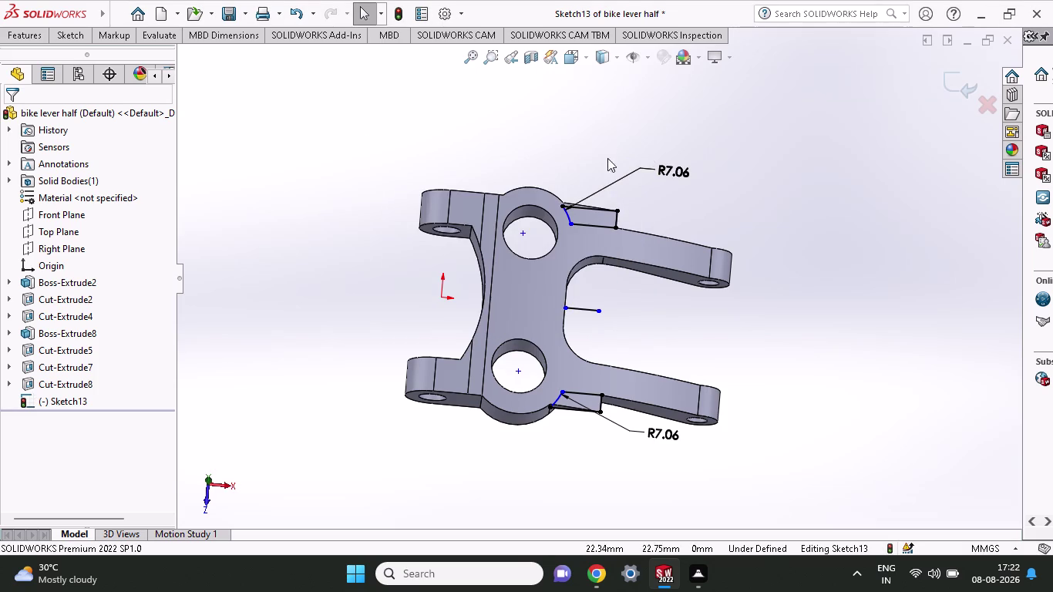
click(23, 38)
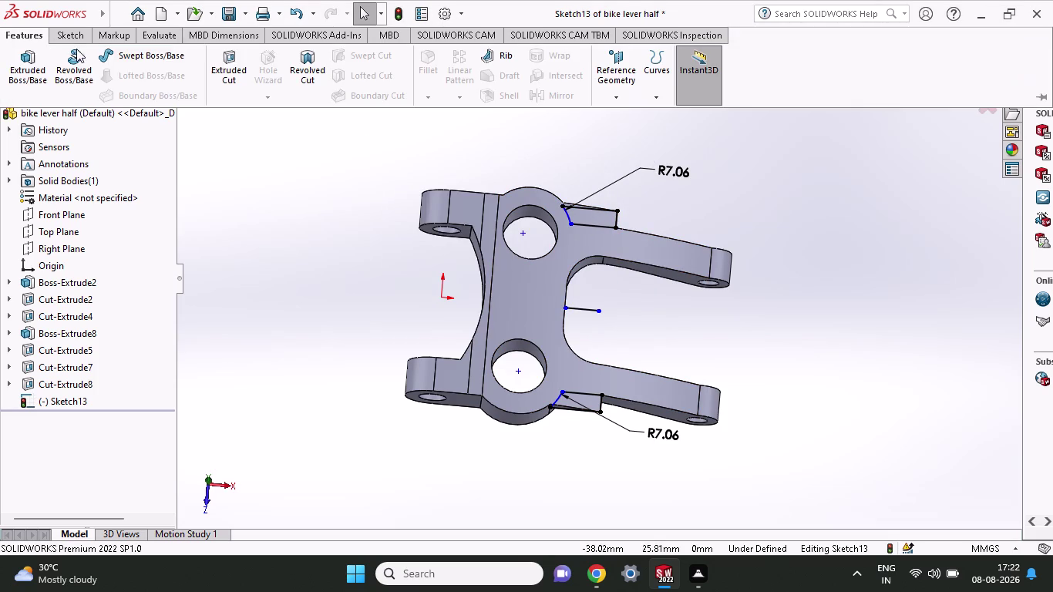
click(233, 66)
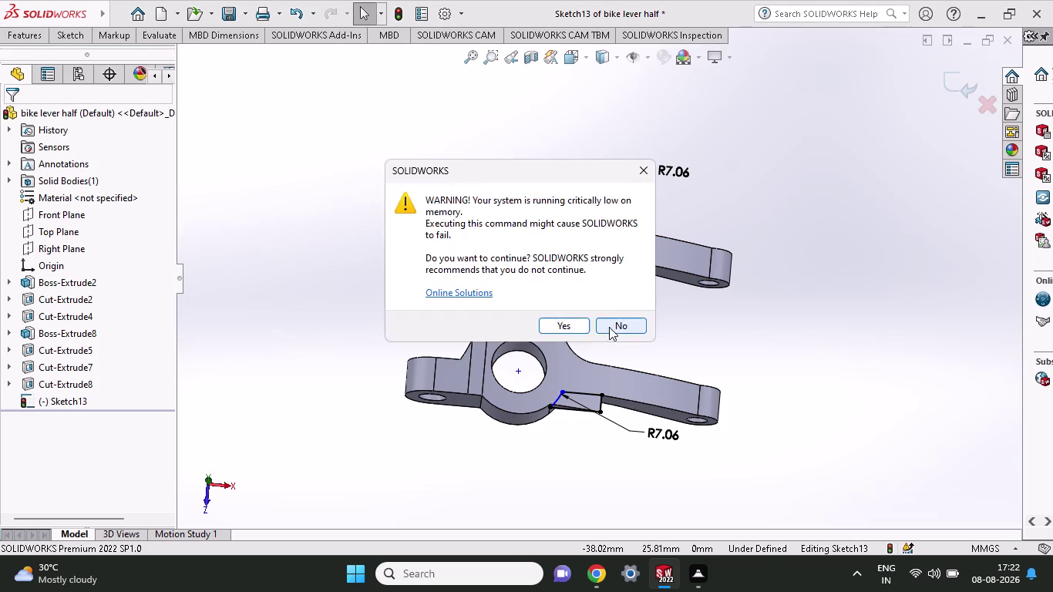
click(609, 329)
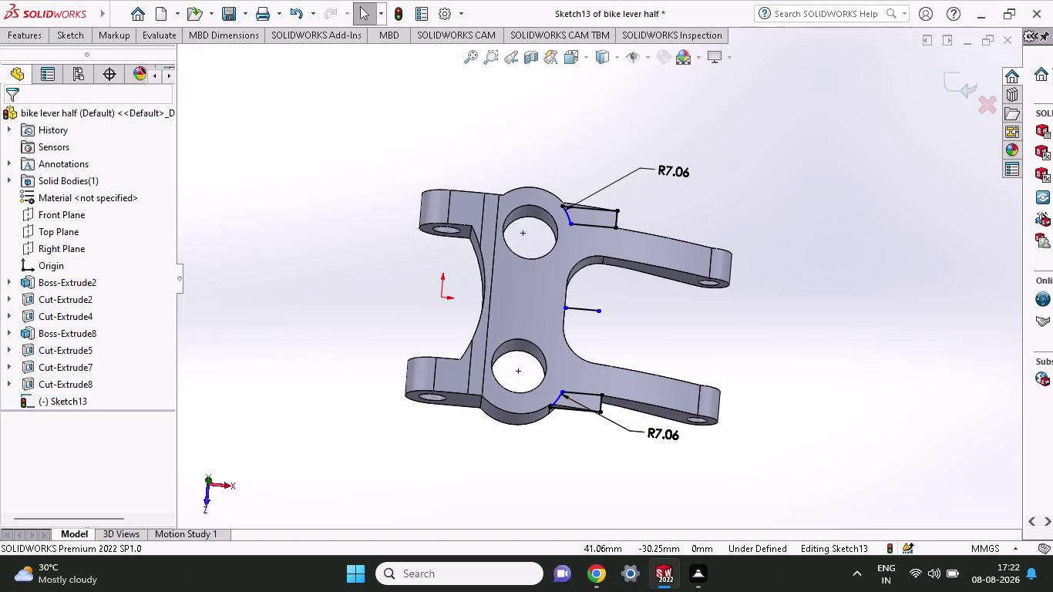